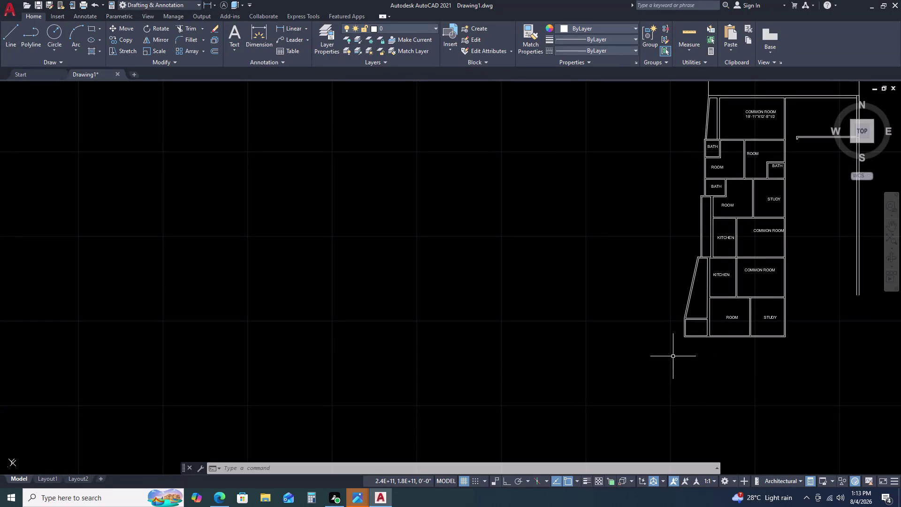
Cancel the unfinished trim and bring the bottom-left rooms into view.
key(Escape)
scroll(up, 3)
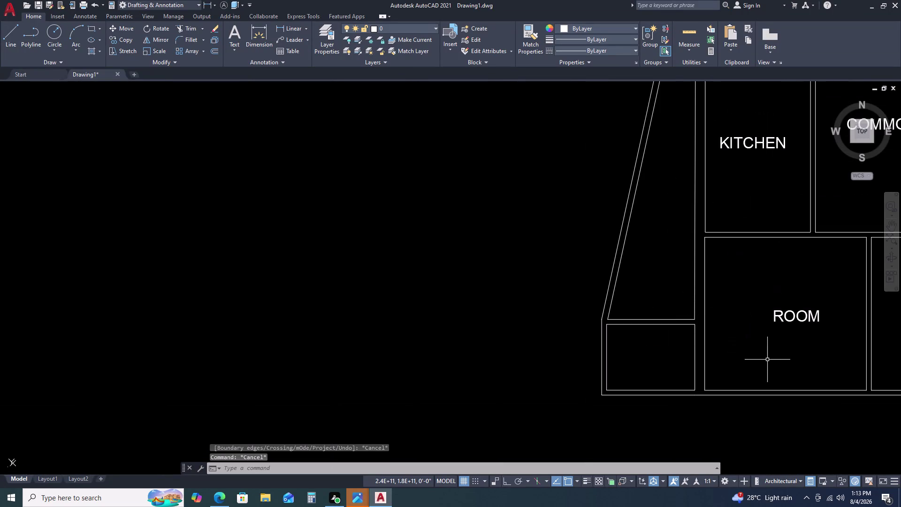
middle_drag(767, 359, 758, 354)
middle_drag(748, 348, 721, 335)
middle_click(713, 330)
middle_click(696, 323)
middle_drag(695, 322, 680, 313)
scroll(down, 3)
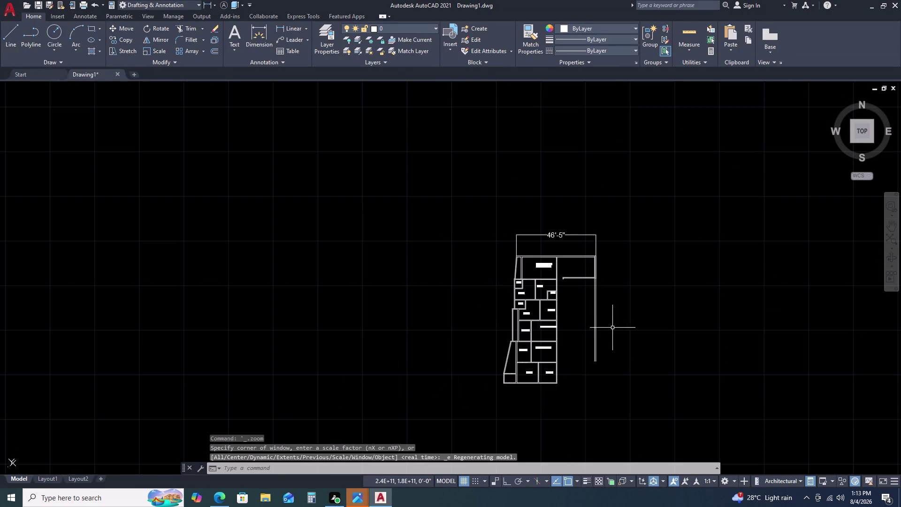
middle_drag(564, 372, 551, 327)
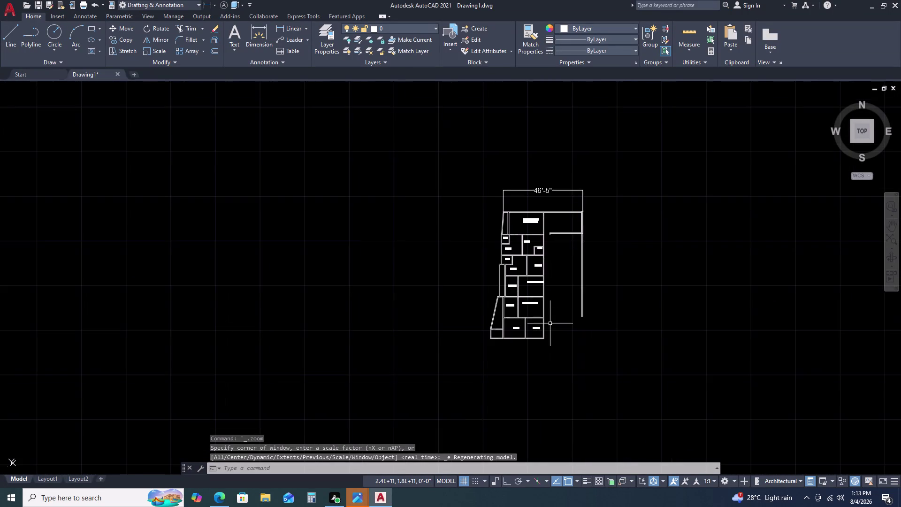
scroll(up, 3)
middle_click(507, 342)
middle_drag(509, 337, 522, 314)
scroll(down, 3)
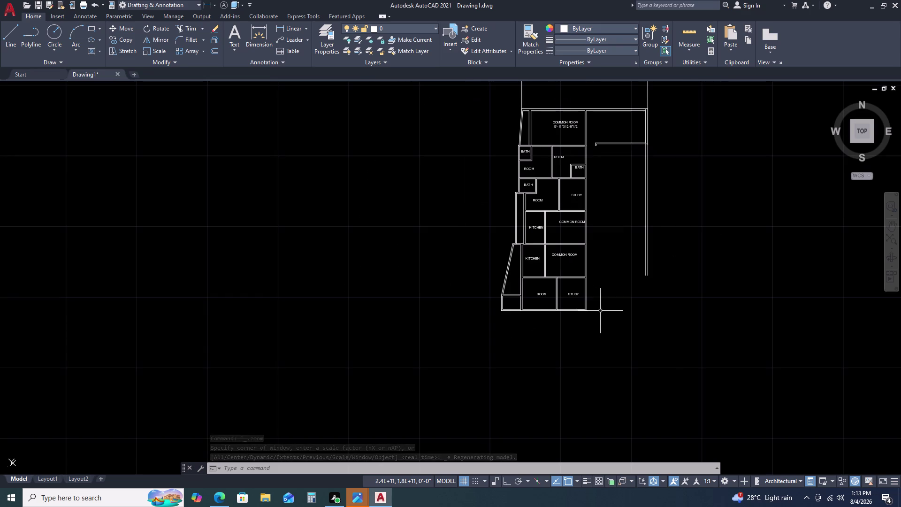
scroll(up, 3)
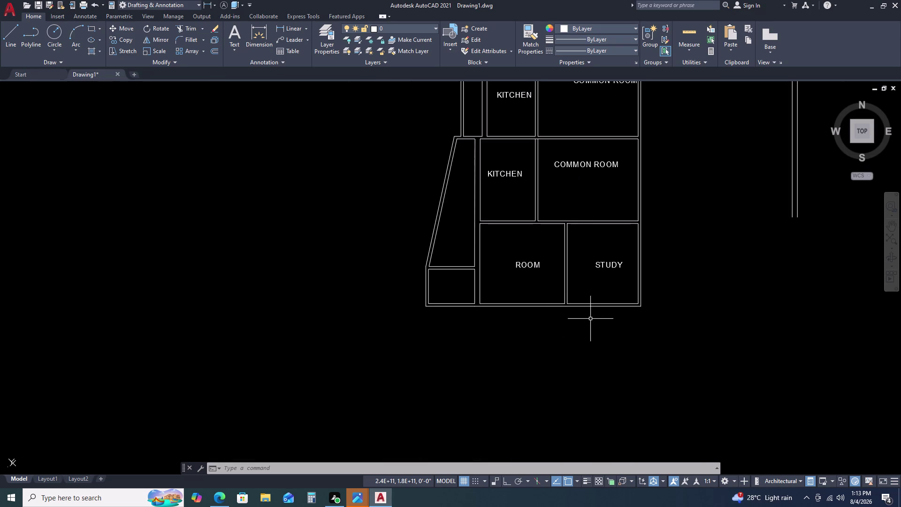
scroll(down, 3)
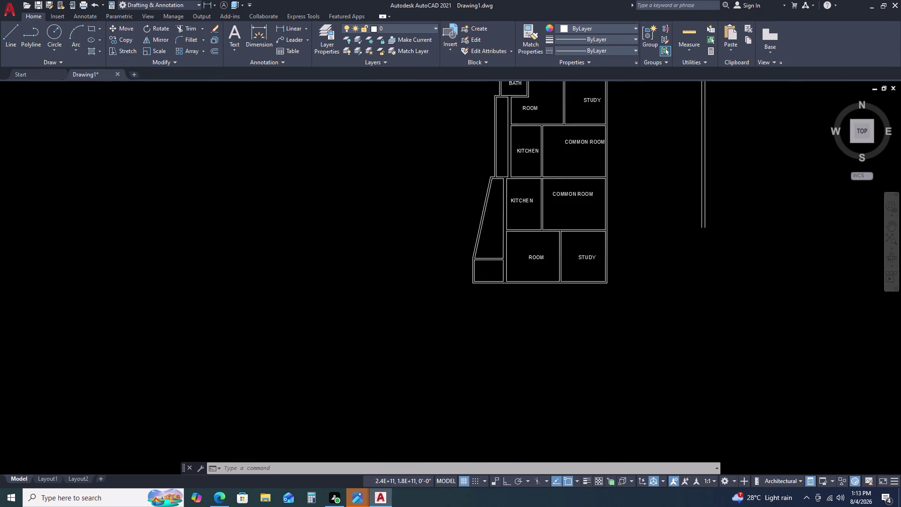
middle_drag(553, 257, 548, 208)
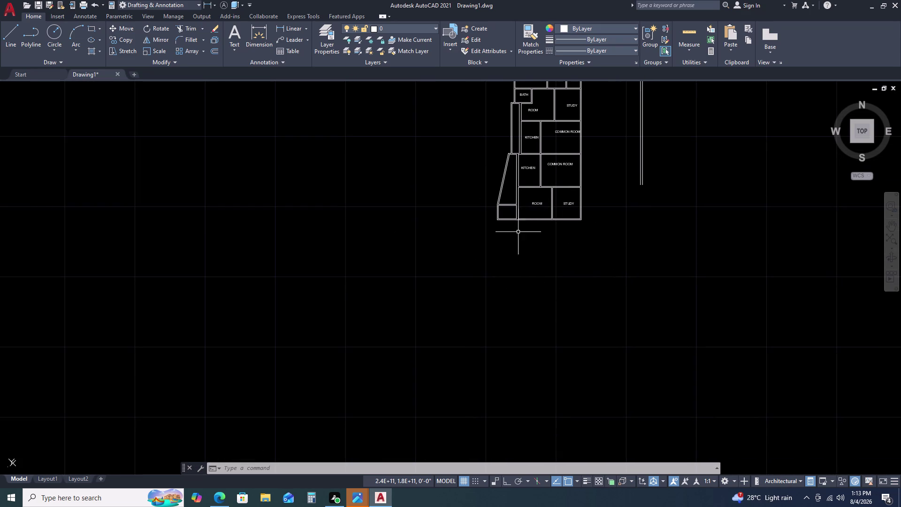
scroll(up, 3)
scroll(up, 3)
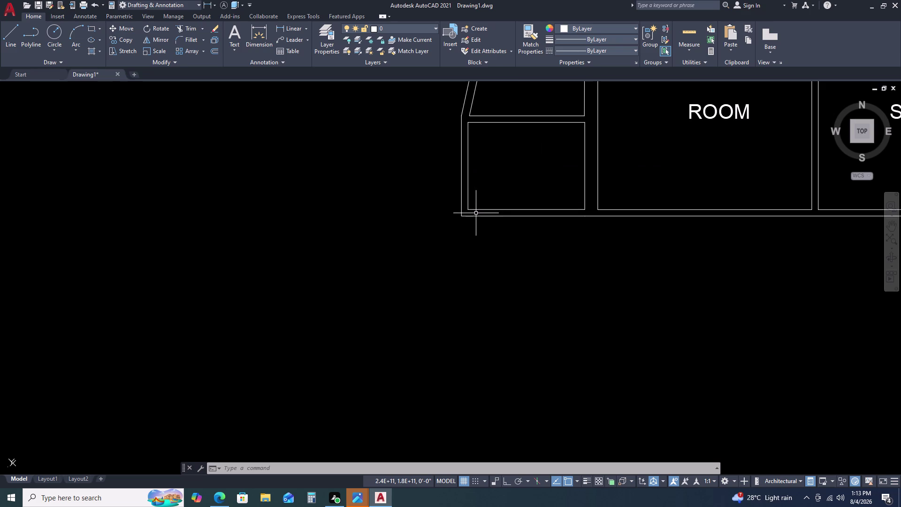
Start a rectangular room outline with exact dimensions (REC), then cancel it.
text(REC)
key(space)
click(476, 242)
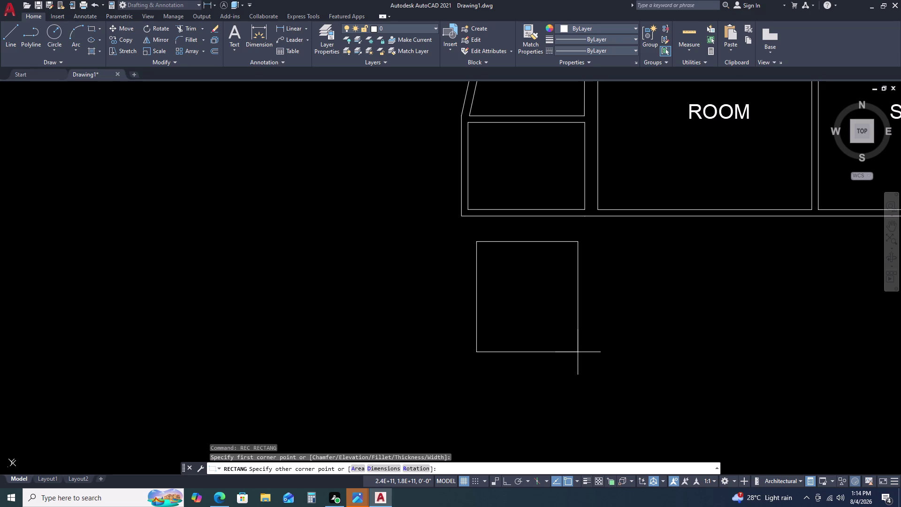
text(D)
key(space)
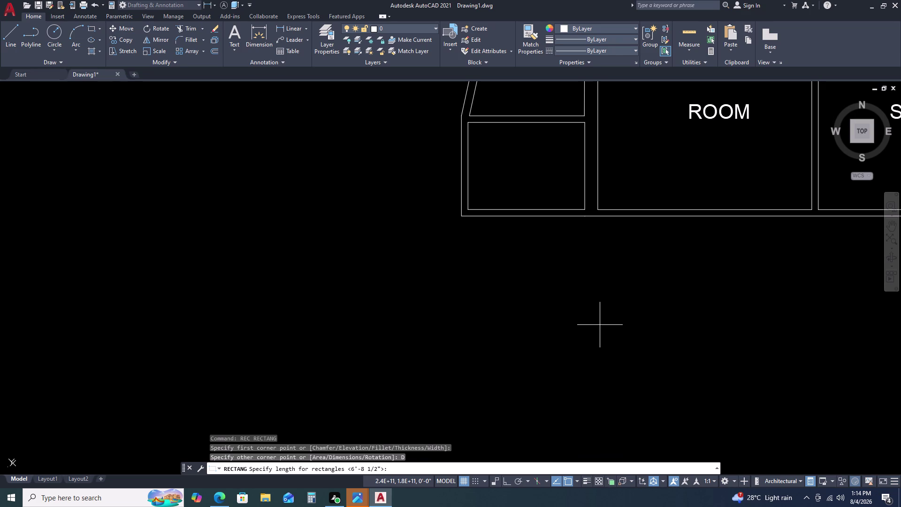
scroll(down, 3)
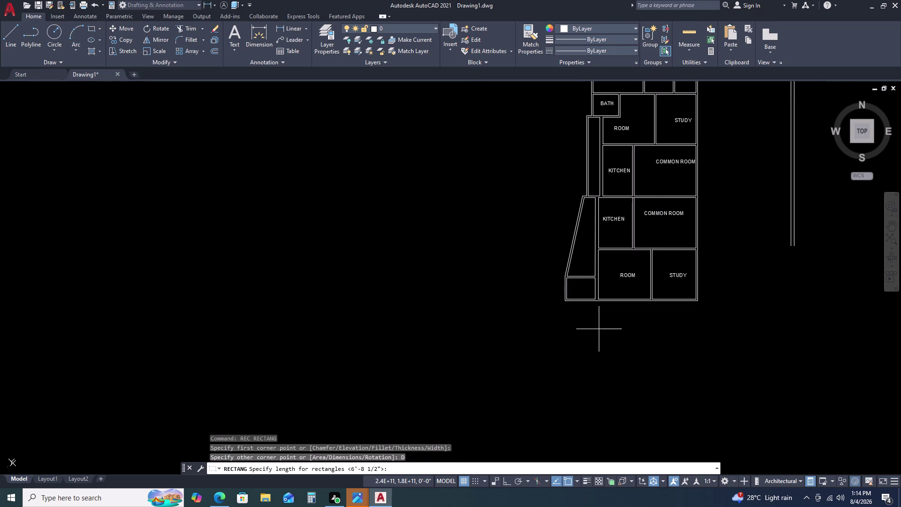
key(Escape)
Window-select the two junction wall lines and stretch their corner onto the slanted wall.
scroll(up, 3)
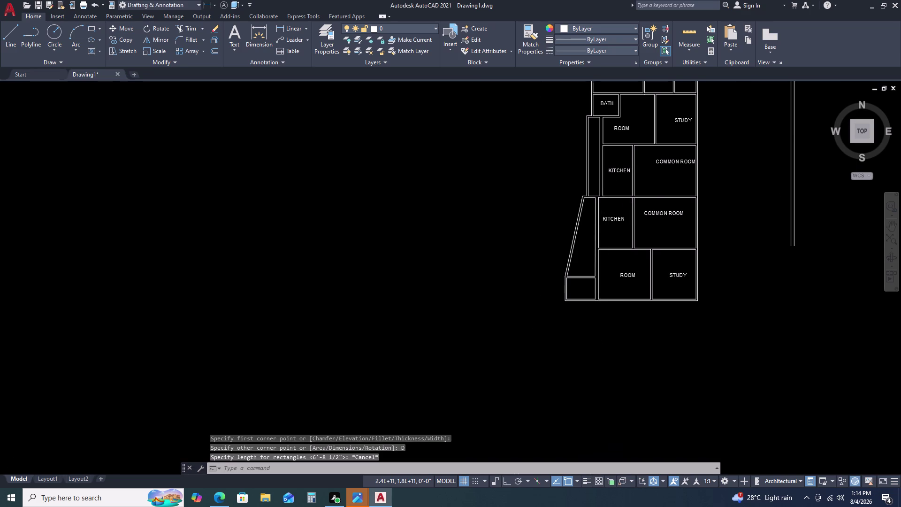
scroll(up, 3)
click(567, 210)
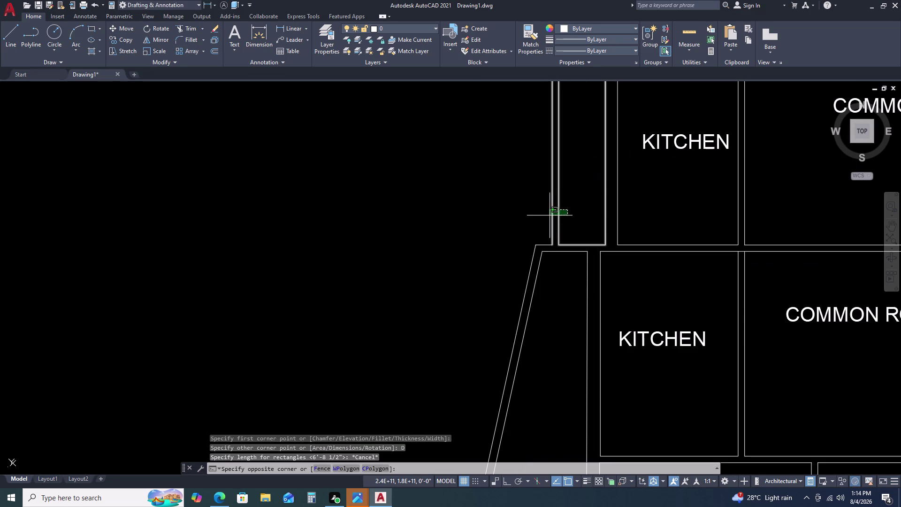
click(537, 225)
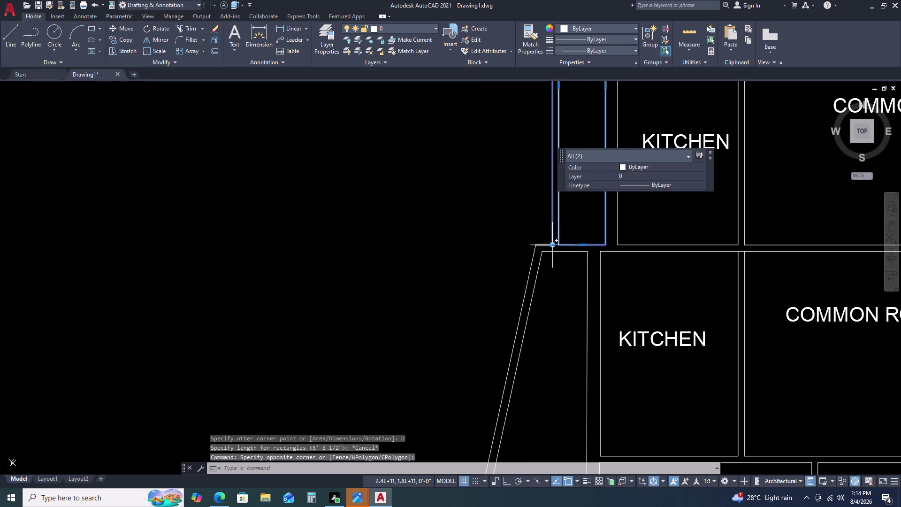
click(552, 244)
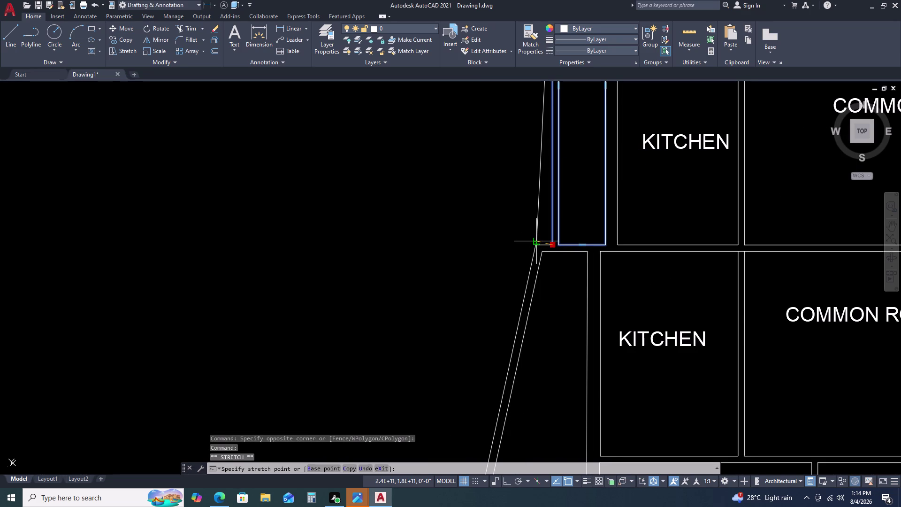
click(535, 247)
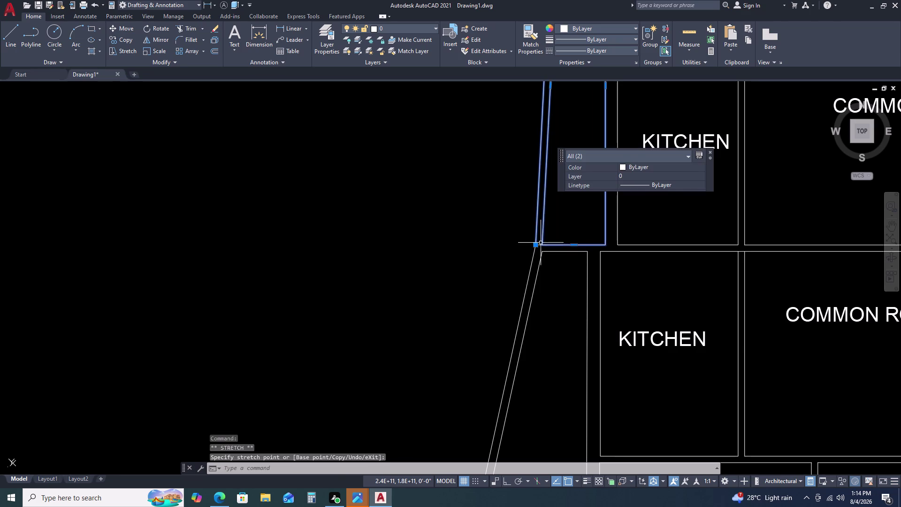
key(Escape)
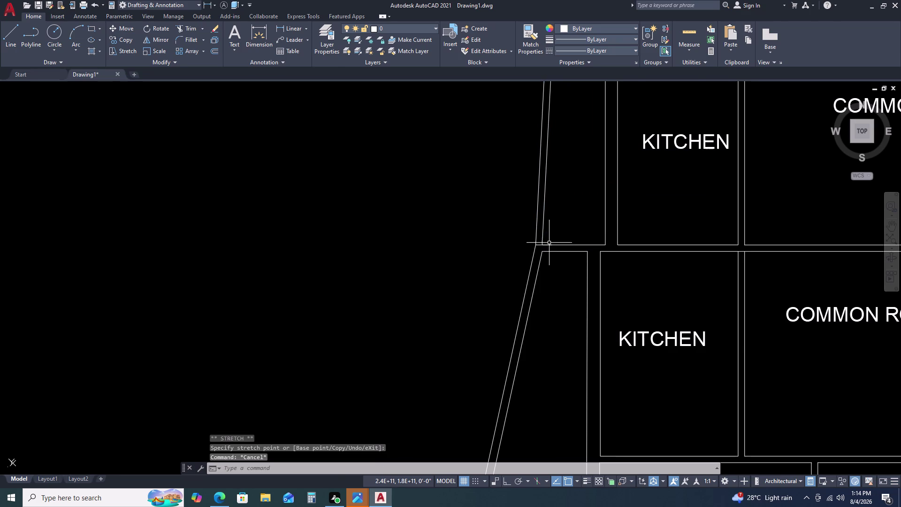
Attempt a TRIM on the wall lines, then cancel it.
scroll(up, 3)
text(TR)
key(space)
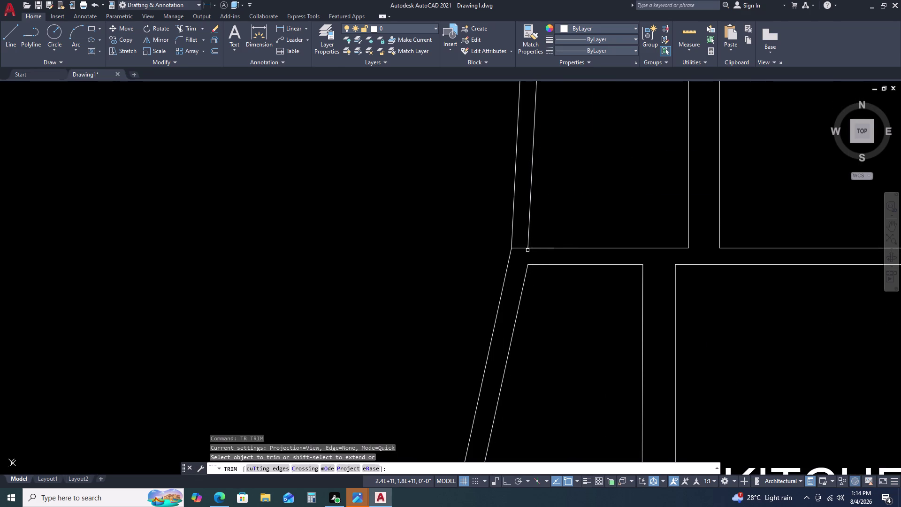
click(522, 247)
key(Escape)
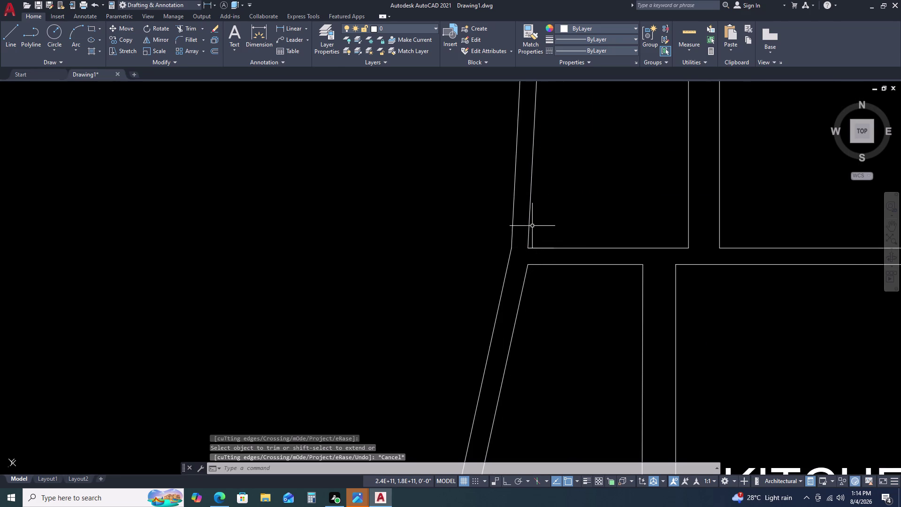
Stretch the narrow outline's lower-left corner down to the slanted wall, then undo it.
click(530, 226)
click(528, 249)
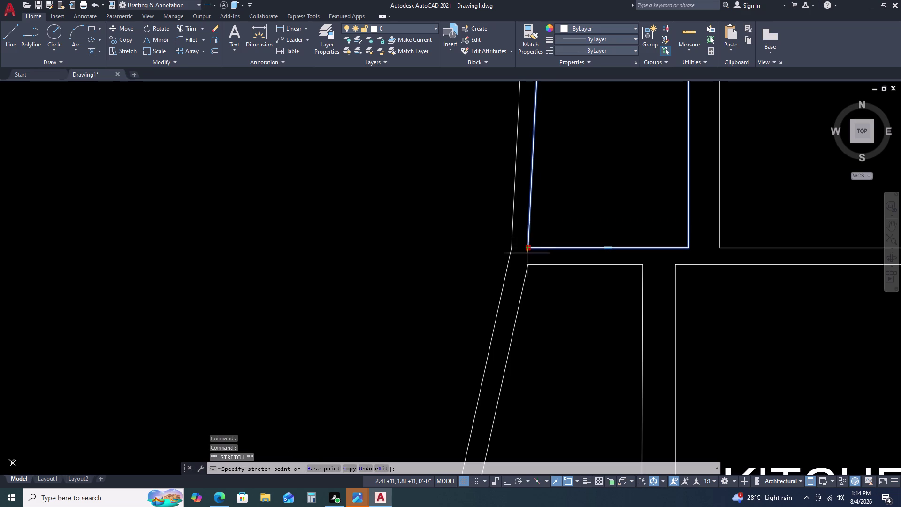
click(527, 264)
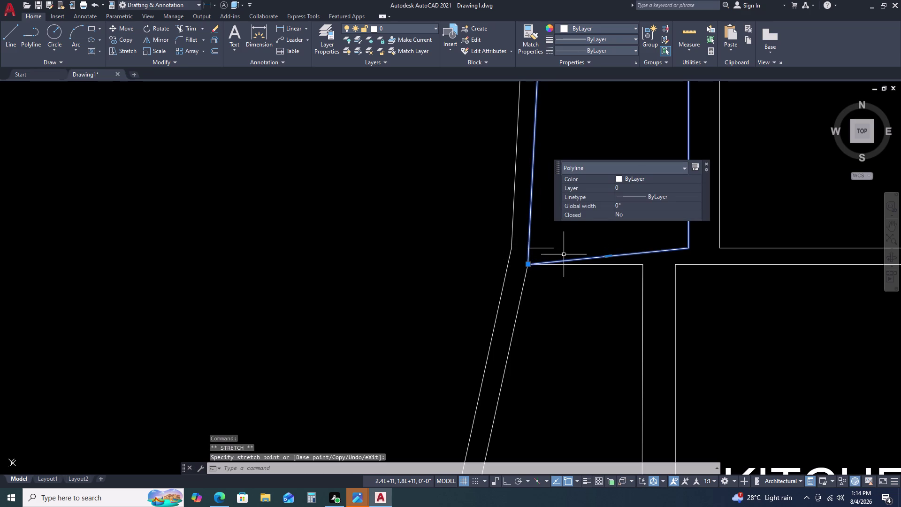
key(Escape)
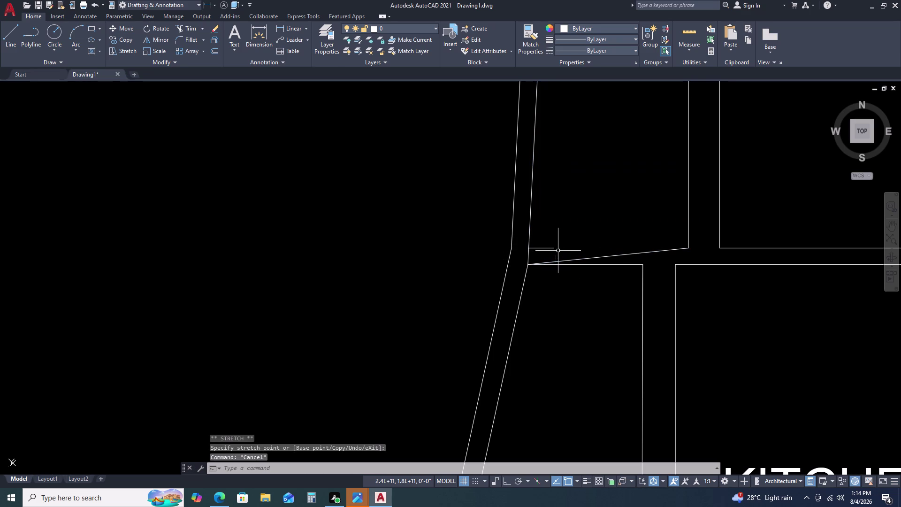
key(ctrl+z)
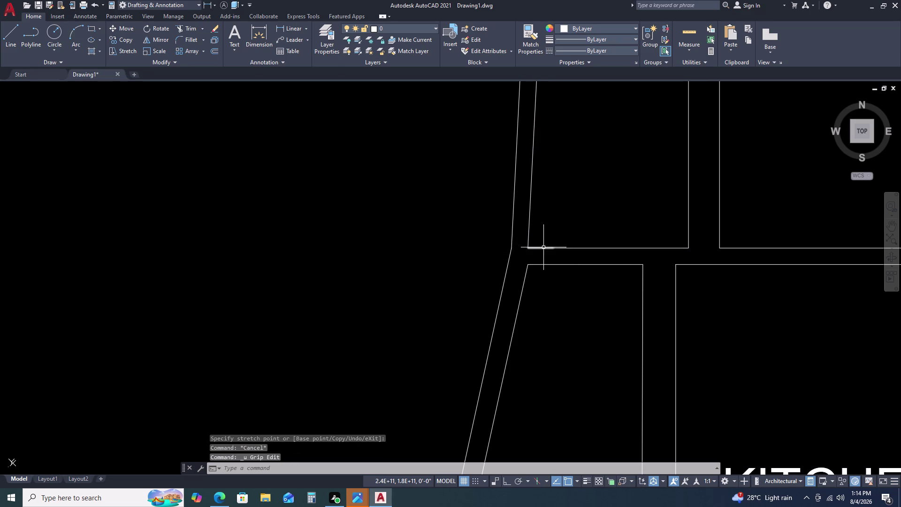
Erase the leftover stray line.
click(543, 247)
key(Delete)
scroll(down, 3)
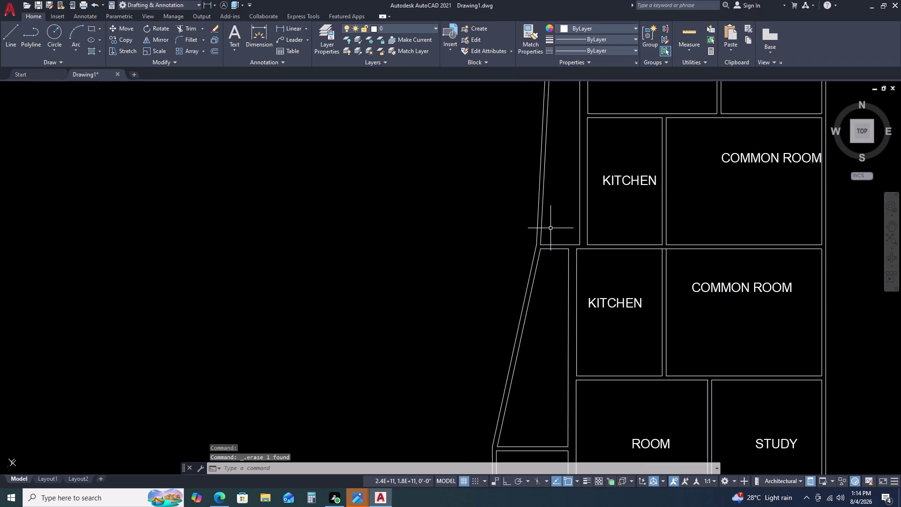
middle_click(552, 226)
scroll(down, 3)
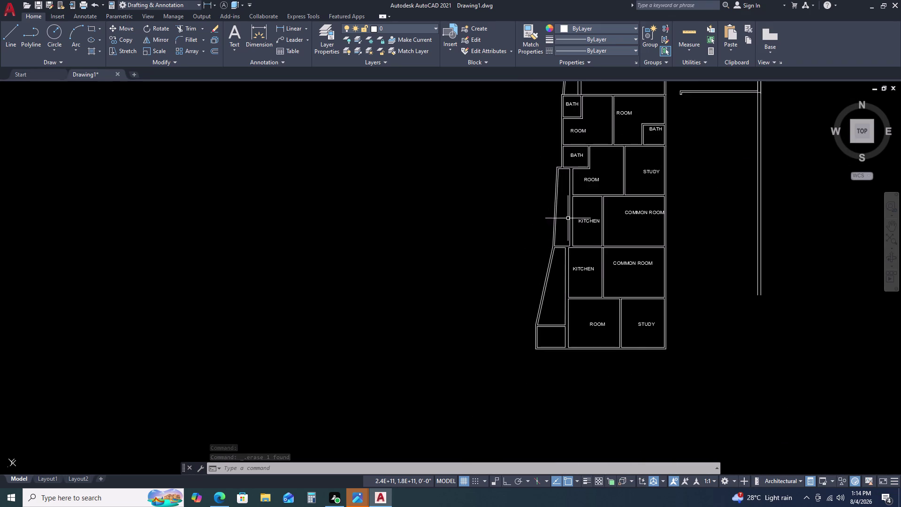
middle_drag(570, 221, 569, 240)
middle_drag(569, 250, 570, 256)
middle_click(570, 263)
middle_click(572, 273)
scroll(up, 3)
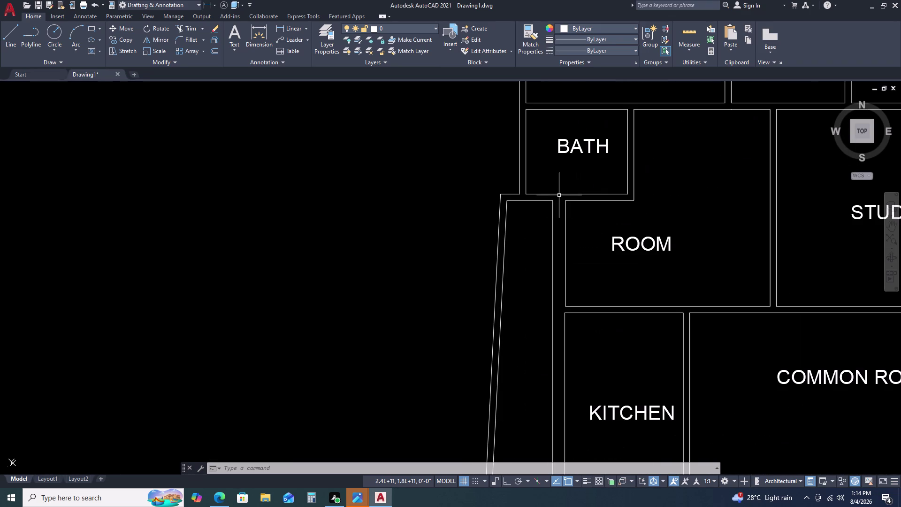
middle_click(579, 226)
middle_click(579, 226)
middle_drag(571, 202, 575, 214)
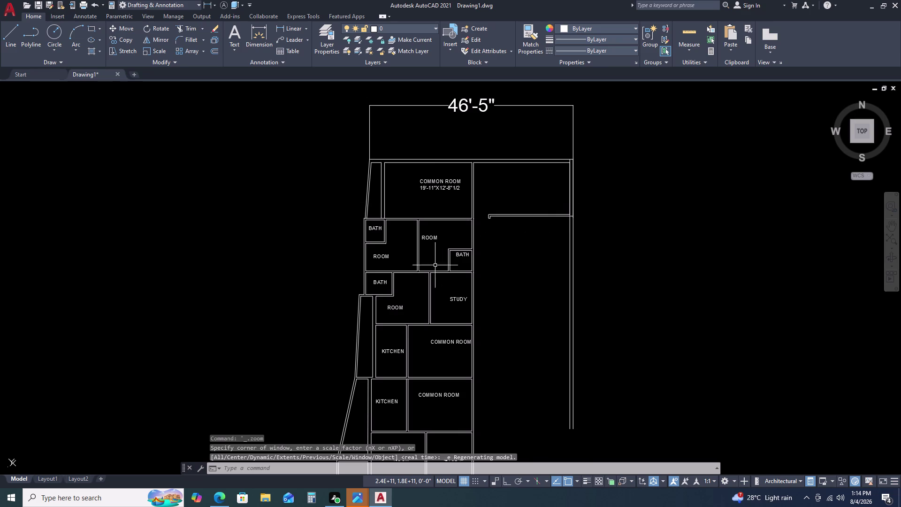
middle_drag(356, 296, 429, 273)
scroll(up, 3)
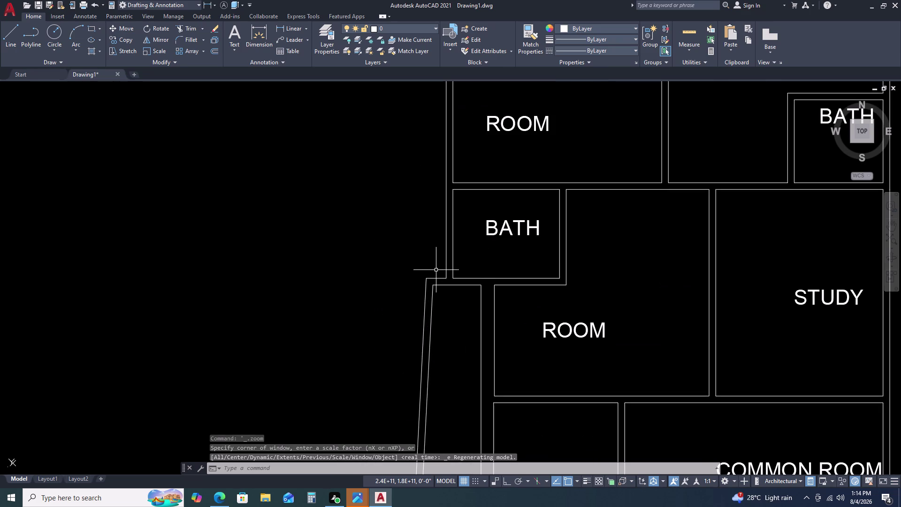
scroll(up, 3)
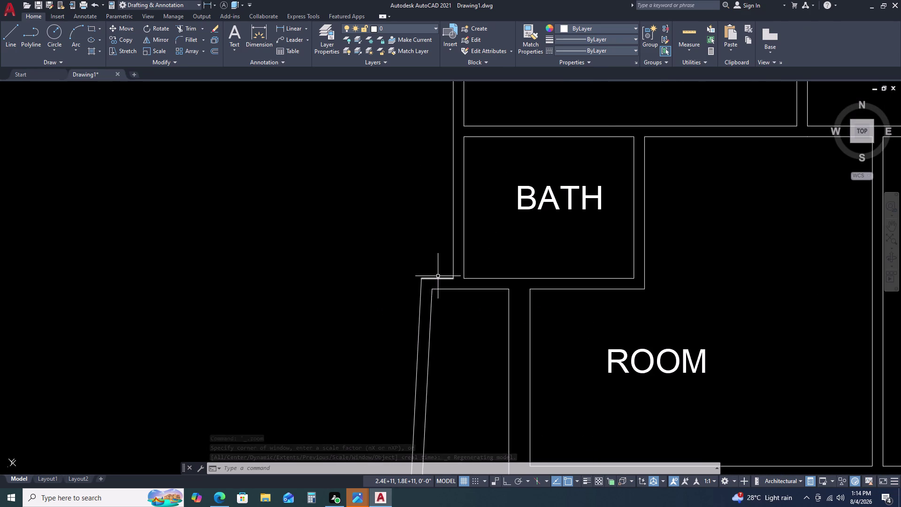
scroll(up, 3)
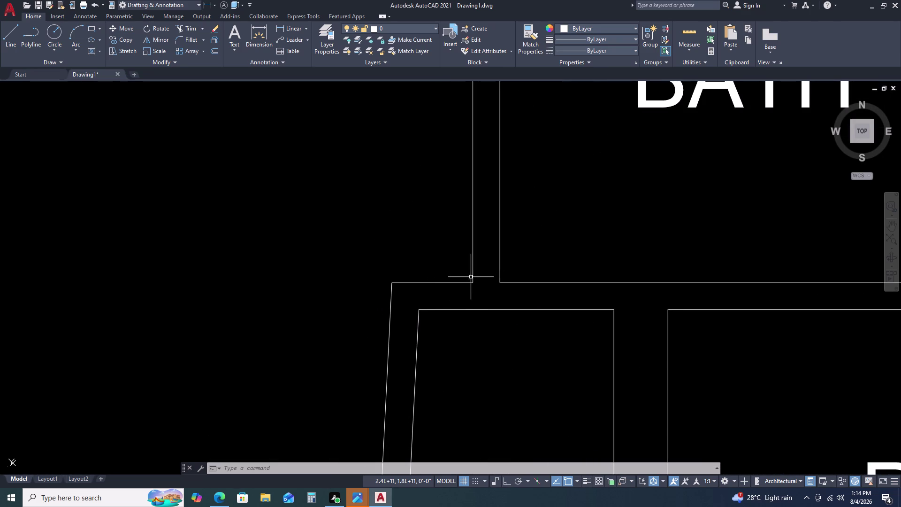
Stretch the wall line's end to the corner junction.
click(472, 272)
click(471, 285)
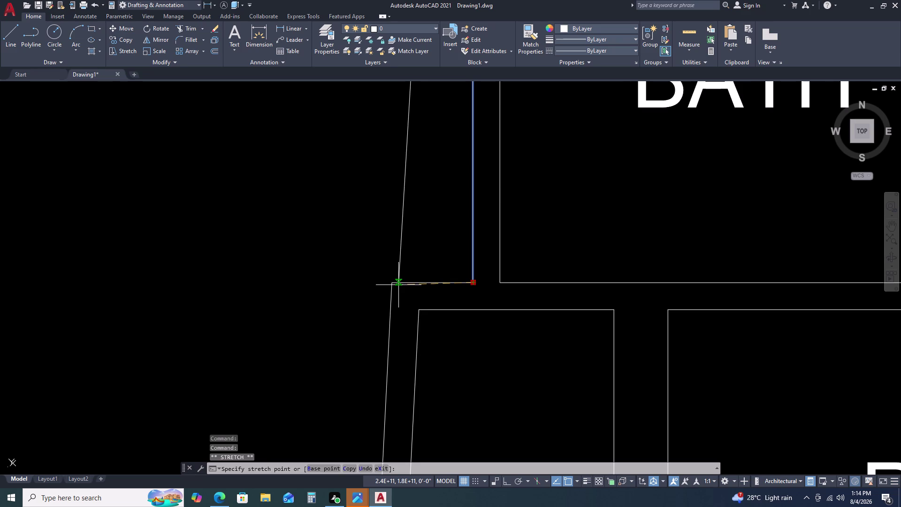
click(395, 285)
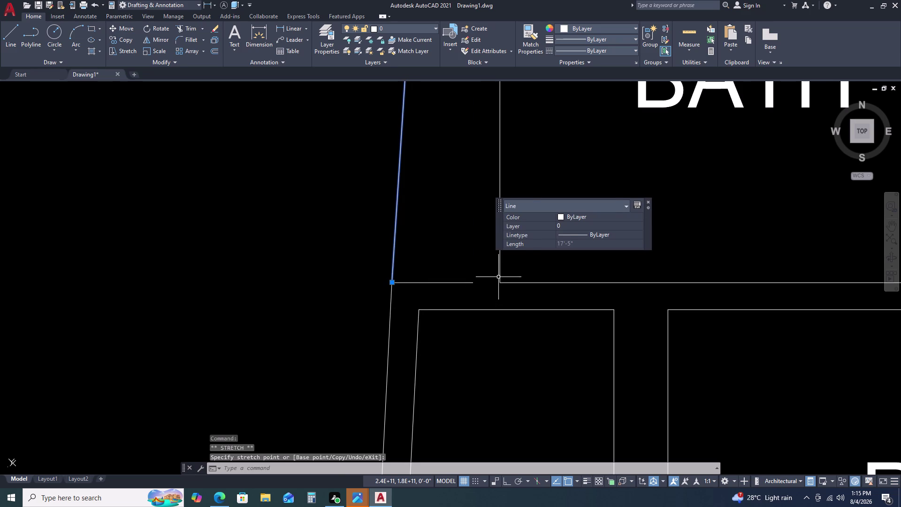
click(499, 276)
scroll(down, 3)
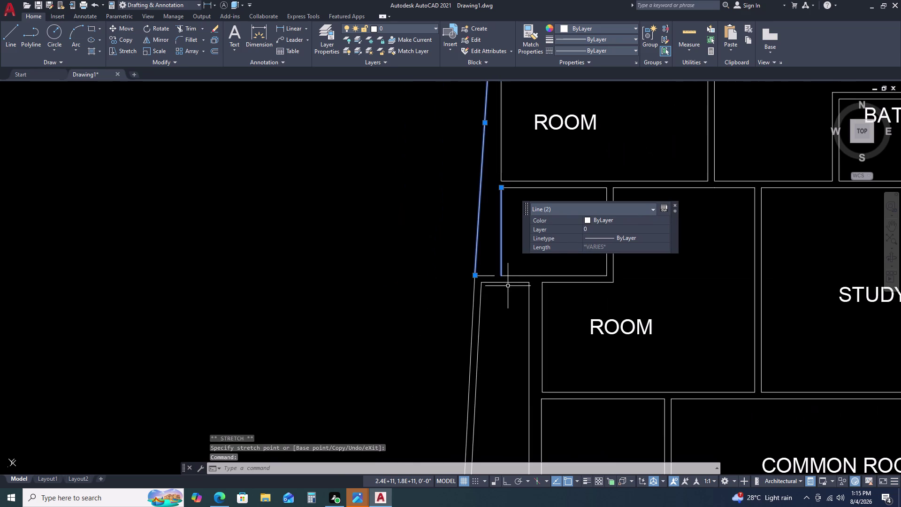
key(Escape)
Replace the bath's short left wall with a line from its top-left to bottom-left corner.
click(500, 249)
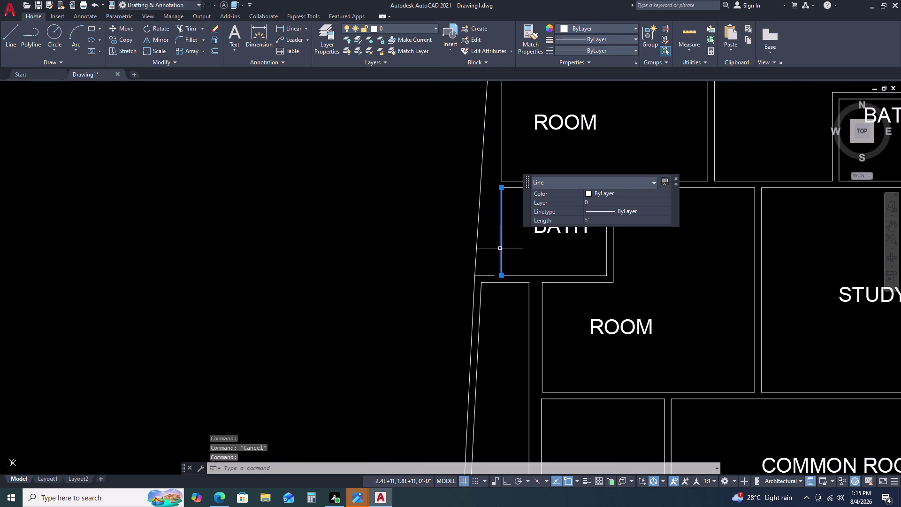
key(Delete)
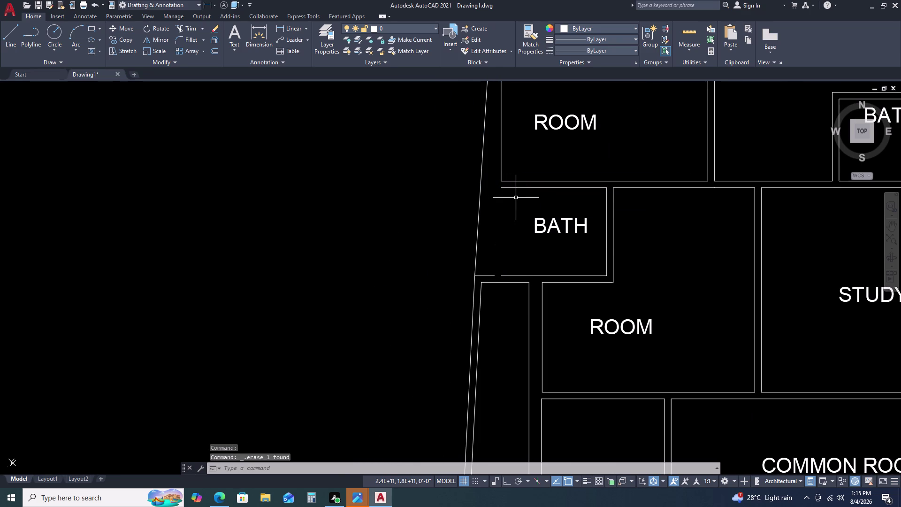
key(l)
key(space)
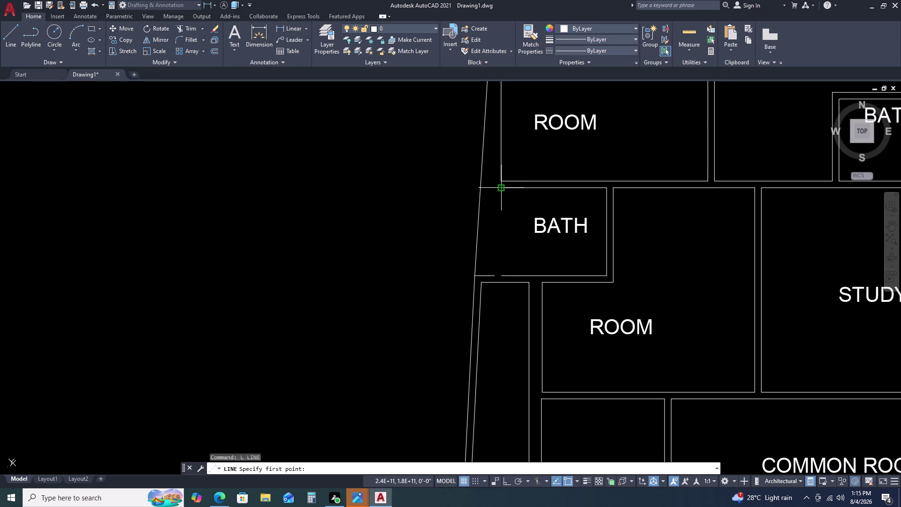
click(499, 189)
click(502, 275)
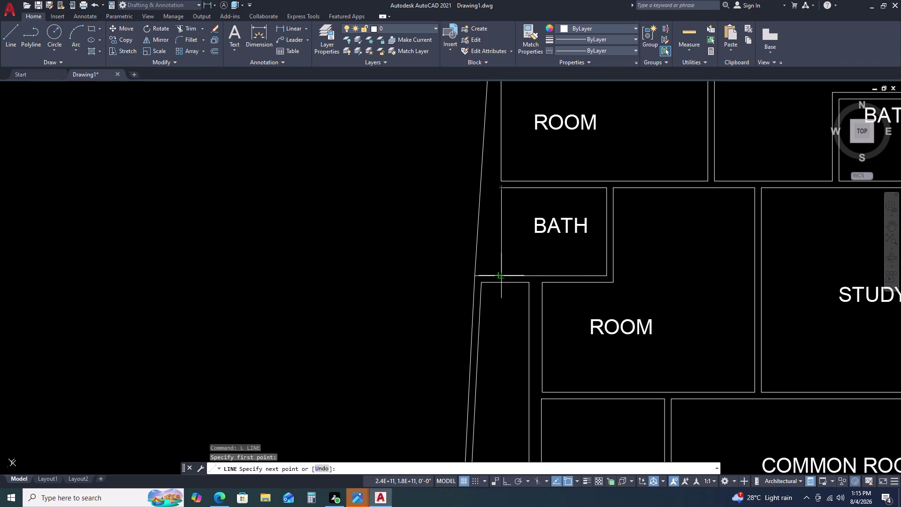
key(Escape)
Try grip-editing the new bath wall's end and window-selecting the junction, then cancel.
click(501, 256)
click(502, 274)
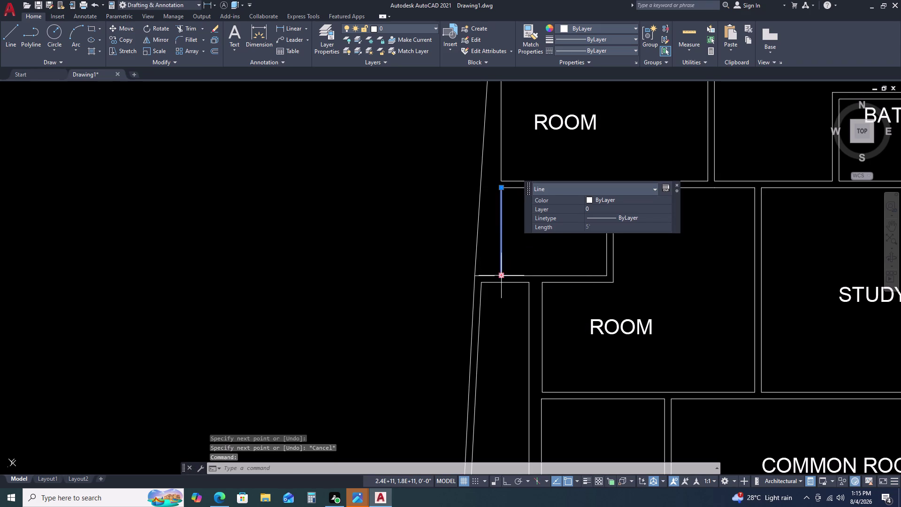
key(Escape)
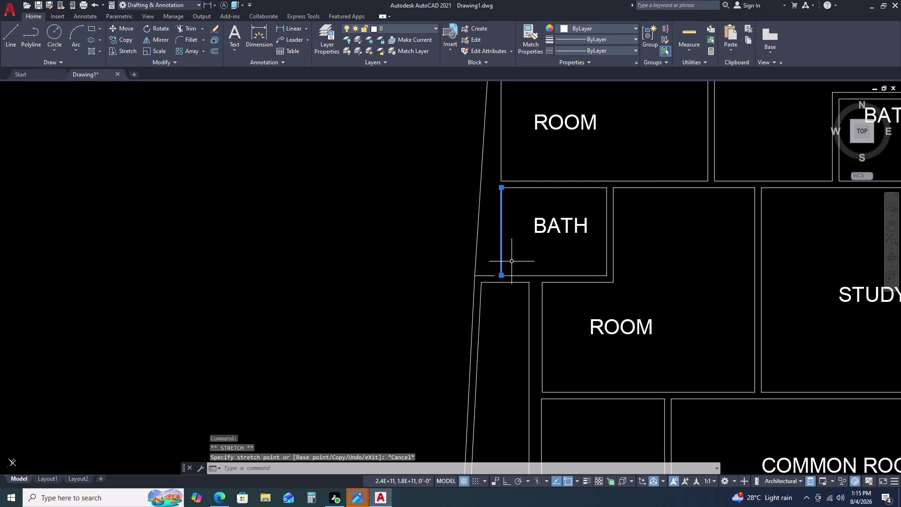
click(500, 279)
click(499, 277)
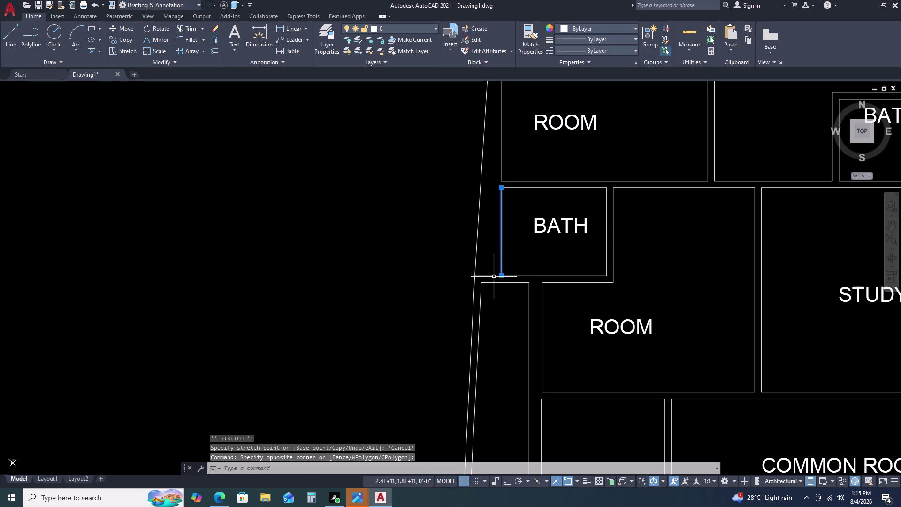
key(Escape)
Erase the short wall stub under the bath.
click(491, 276)
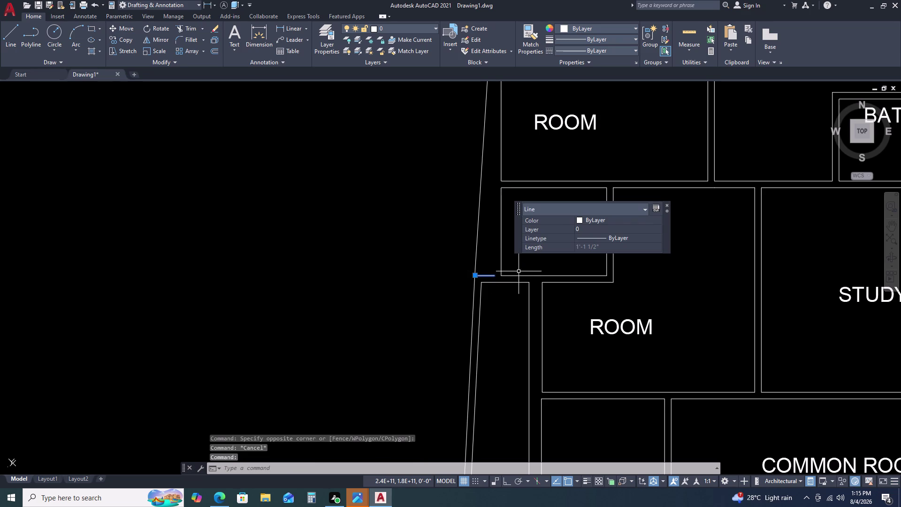
key(Escape)
click(492, 274)
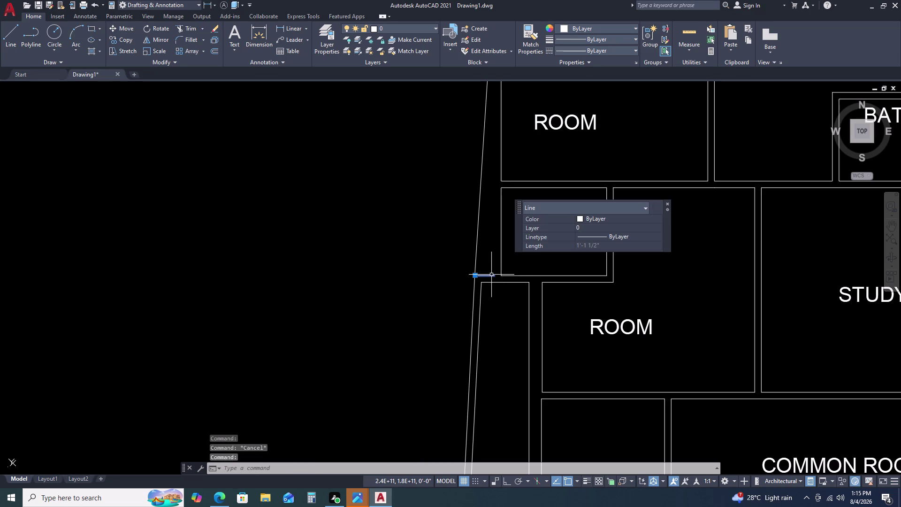
key(Delete)
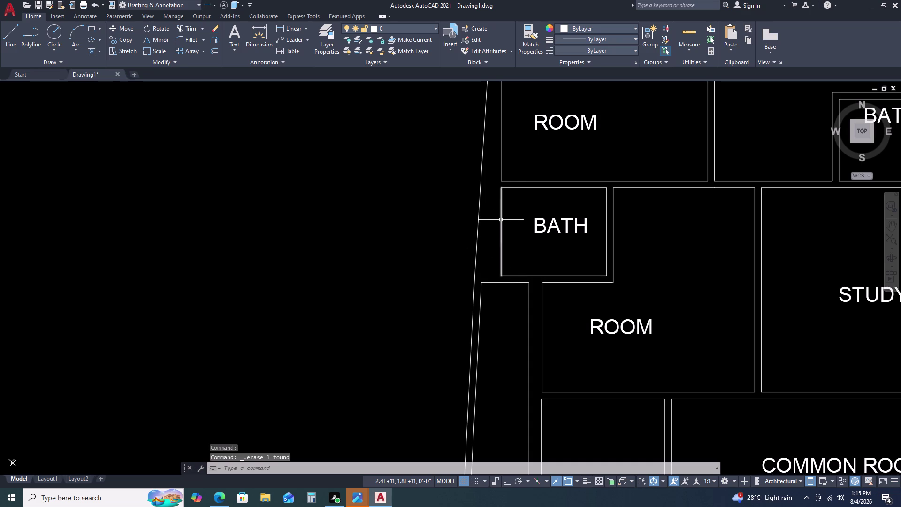
Erase the bath's left wall and start a replacement line, then abandon it.
click(500, 219)
click(499, 276)
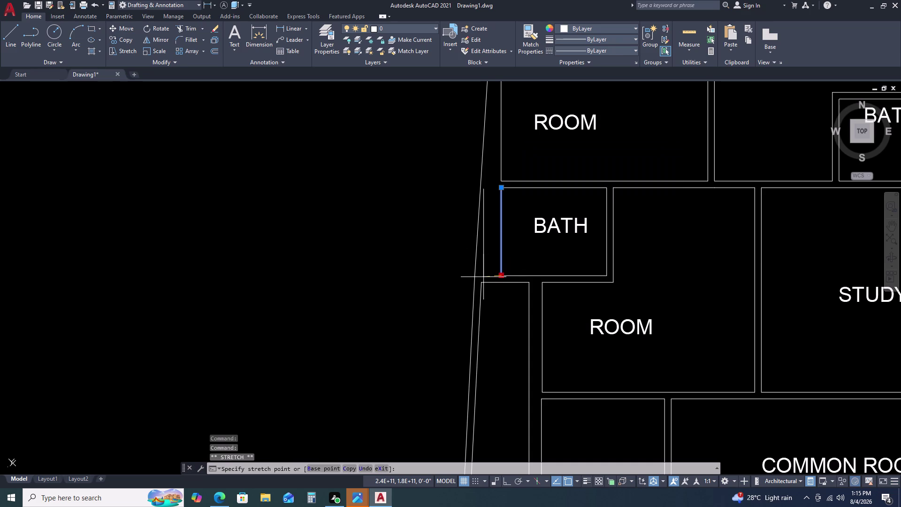
key(Escape)
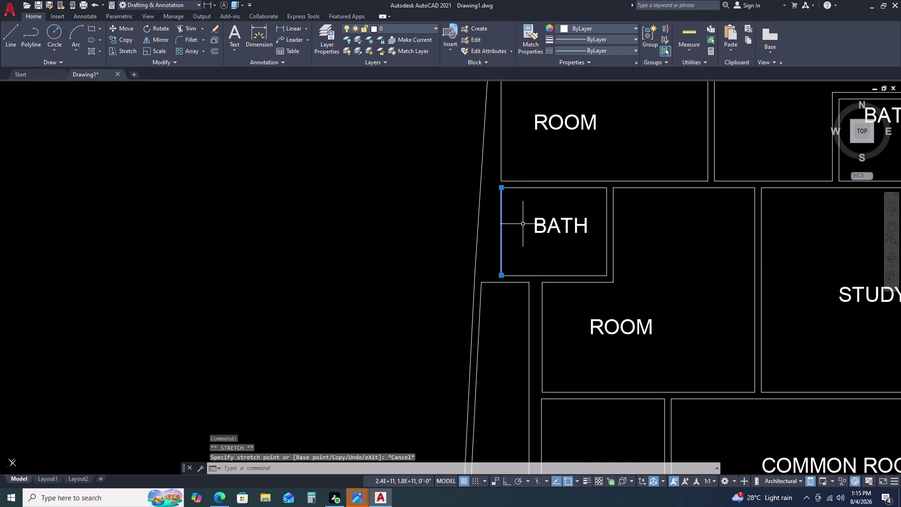
key(Delete)
text(L)
key(space)
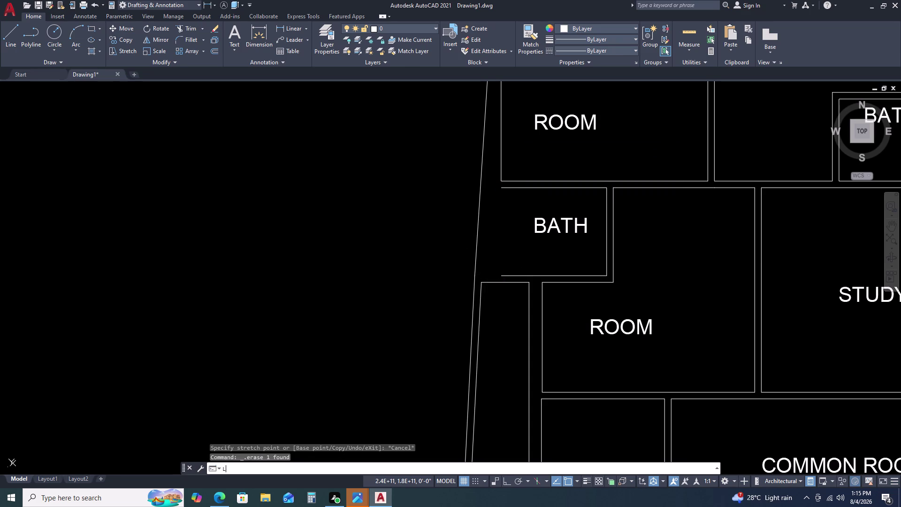
click(500, 190)
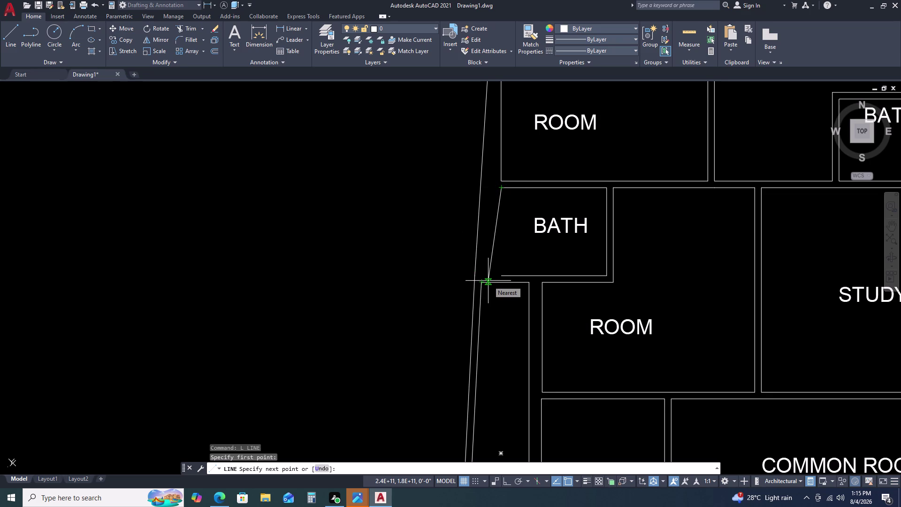
key(Escape)
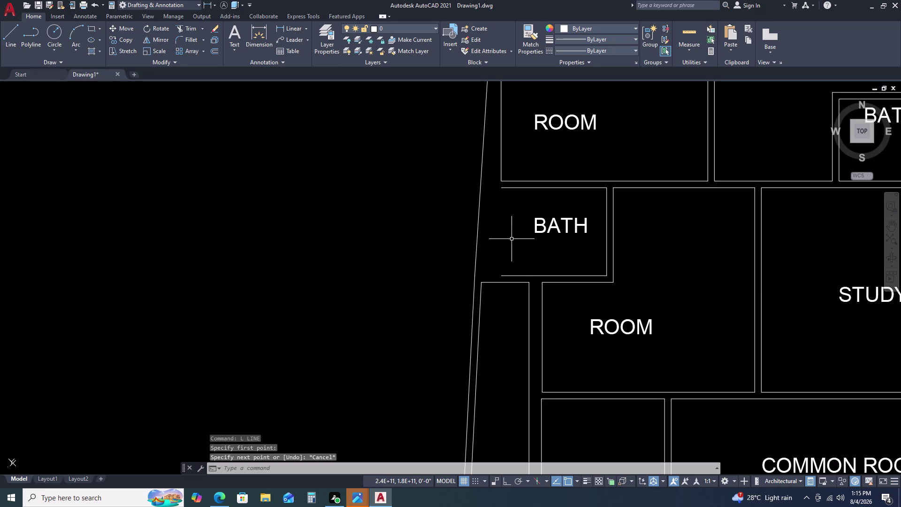
Undo the last nine edits, reverting the erases, new lines and wall stretch.
key(ctrl+z)
key(ctrl+z)
key(ctrl+z)
key(ctrl+z)
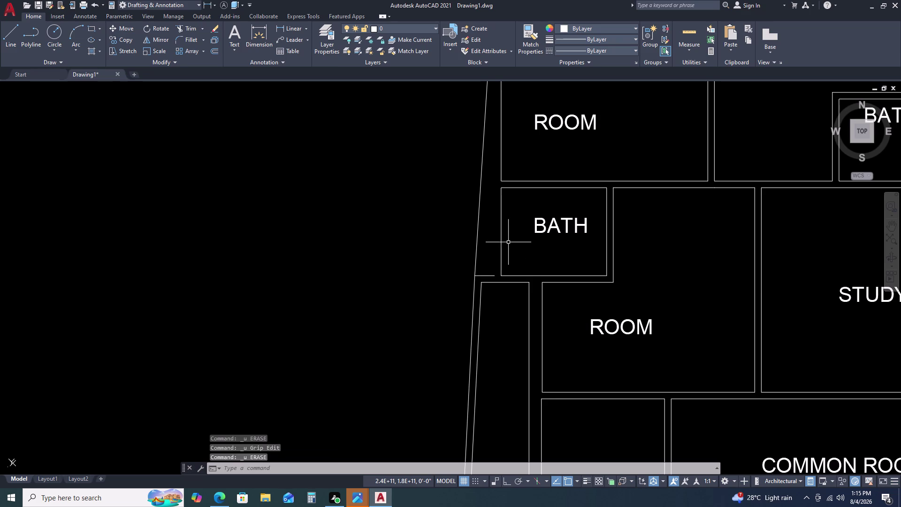
key(ctrl+z)
key(ctrl+z)
key(ctrl+z)
key(ctrl+z)
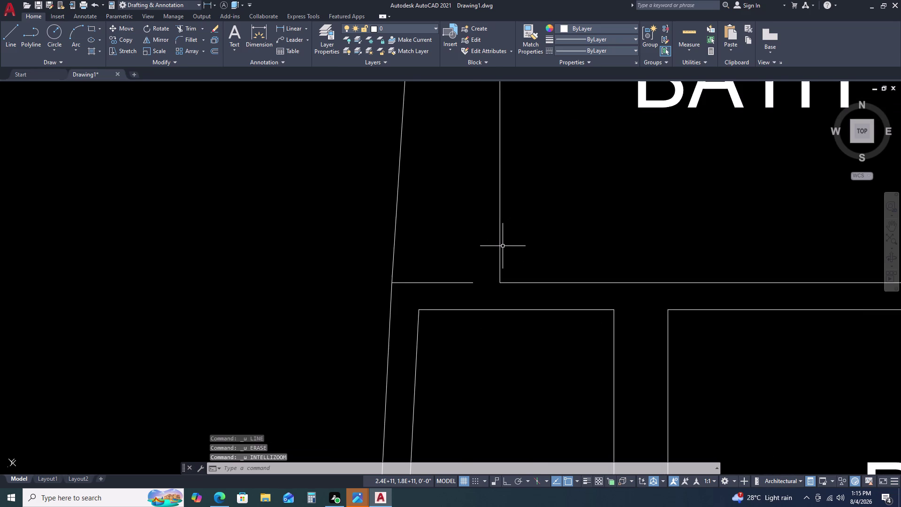
key(ctrl+z)
scroll(down, 3)
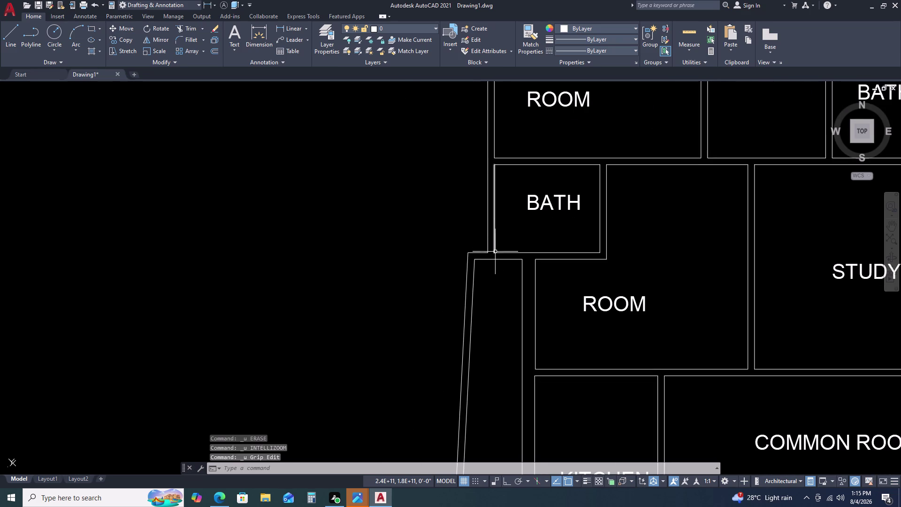
Slant the bath's left wall so its bottom end meets the outer wall.
click(494, 244)
click(493, 253)
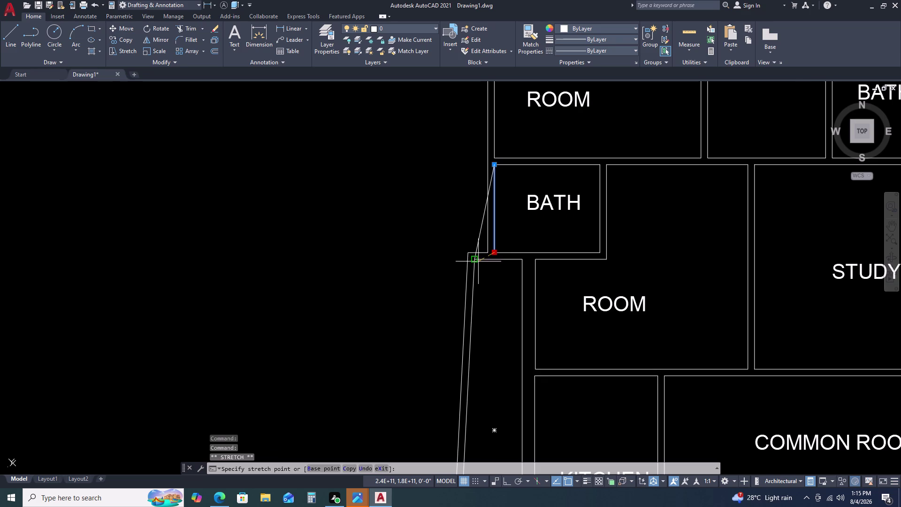
click(475, 260)
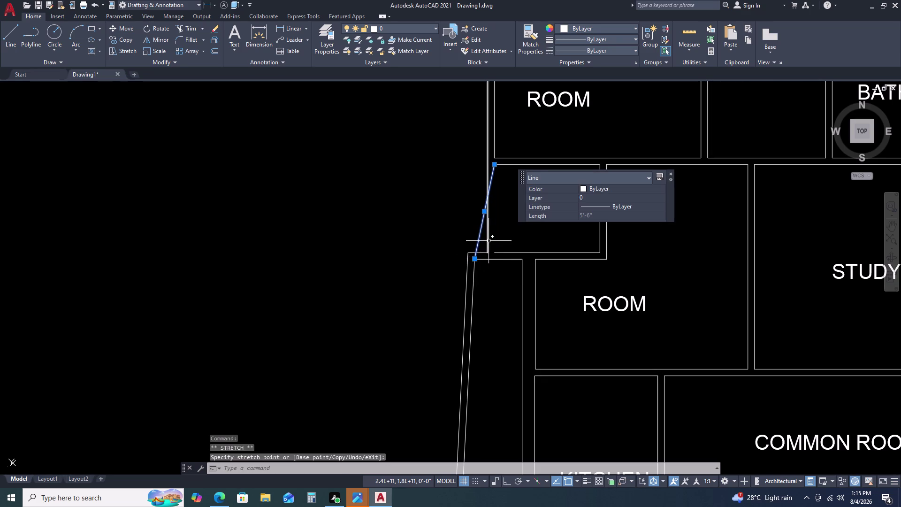
click(489, 240)
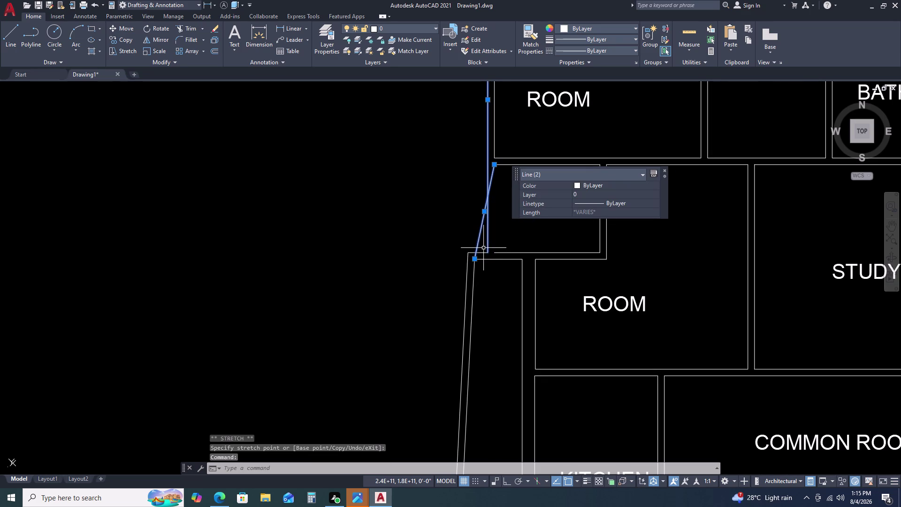
key(grave)
key(grave)
key(grave)
key(Escape)
key(Escape)
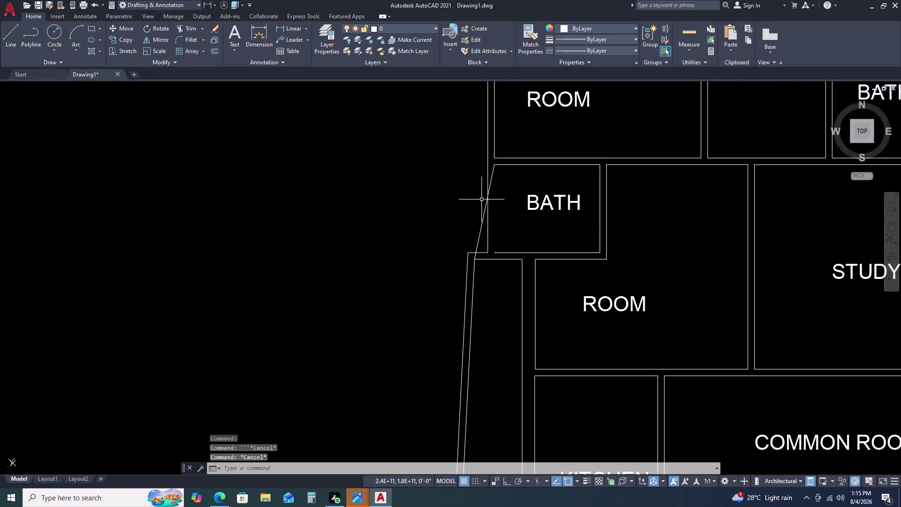
Extend the long outer wall's bottom end to the junction.
click(488, 174)
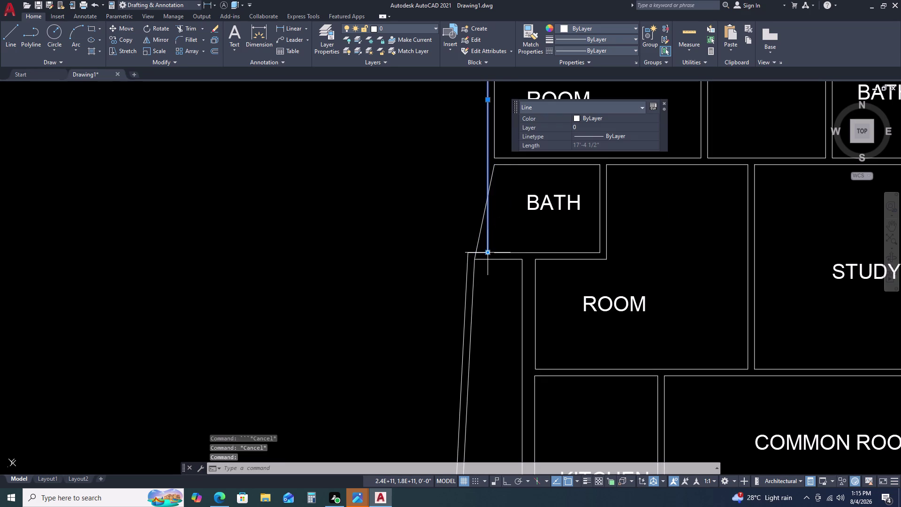
click(488, 253)
click(471, 255)
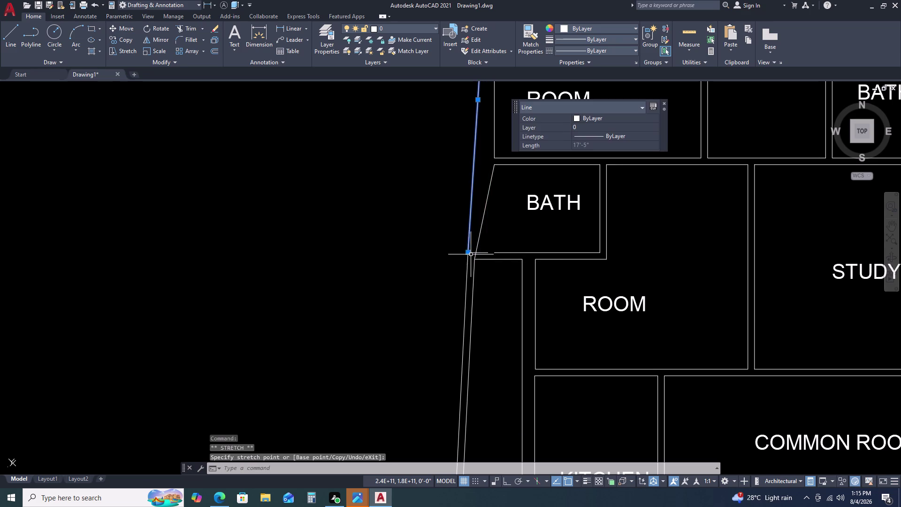
key(Escape)
scroll(down, 3)
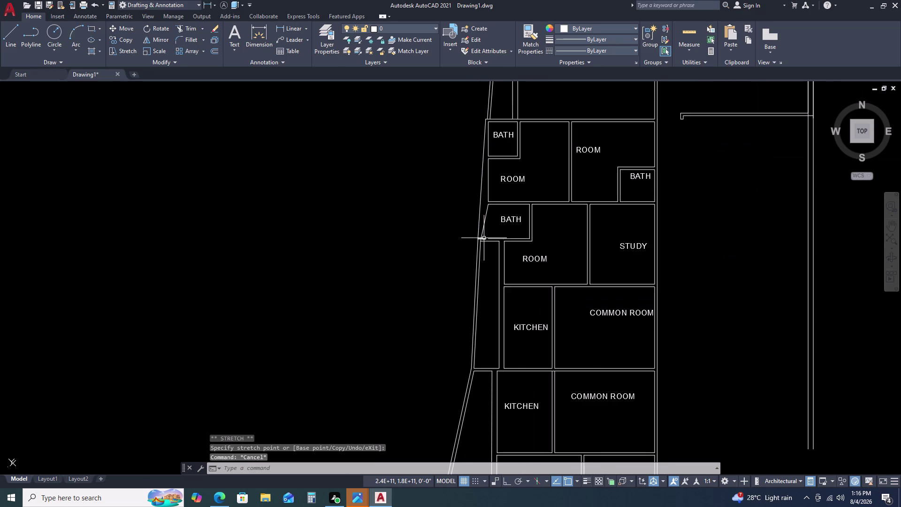
scroll(up, 3)
click(482, 225)
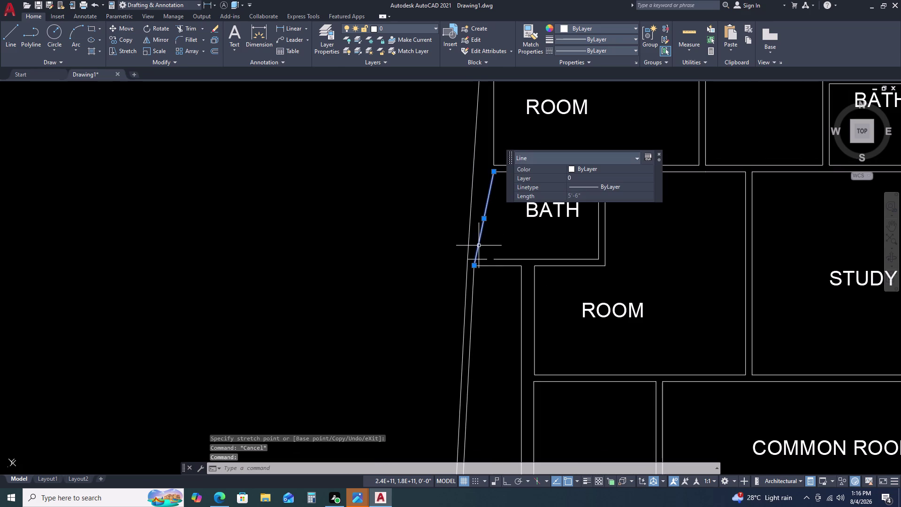
key(Escape)
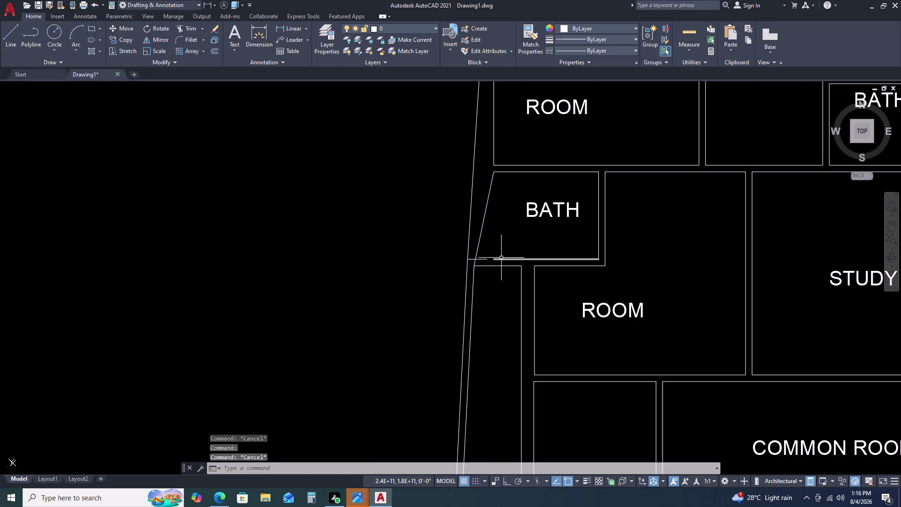
Delete the stray line at the bath's lower-left corner.
click(501, 257)
key(Escape)
click(487, 259)
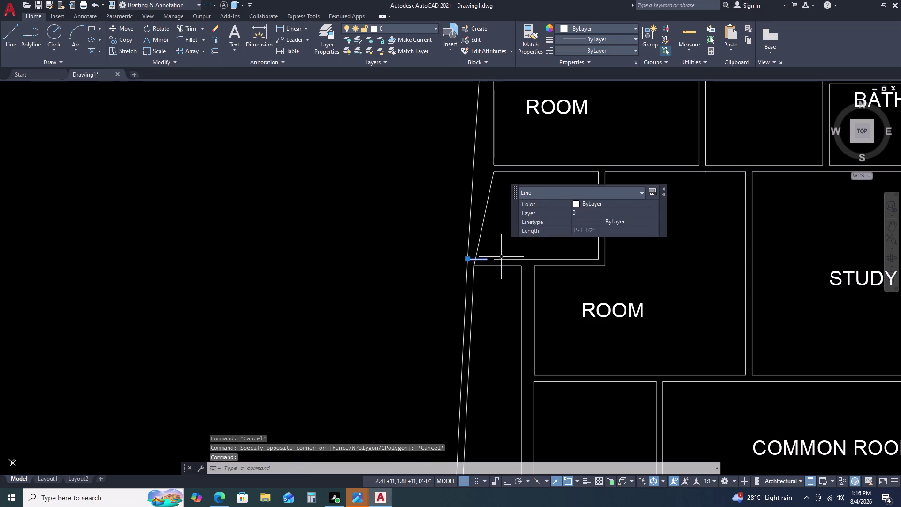
key(Delete)
Select the 7' line under the left BATH and grab its end point.
click(494, 258)
click(492, 259)
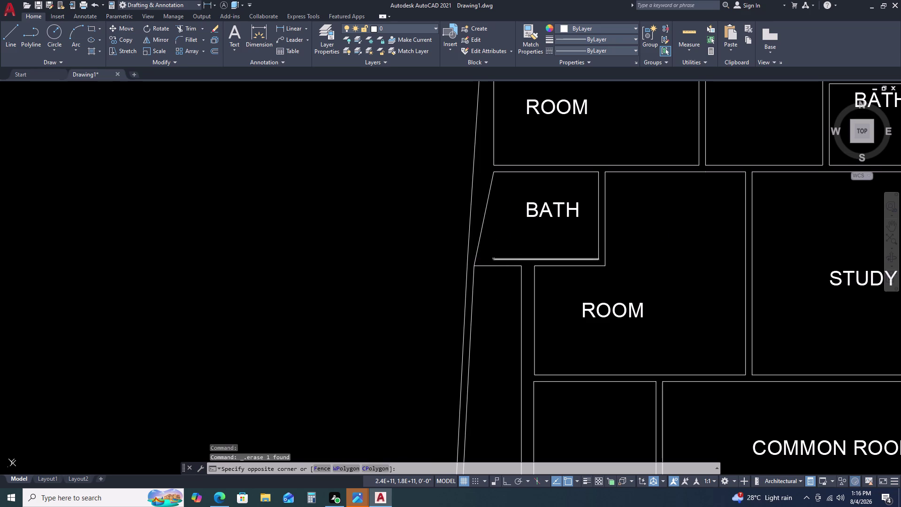
click(495, 261)
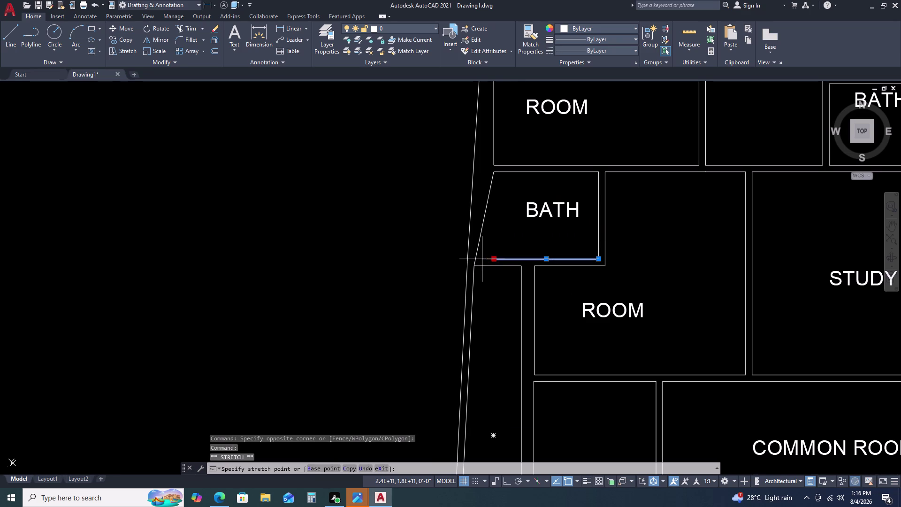
click(478, 255)
scroll(down, 3)
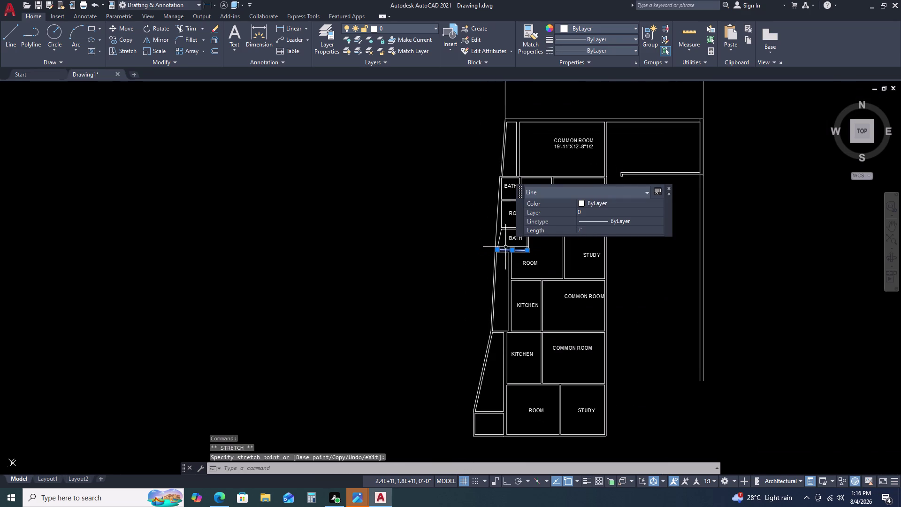
Cancel the pending wall stretch and recentre the view over the left BATH.
middle_click(511, 239)
middle_click(499, 263)
key(Escape)
scroll(up, 3)
middle_drag(499, 236, 496, 242)
middle_click(496, 245)
middle_click(494, 248)
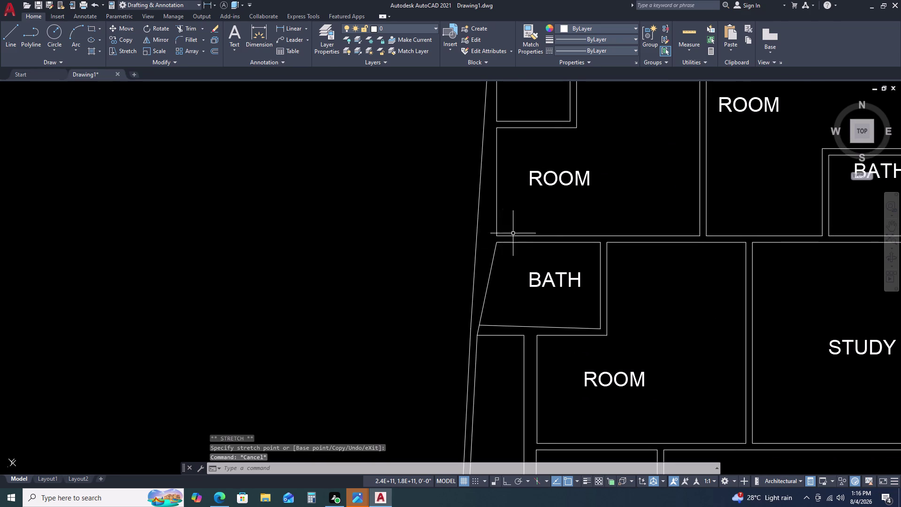
scroll(down, 3)
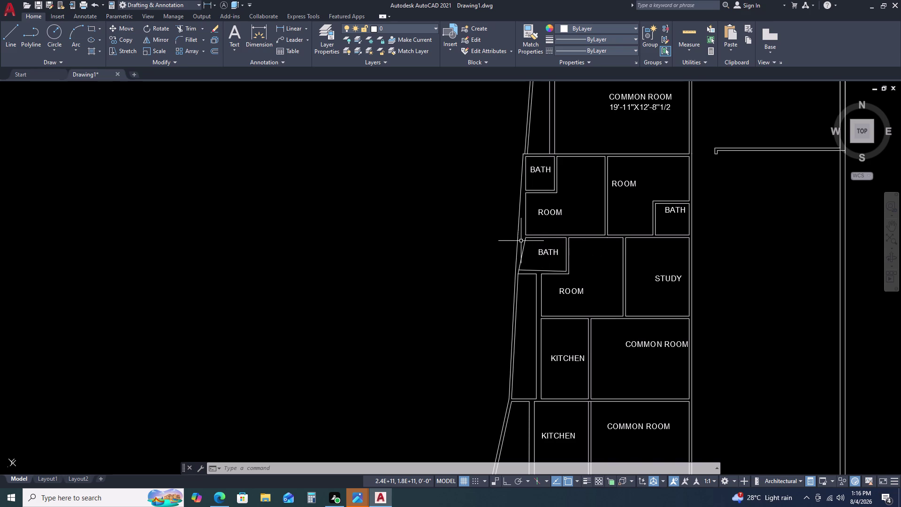
scroll(up, 3)
Select, then deselect, the room outline above the lower BATH.
click(526, 223)
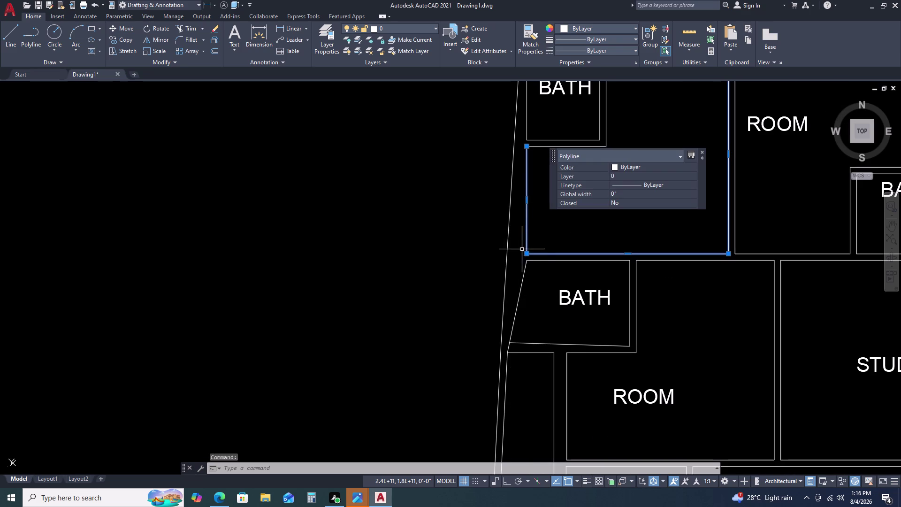
scroll(down, 3)
key(Escape)
scroll(down, 3)
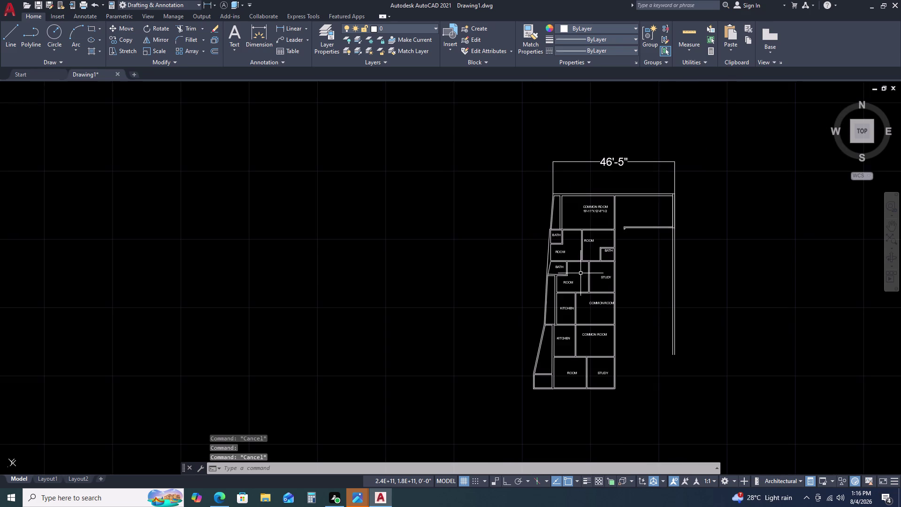
scroll(up, 3)
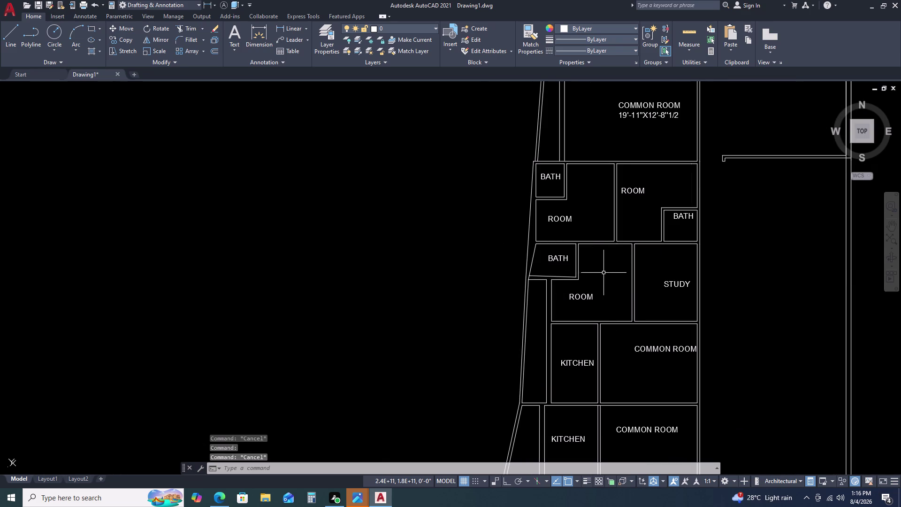
Undo the last six edits to restore the earlier bath wall shape.
key(ctrl+z)
key(ctrl+z)
key(ctrl+z)
key(ctrl+z)
key(ctrl+z)
key(ctrl+z)
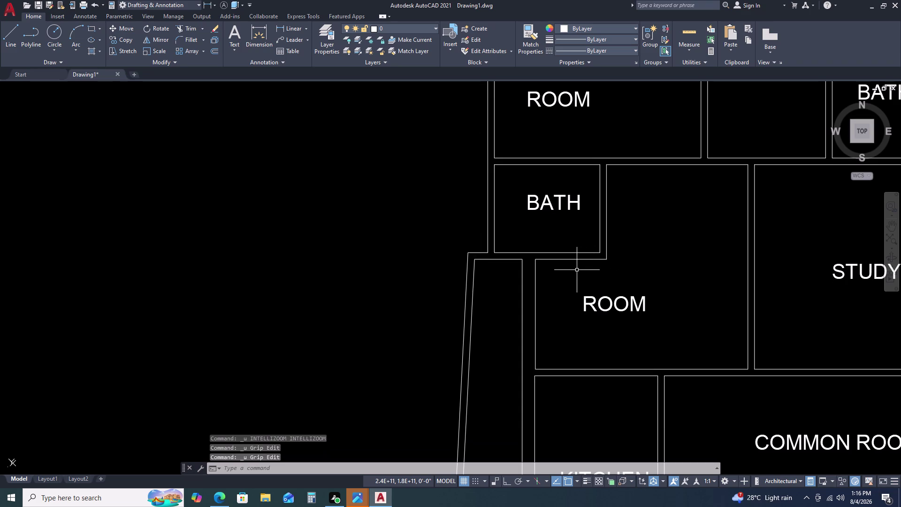
Pan down to bring the bottom rooms into view.
scroll(down, 3)
middle_drag(528, 318, 528, 247)
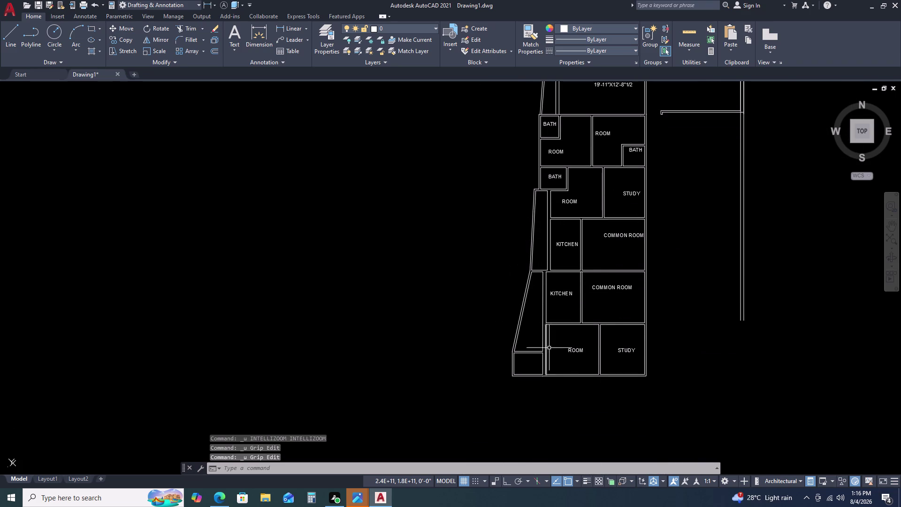
middle_drag(552, 352, 553, 274)
scroll(up, 3)
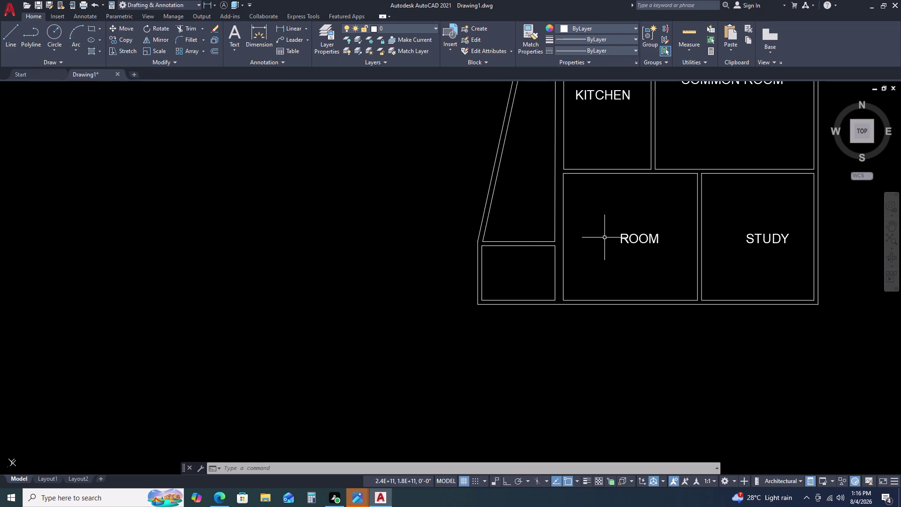
scroll(down, 3)
middle_drag(628, 260, 593, 235)
middle_click(582, 230)
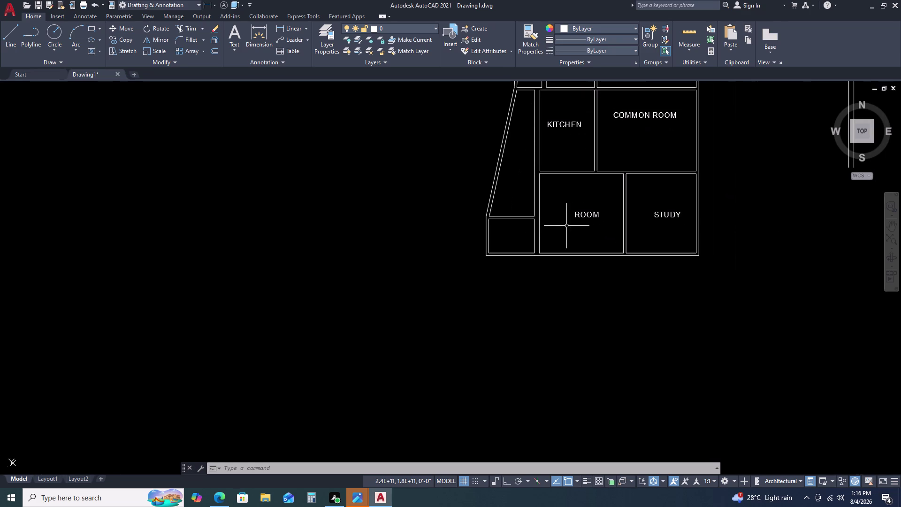
Pan across to inspect the kitchen's bottom wall.
scroll(down, 3)
middle_drag(664, 273, 636, 257)
middle_drag(631, 255, 623, 250)
middle_click(617, 247)
middle_click(608, 242)
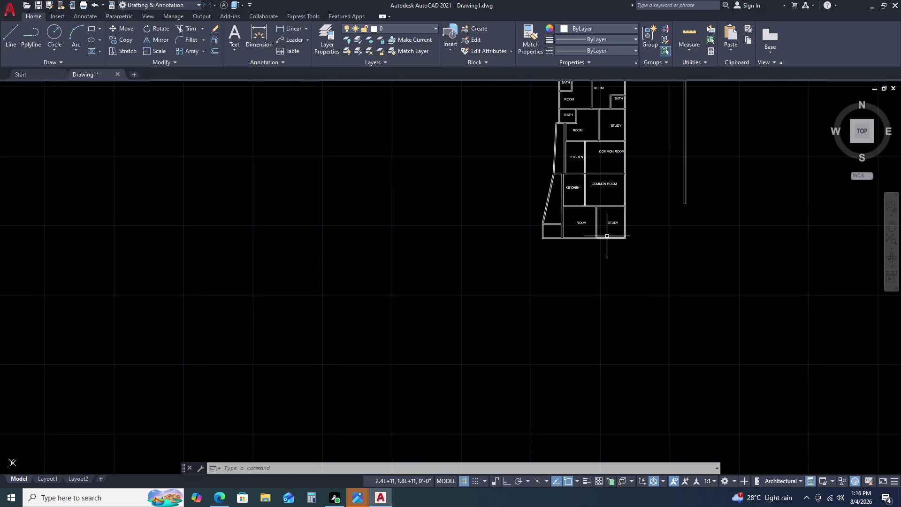
scroll(up, 3)
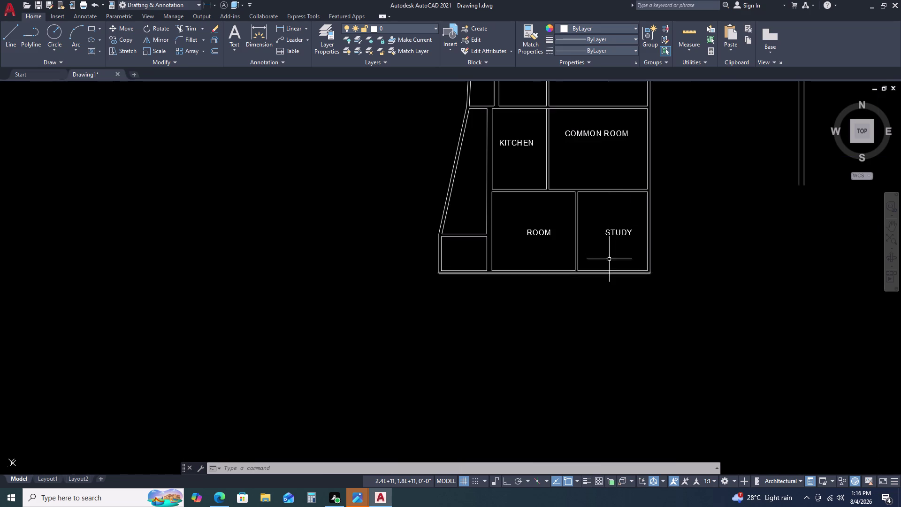
scroll(up, 3)
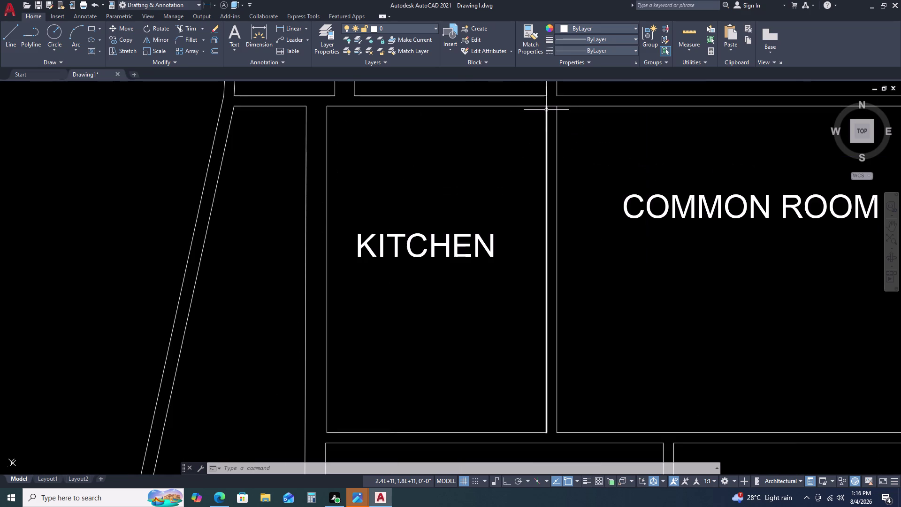
key(t)
key(r)
key(space)
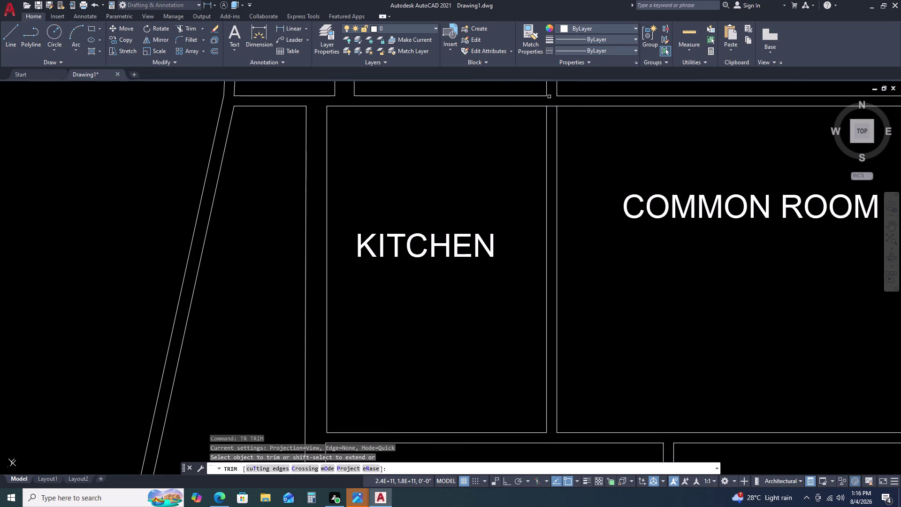
click(552, 107)
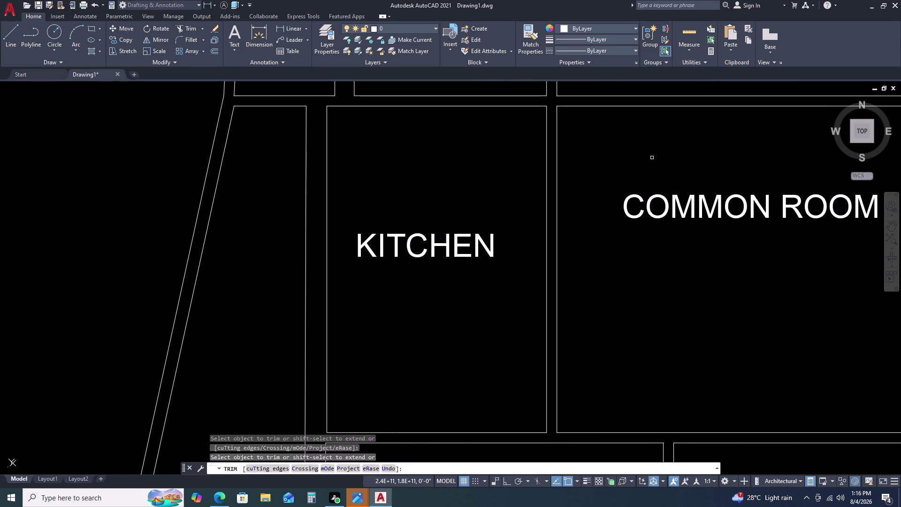
scroll(down, 3)
key(Escape)
scroll(up, 3)
scroll(up, 3)
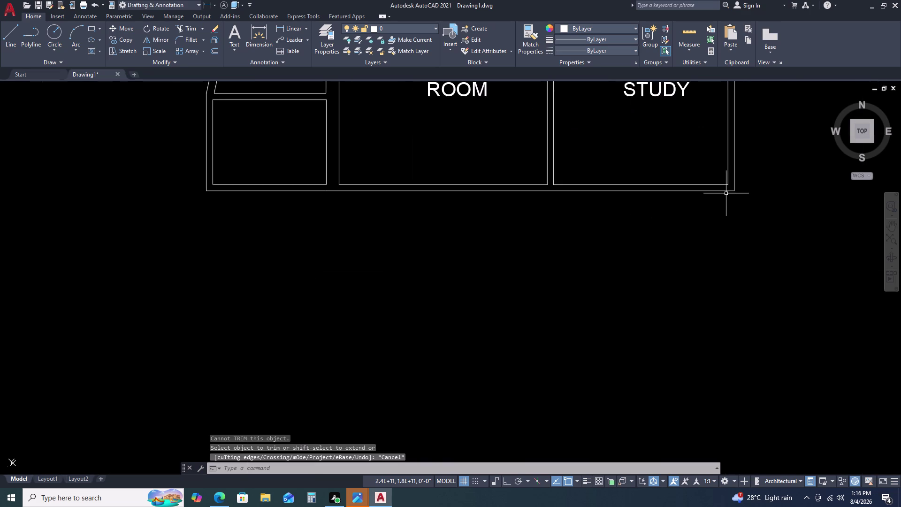
middle_drag(725, 191, 667, 165)
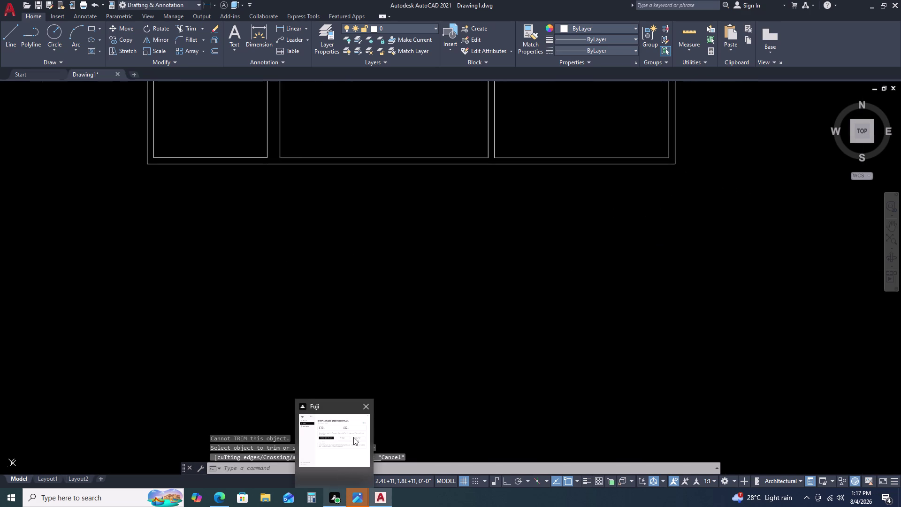
scroll(up, 3)
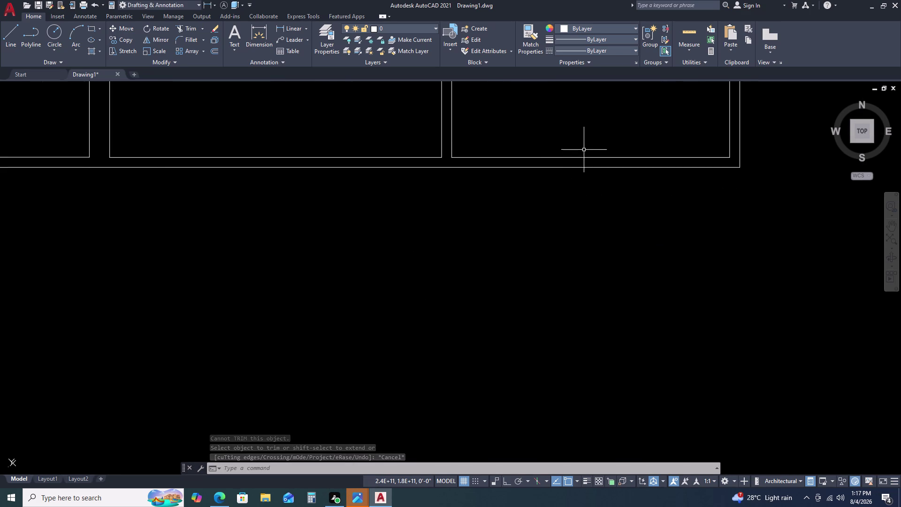
scroll(down, 3)
middle_click(610, 173)
middle_click(575, 175)
middle_click(575, 175)
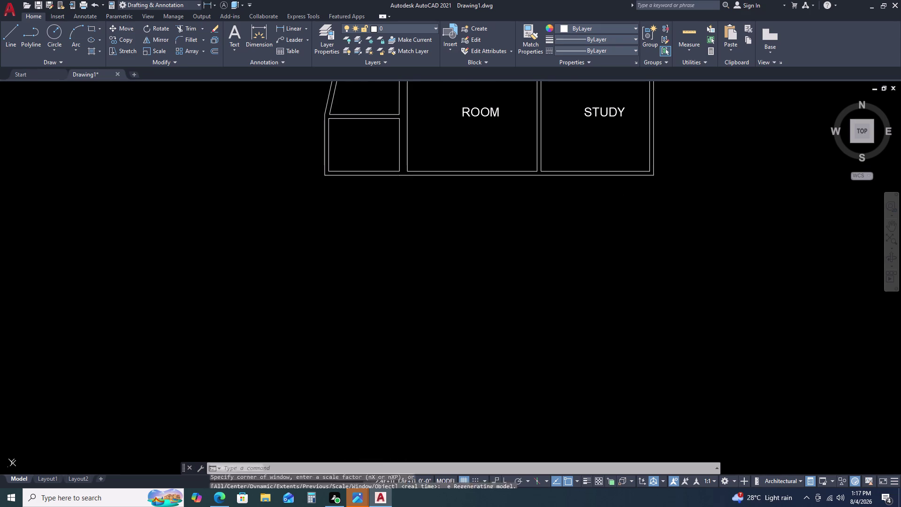
middle_drag(575, 175, 544, 193)
middle_drag(542, 195, 534, 199)
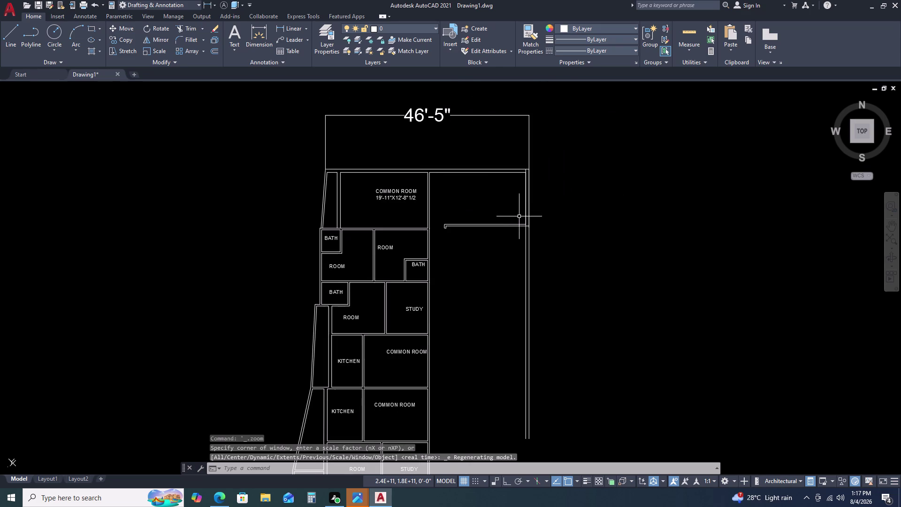
middle_drag(509, 257, 520, 193)
middle_click(522, 185)
scroll(down, 3)
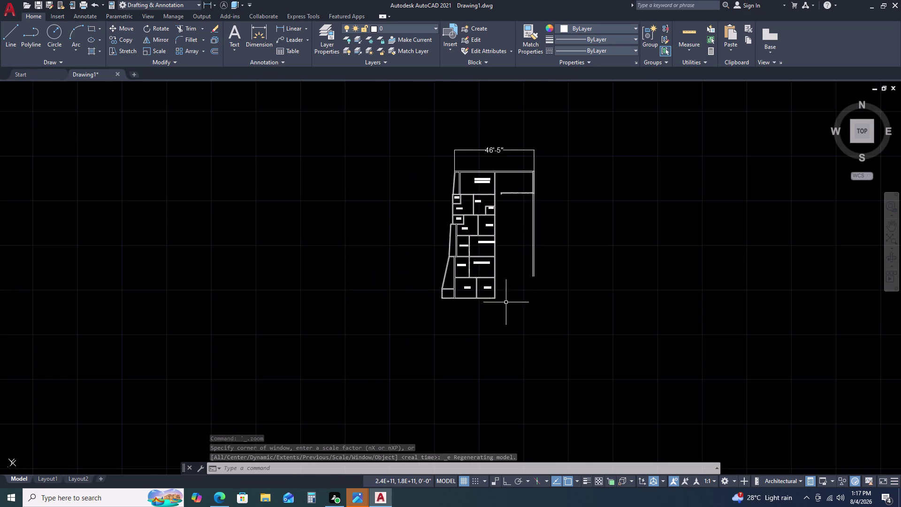
scroll(up, 3)
key(t)
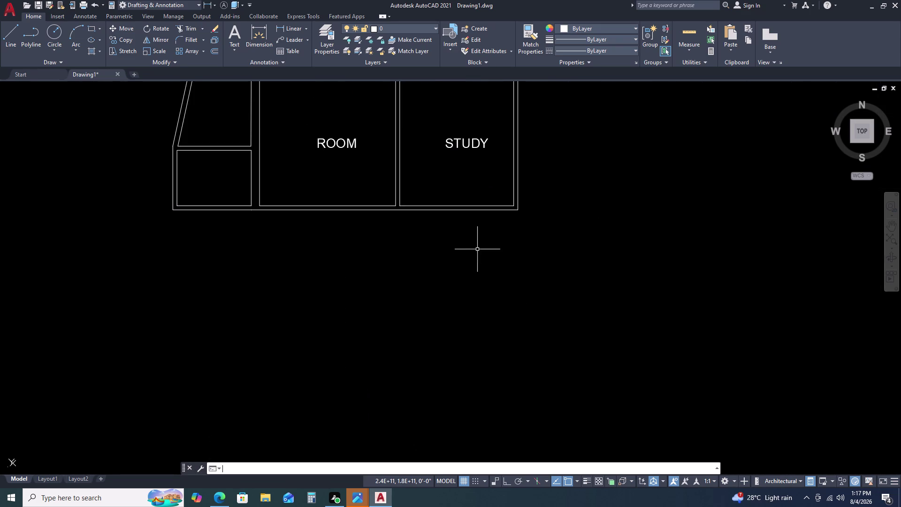
key(BackSpace)
key(r)
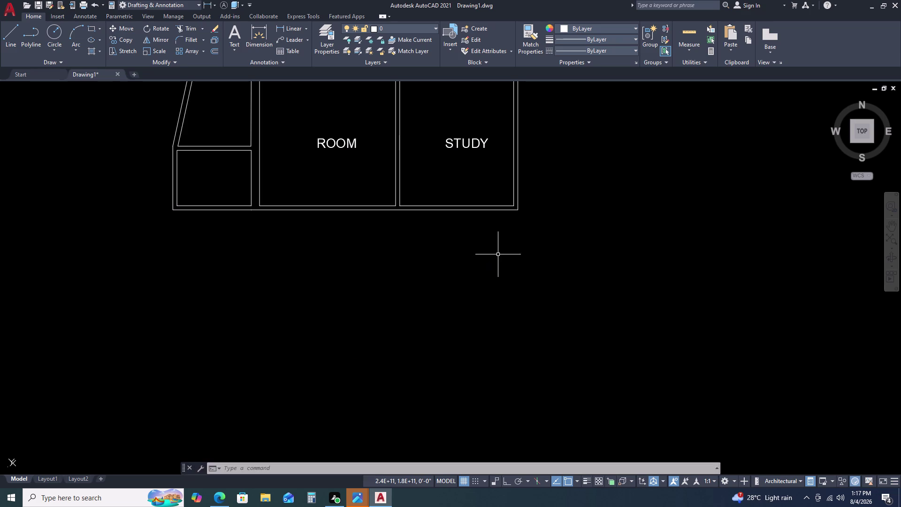
Start a dimensioned rectangle below the plan with a 12'-7" length.
key(e)
key(c)
key(space)
click(483, 260)
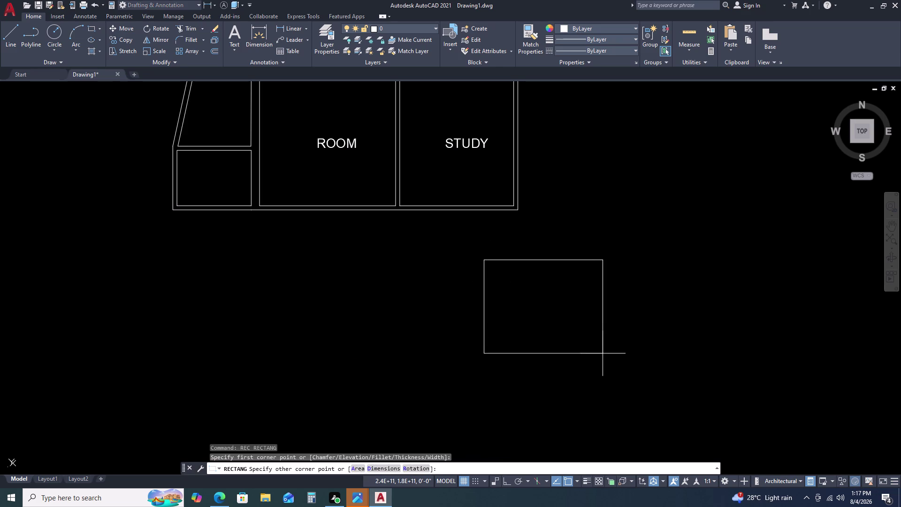
key(d)
key(space)
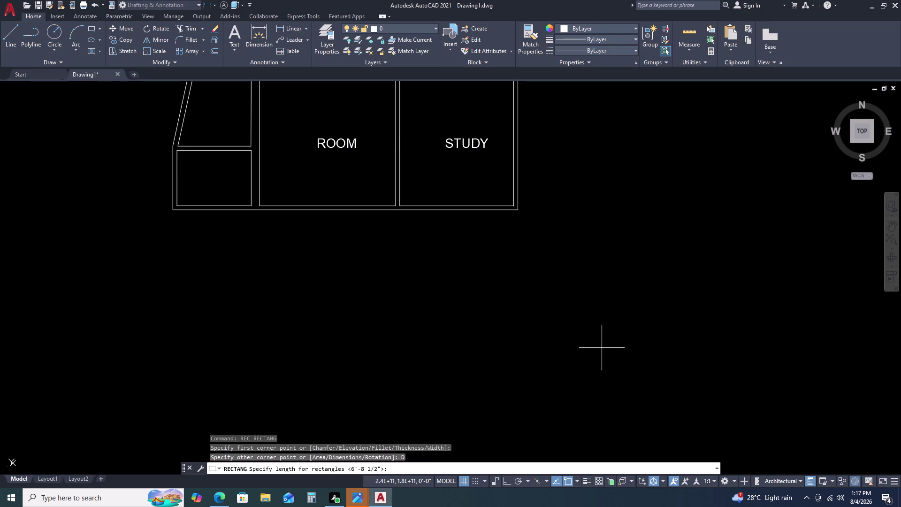
text(12')
key(7)
key(Return)
Give the rectangle a 12'-7.5" width and place the square room below the plan.
text(12)
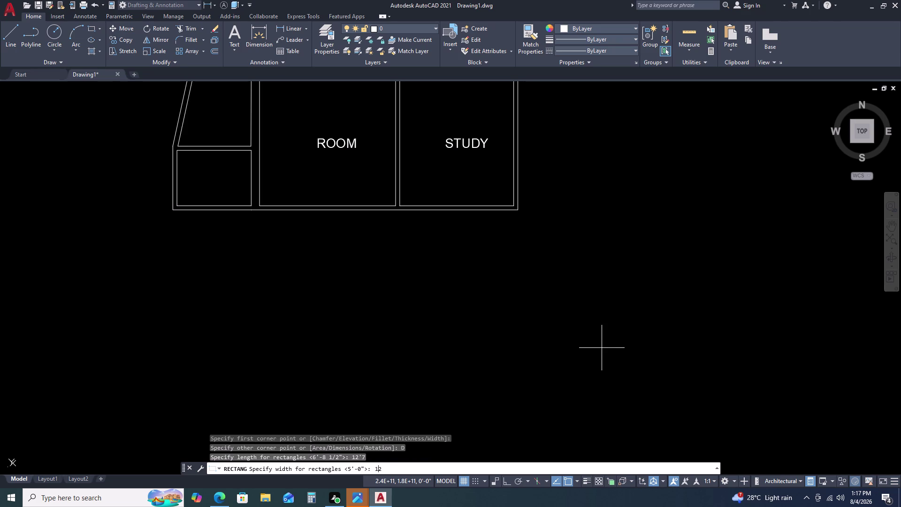
text(')
text(7.5)
key(Return)
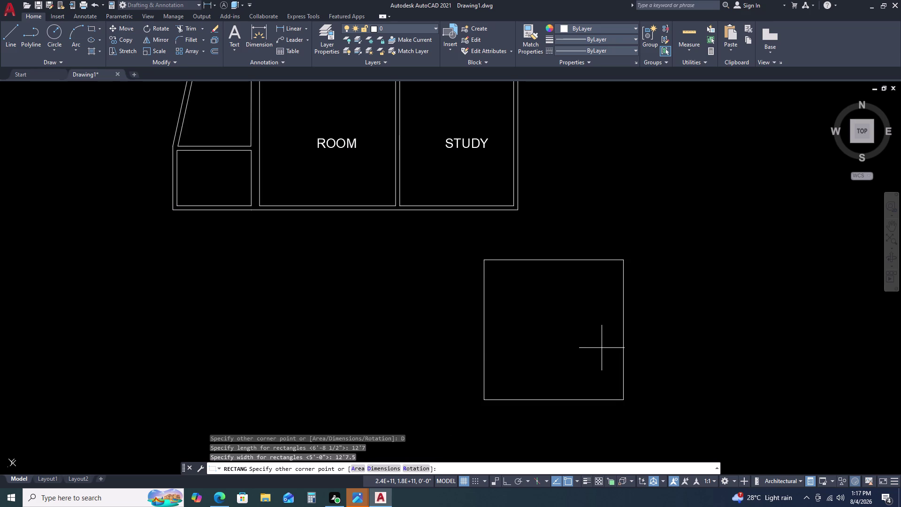
click(615, 366)
click(630, 357)
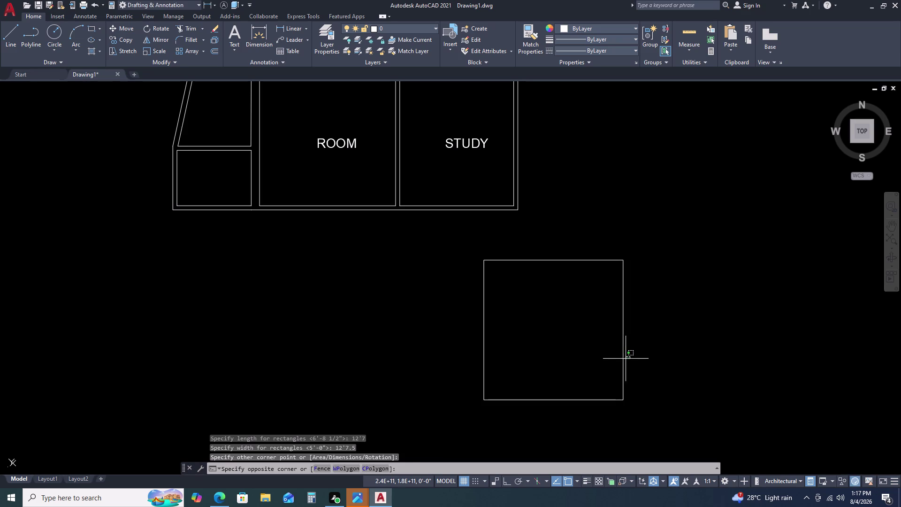
click(618, 362)
Offset the square's outline 4.5 inward, then select both outlines.
text(O)
key(space)
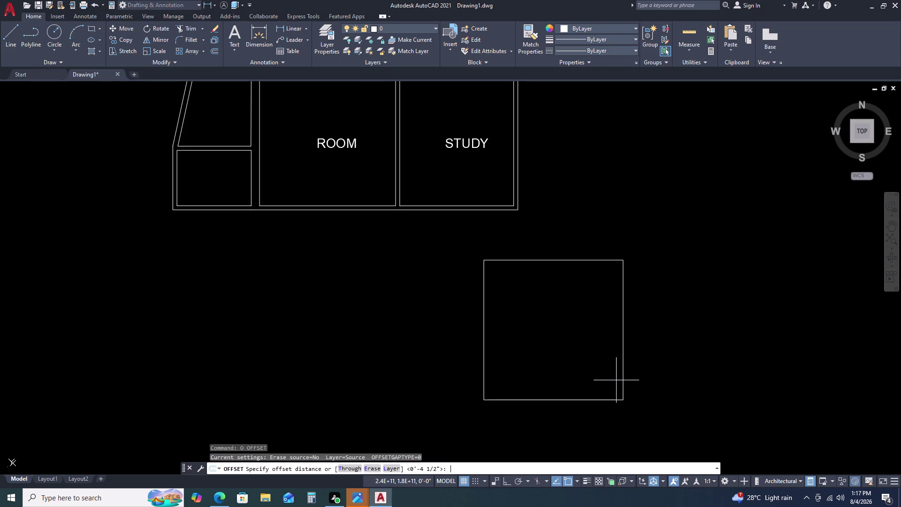
text(4.5)
key(Return)
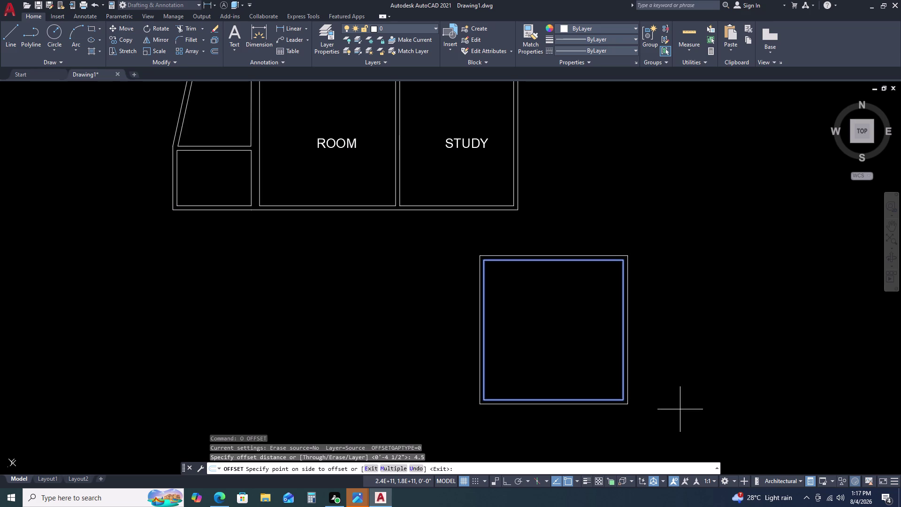
click(680, 409)
click(649, 257)
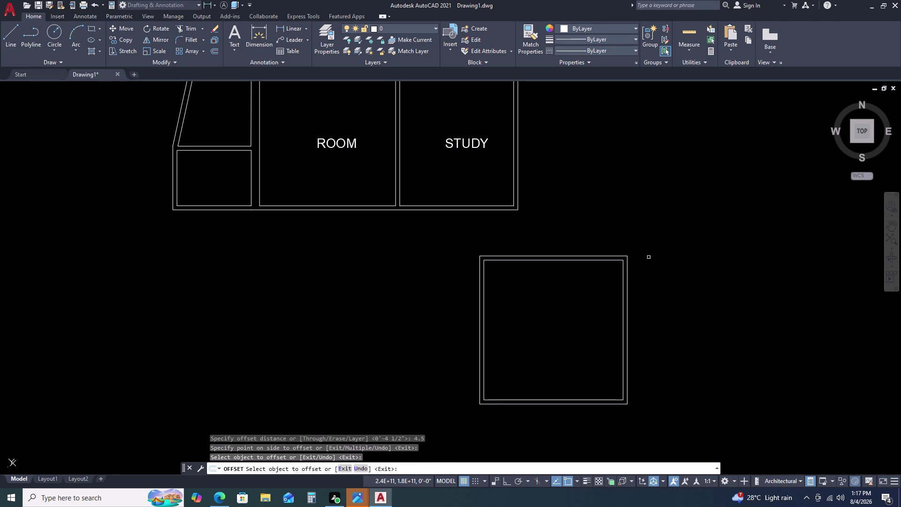
key(Escape)
click(648, 257)
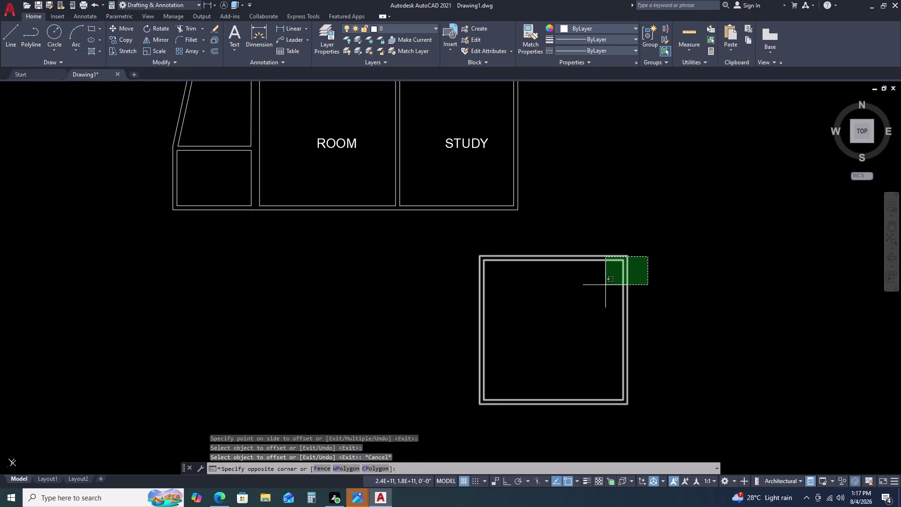
double_click(604, 287)
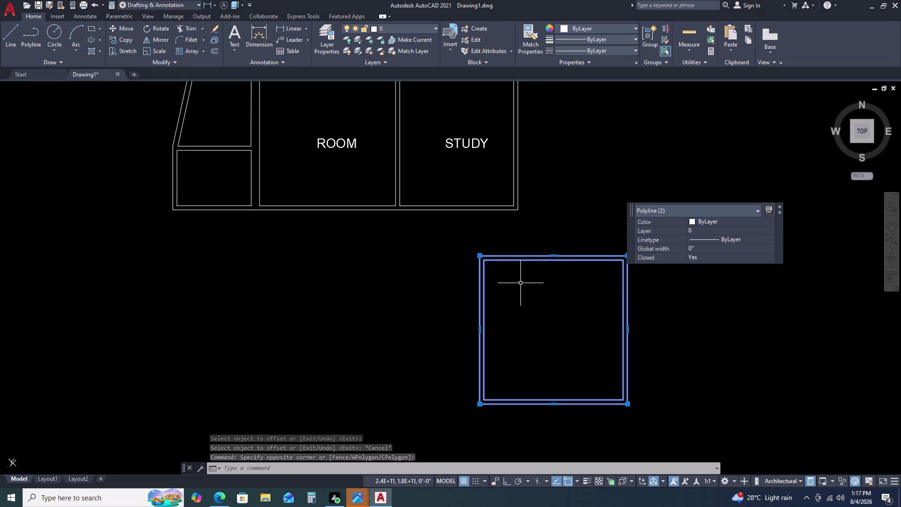
Start a line from the house's outer corner, then cancel it.
key(Escape)
key(l)
key(space)
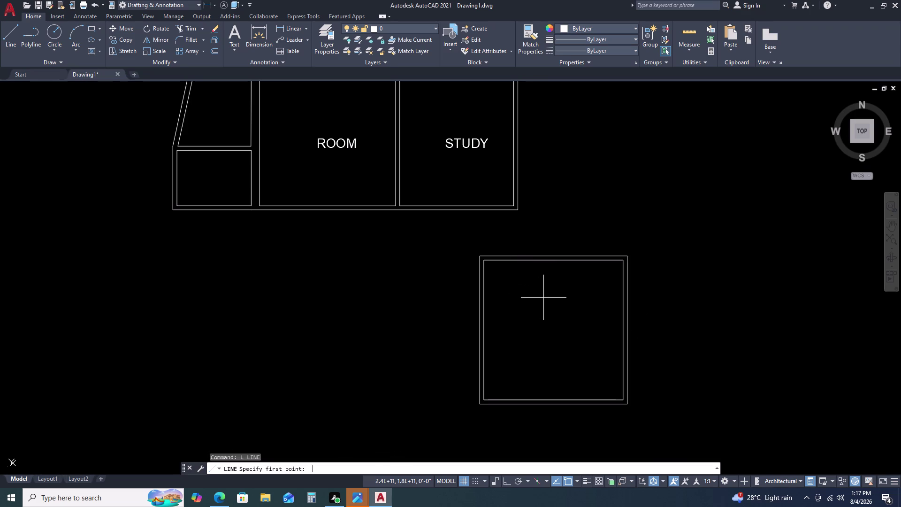
scroll(up, 3)
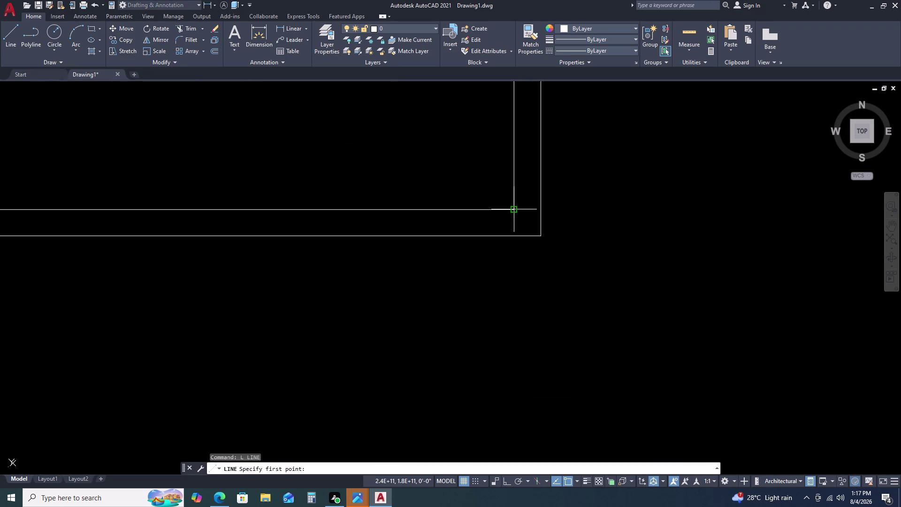
click(513, 209)
click(542, 208)
key(Escape)
key(Escape)
key(Escape)
scroll(down, 3)
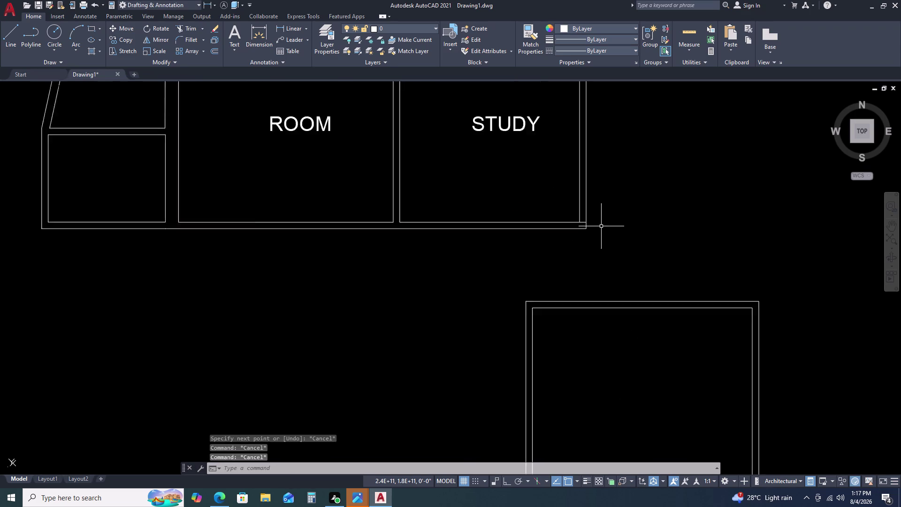
scroll(down, 3)
Move both square outlines so their top-right corner meets the house's corner, then reselect them.
drag(706, 273, 697, 279)
click(668, 308)
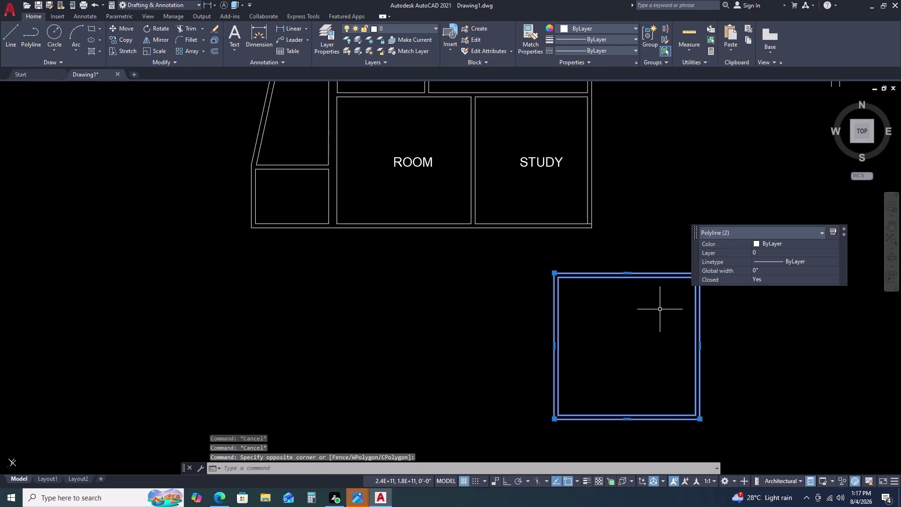
key(m)
key(space)
click(700, 273)
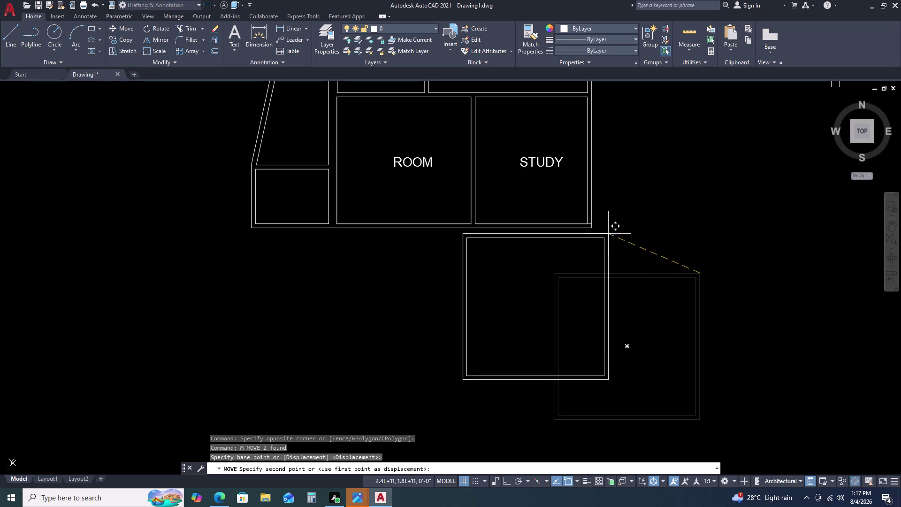
scroll(up, 3)
click(576, 229)
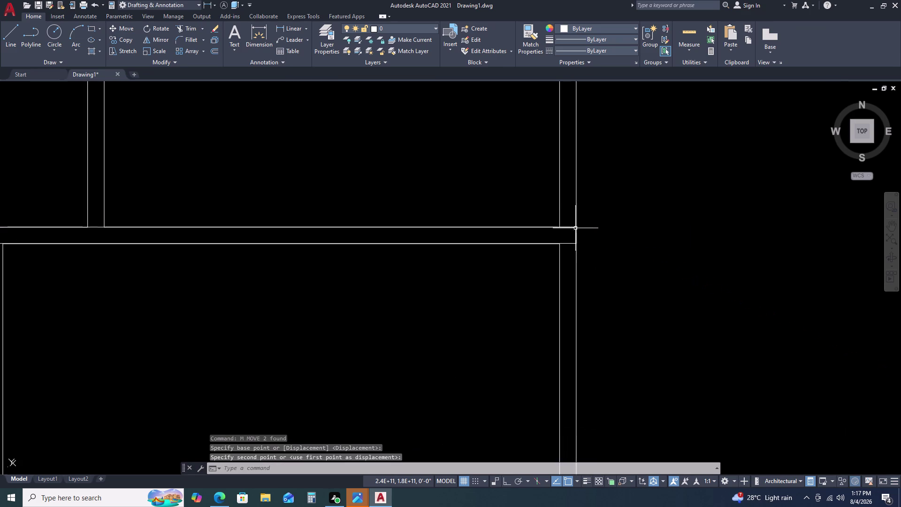
scroll(down, 3)
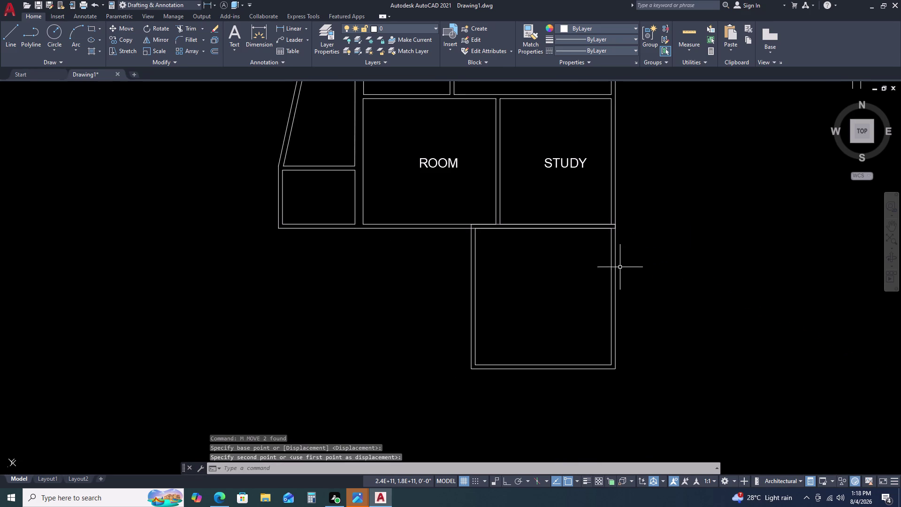
click(610, 380)
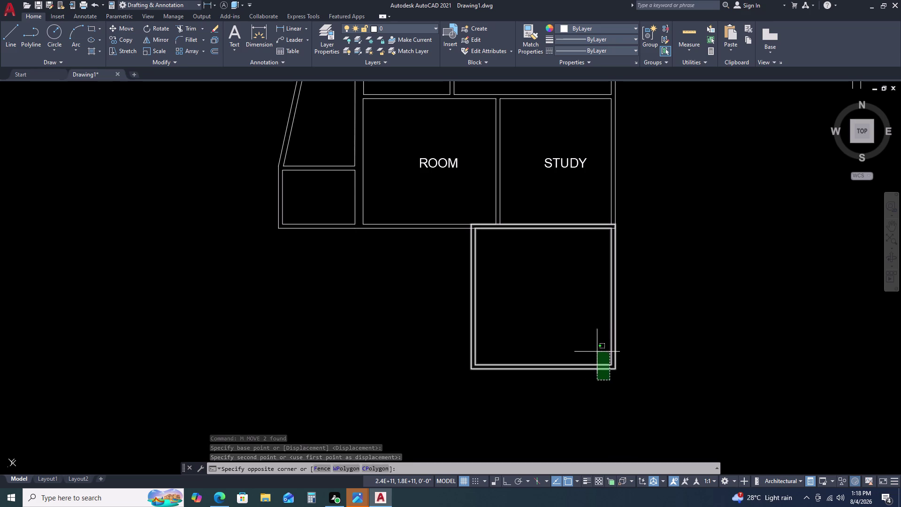
click(596, 351)
Explode the square and delete three duplicate wall lines at the junction.
key(x)
key(space)
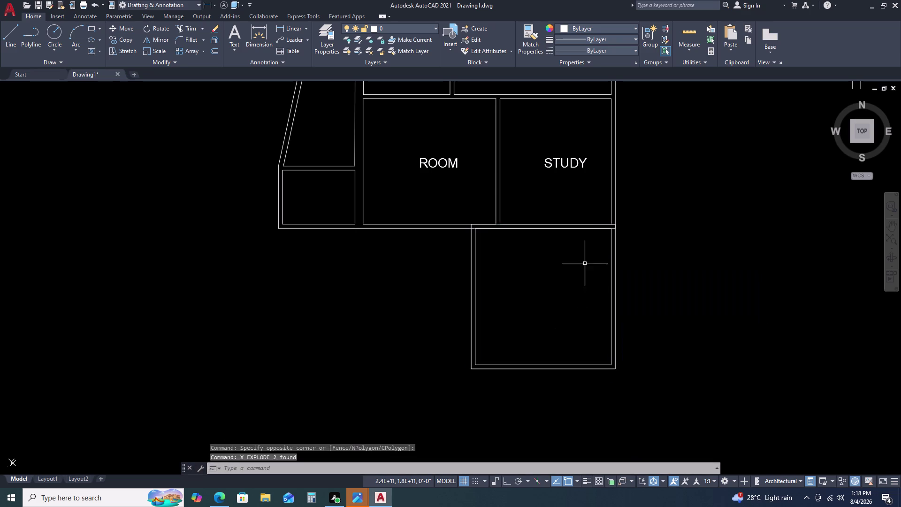
click(577, 222)
key(Delete)
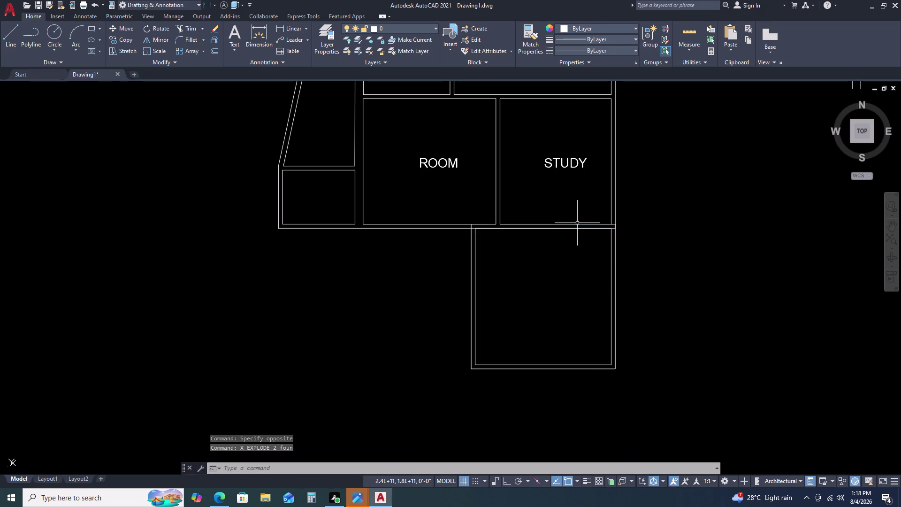
click(571, 227)
key(Delete)
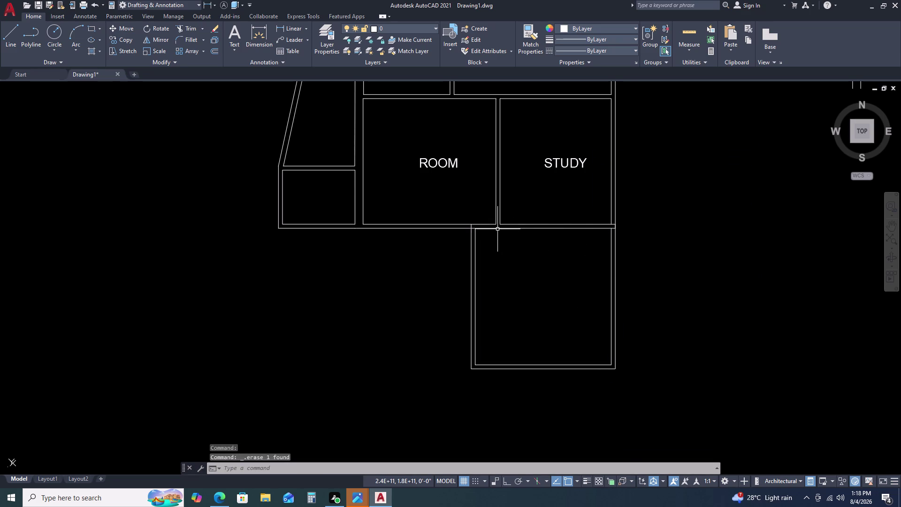
click(615, 251)
key(Delete)
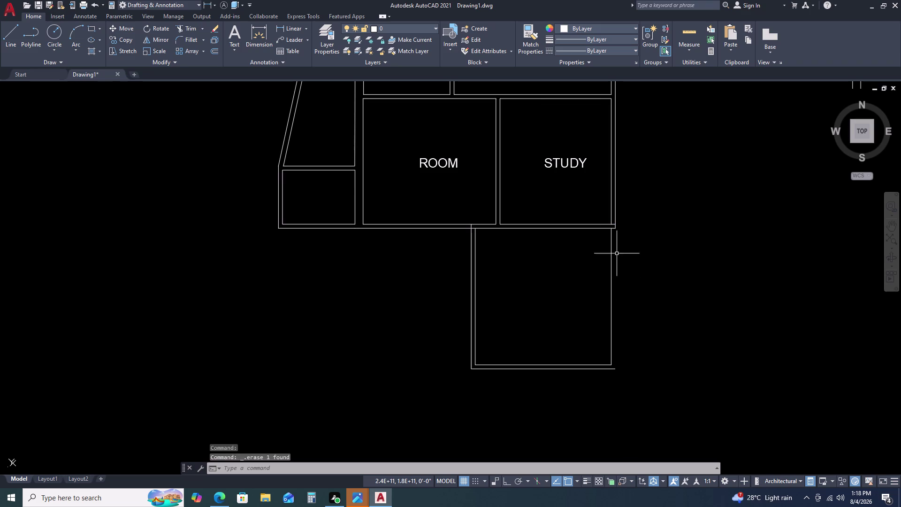
Delete two more junction wall lines, then undo the last two changes.
scroll(up, 3)
click(613, 224)
key(Delete)
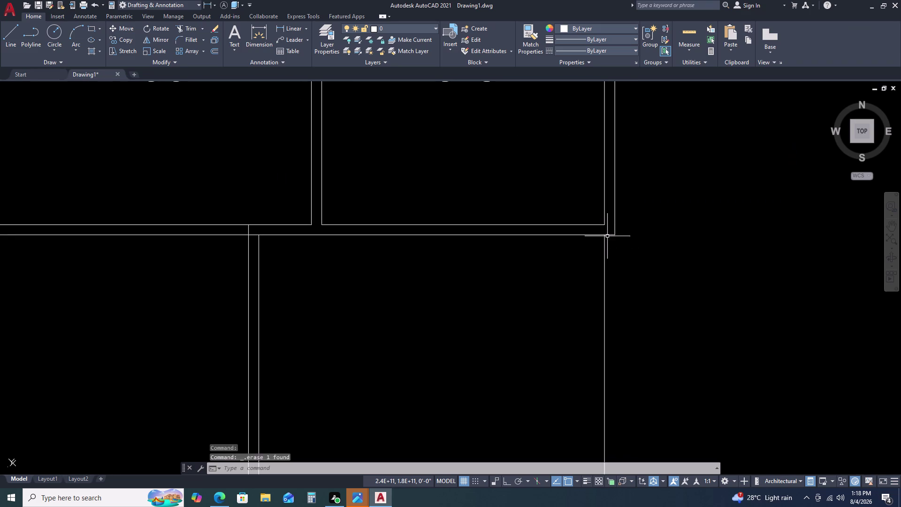
click(607, 233)
key(Delete)
scroll(down, 3)
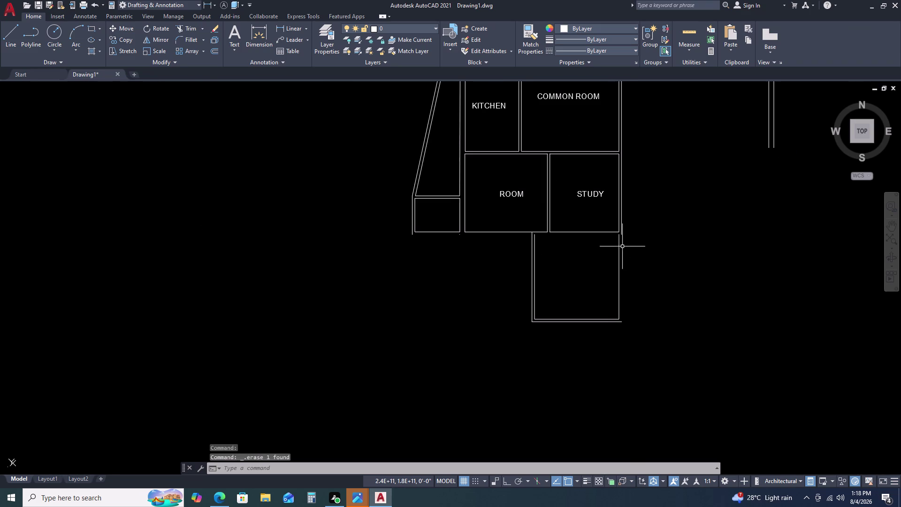
key(ctrl+z)
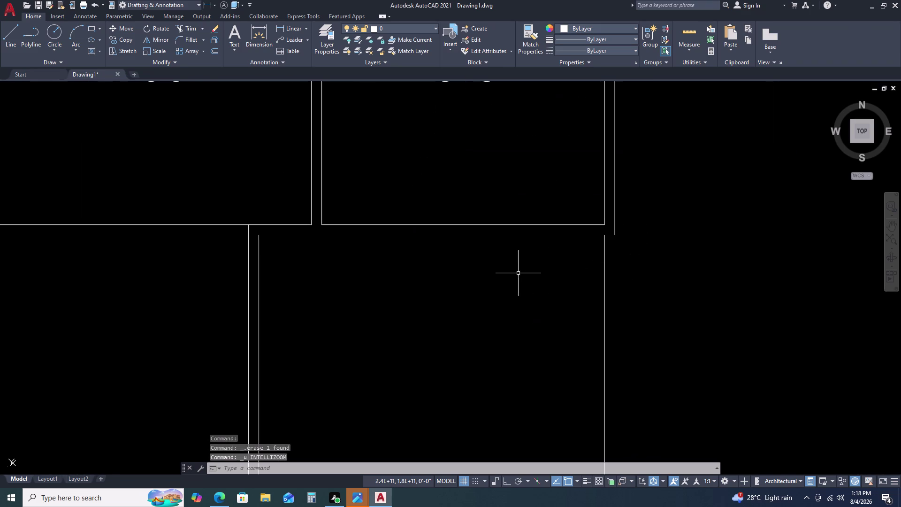
key(ctrl+z)
scroll(down, 3)
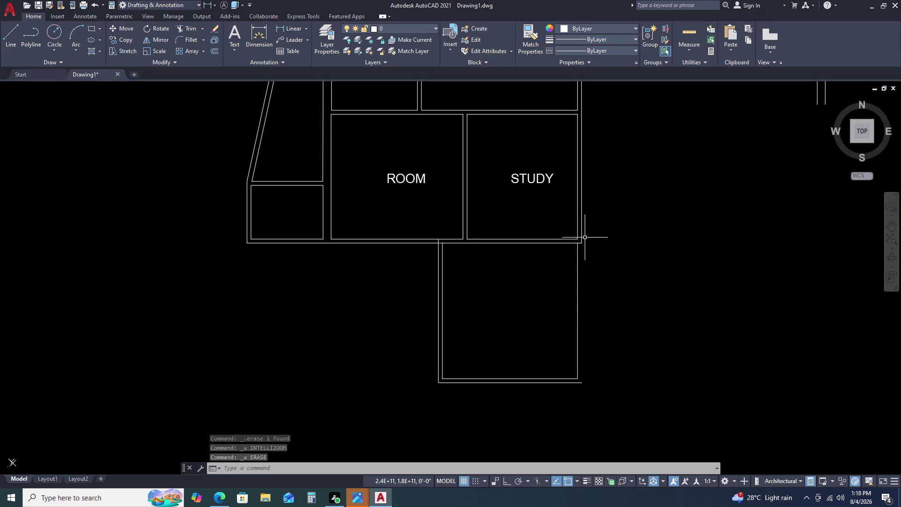
Extend a wall line toward the junction with EX, then cancel.
key(e)
key(x)
key(space)
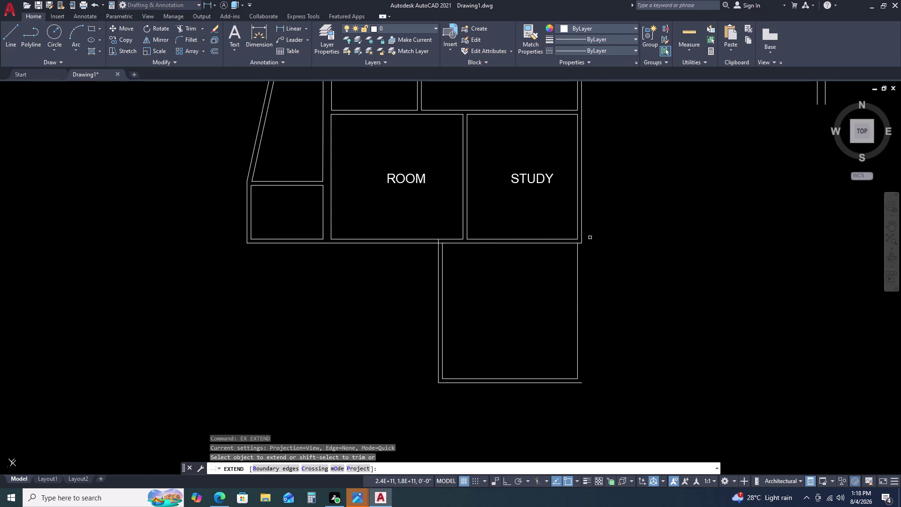
click(580, 235)
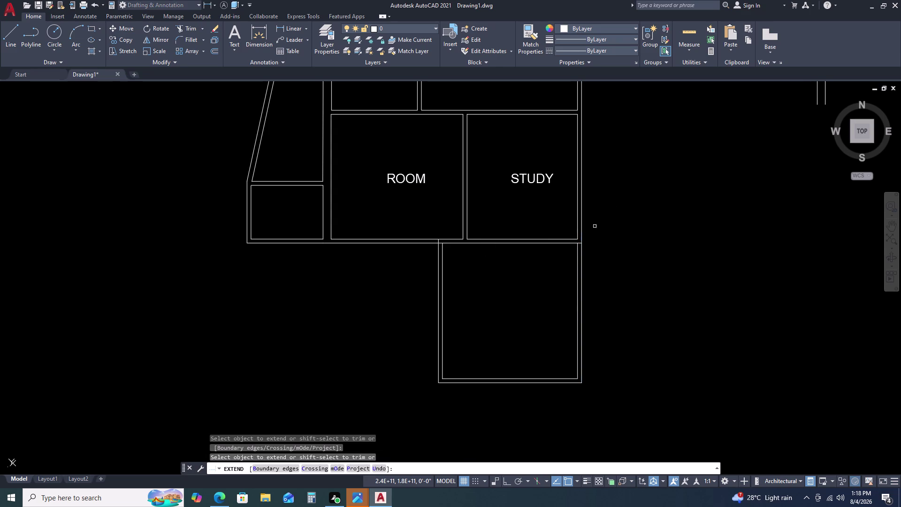
key(Escape)
Trim an overlapping wall segment at the junction, then undo that trim.
key(t)
key(r)
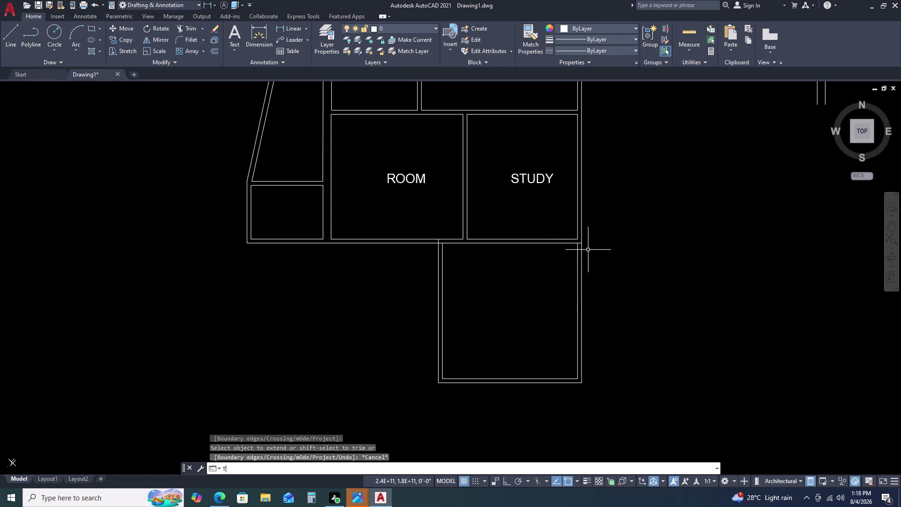
key(space)
scroll(up, 3)
click(566, 235)
scroll(down, 3)
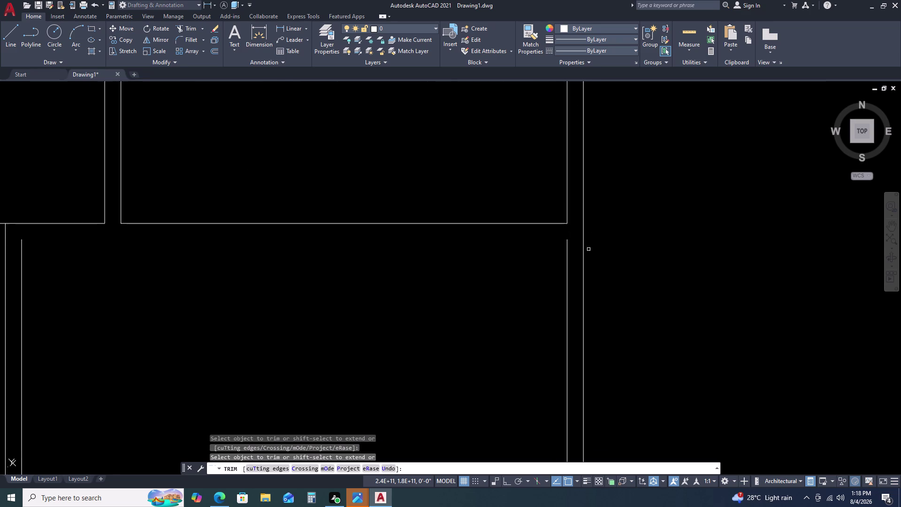
scroll(down, 3)
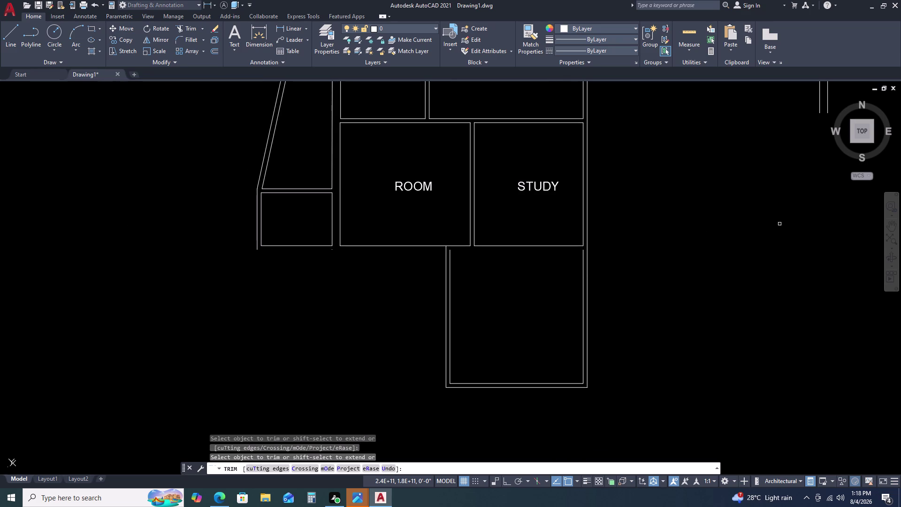
key(ctrl+z)
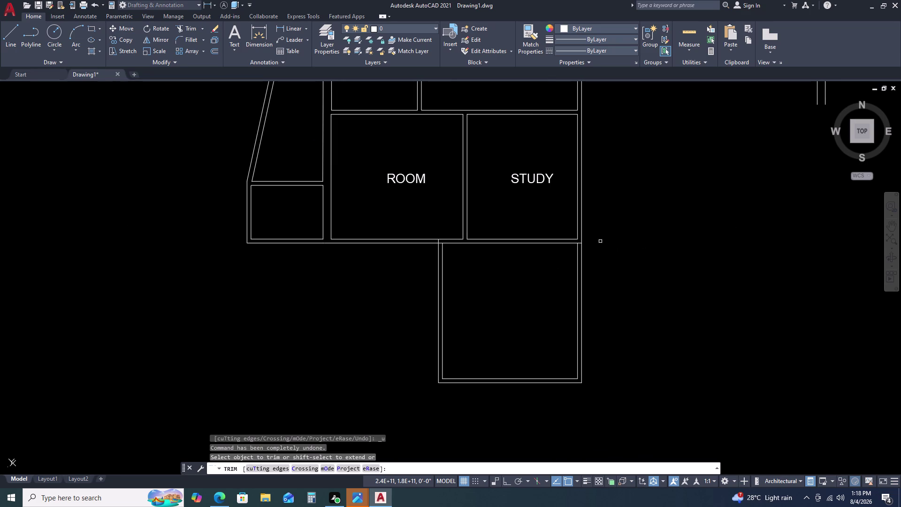
scroll(up, 3)
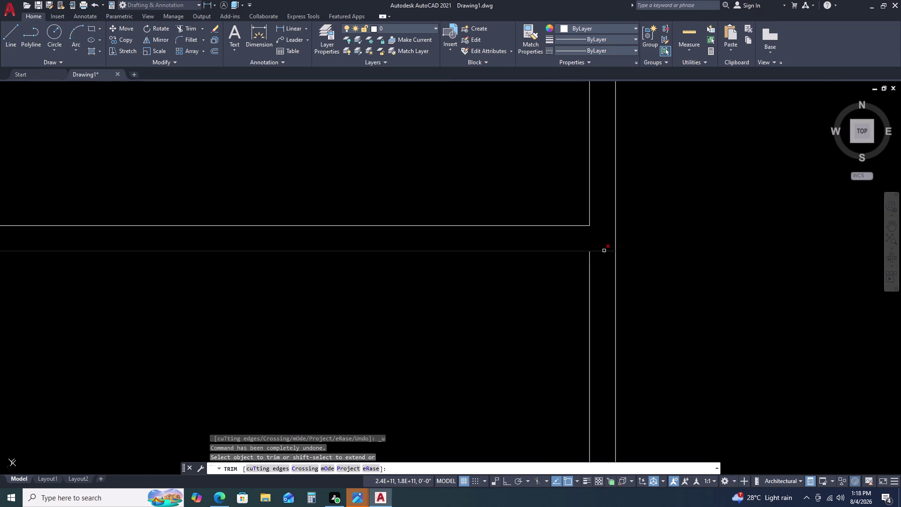
scroll(down, 3)
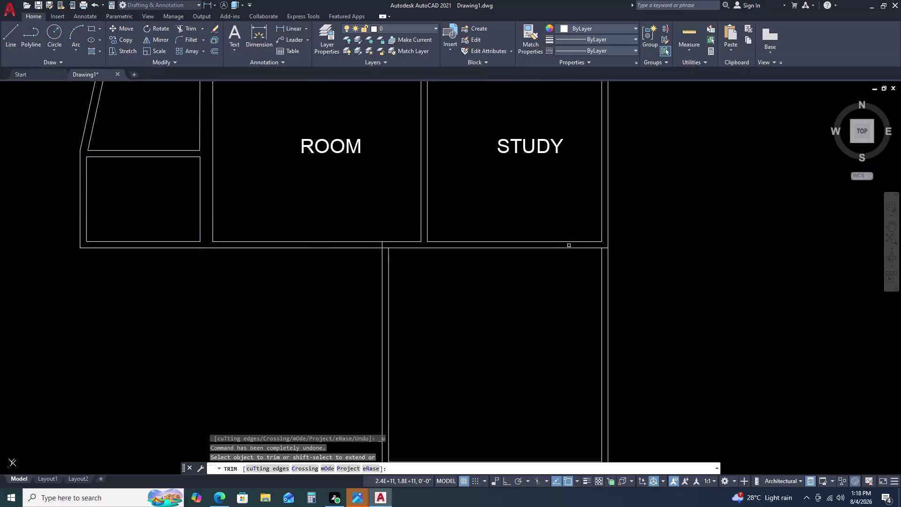
Trim the crossing wall line and the remaining stray segments at the junction.
click(568, 247)
scroll(up, 3)
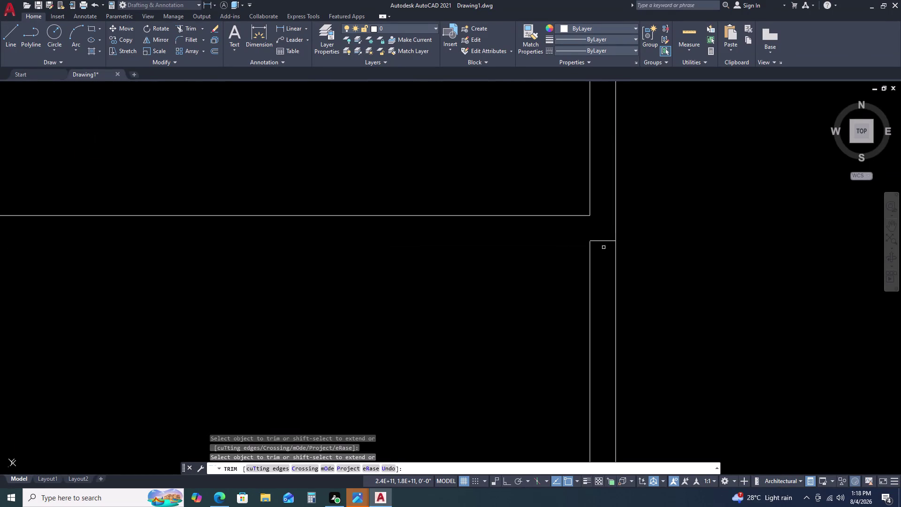
click(605, 243)
click(605, 235)
scroll(down, 3)
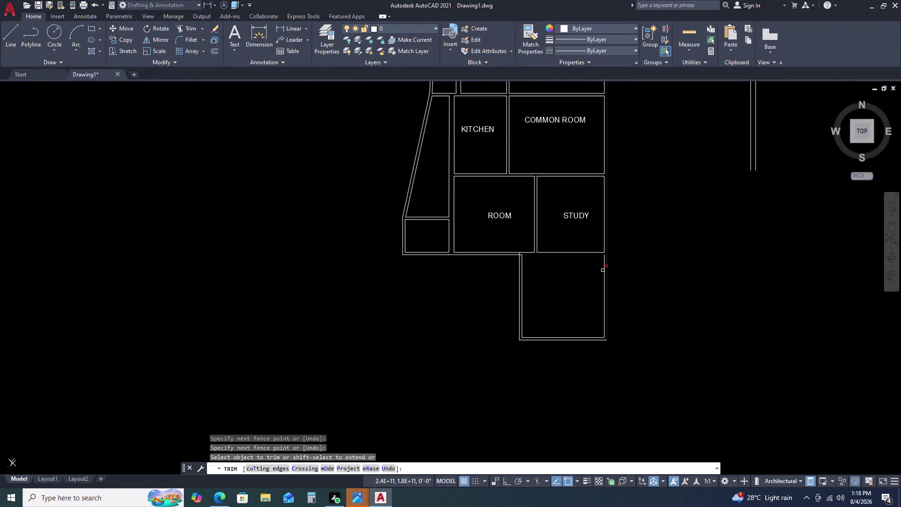
scroll(up, 3)
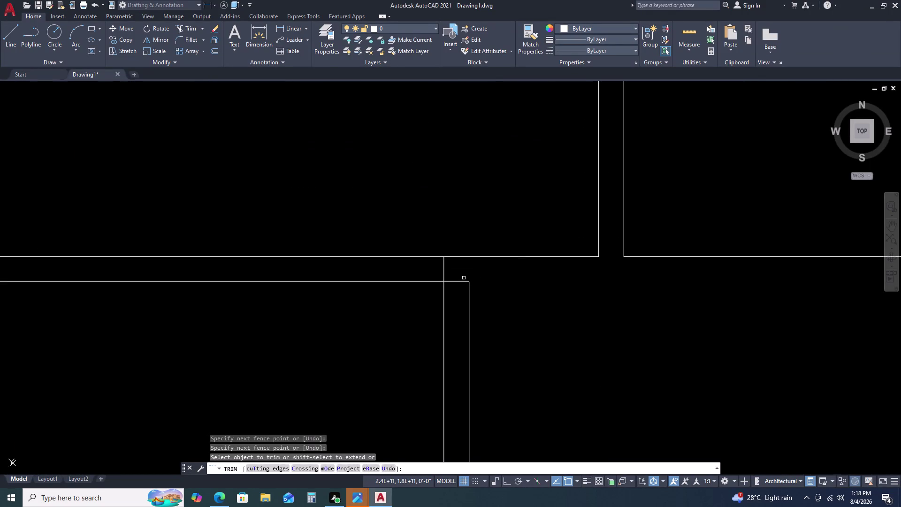
click(461, 282)
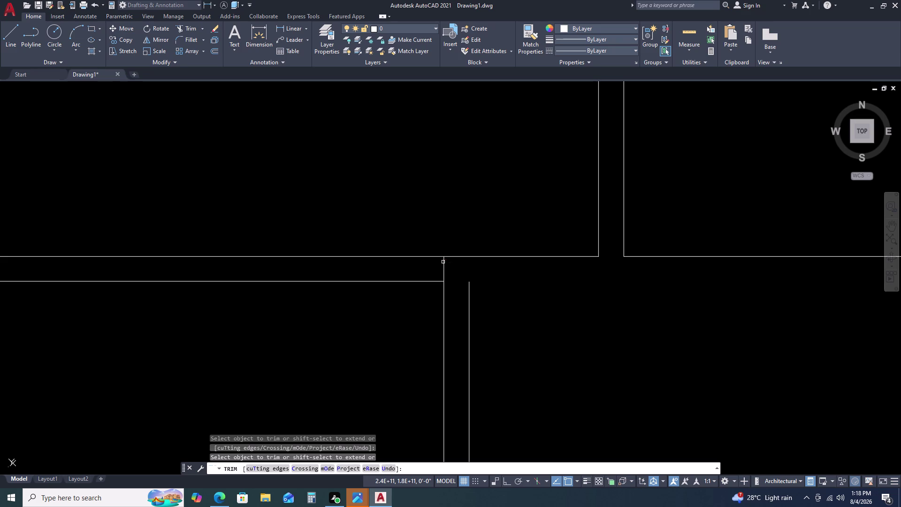
click(443, 262)
key(Escape)
scroll(down, 3)
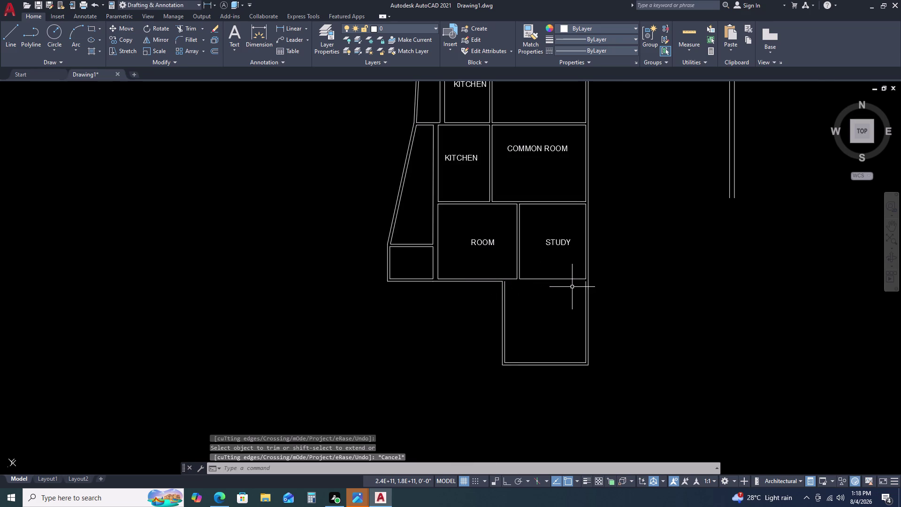
Extend the ROOM's bottom wall line to meet the square room's wall.
key(e)
key(x)
key(space)
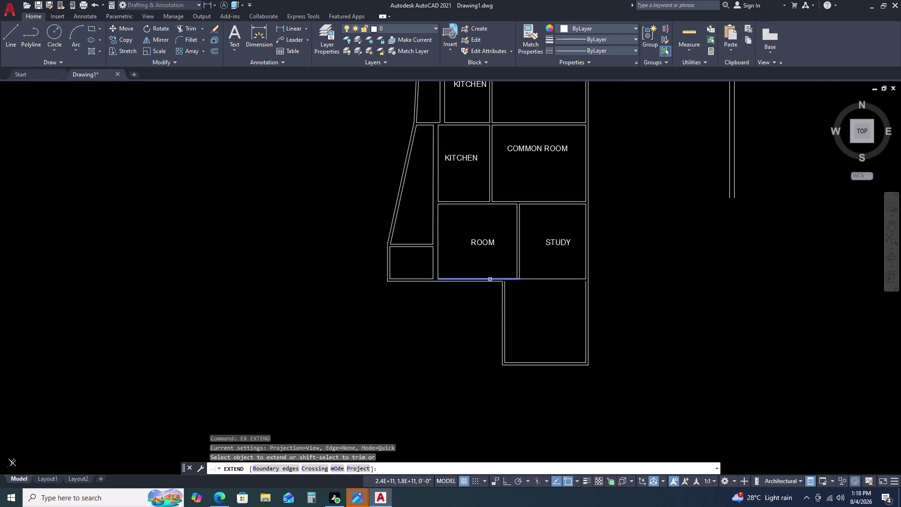
click(490, 282)
triple_click(490, 281)
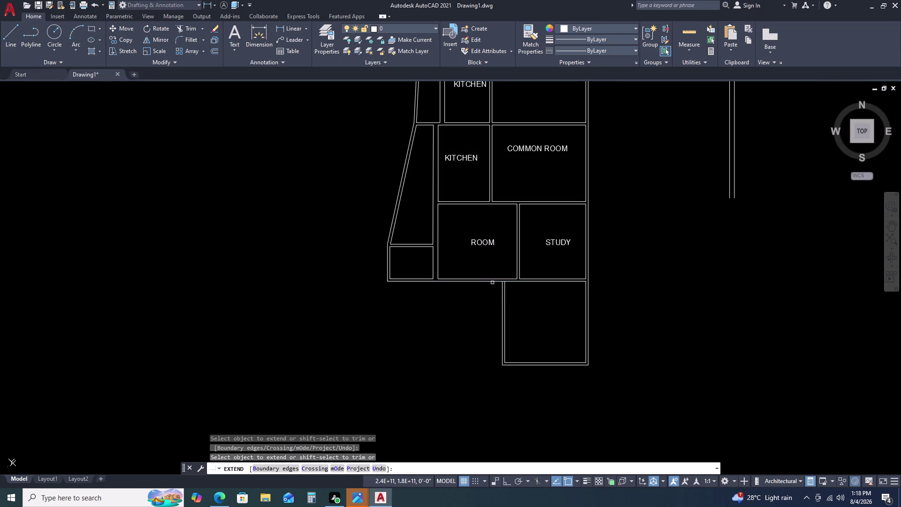
key(Escape)
scroll(up, 3)
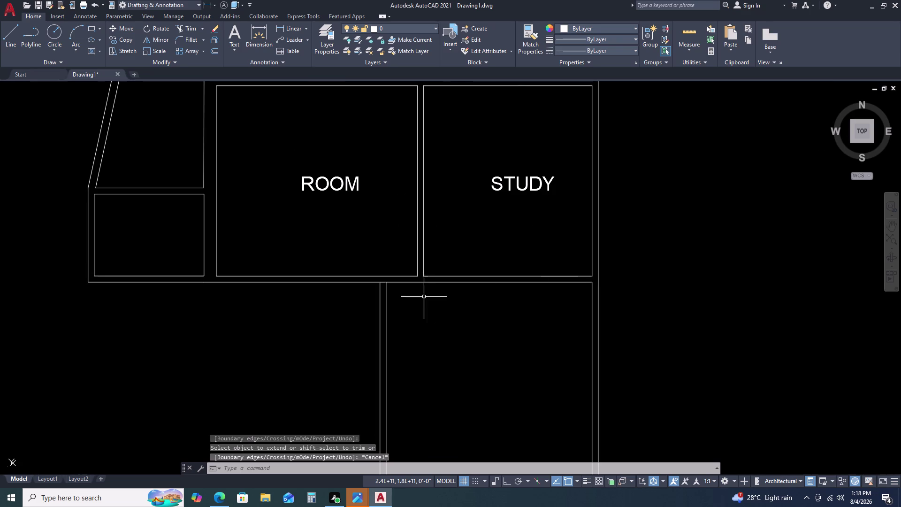
Trim the stray wall segment at the junction.
key(t)
key(r)
key(space)
scroll(up, 3)
click(360, 304)
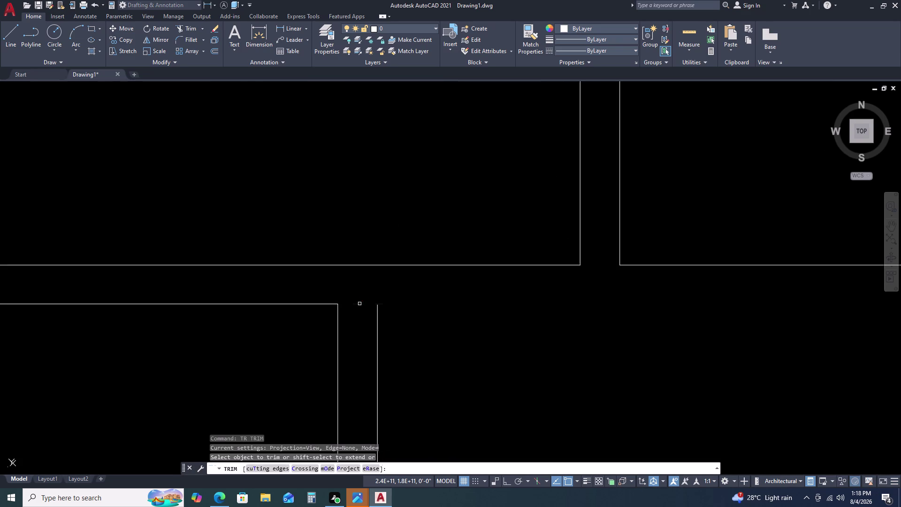
scroll(down, 3)
key(Escape)
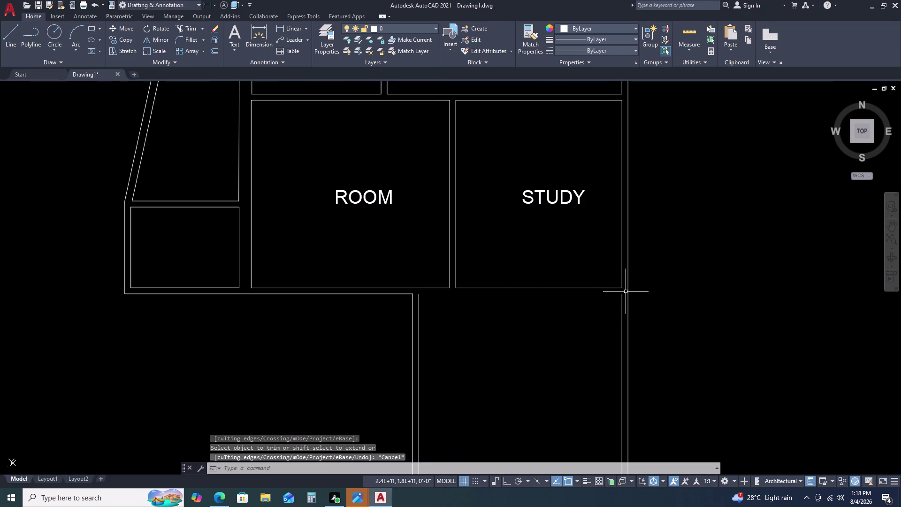
Start a line at the wall corner, cancel it, and pan to view the lower plan.
key(l)
key(space)
click(420, 297)
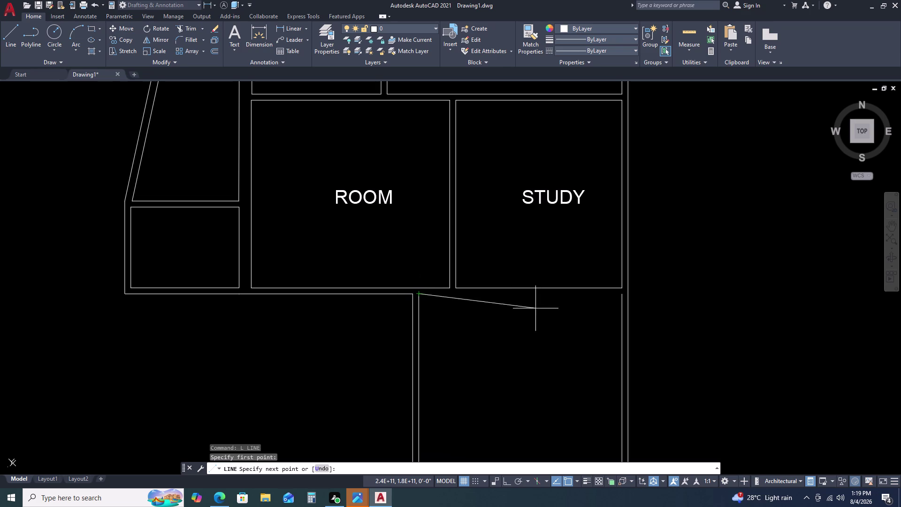
click(619, 294)
key(Escape)
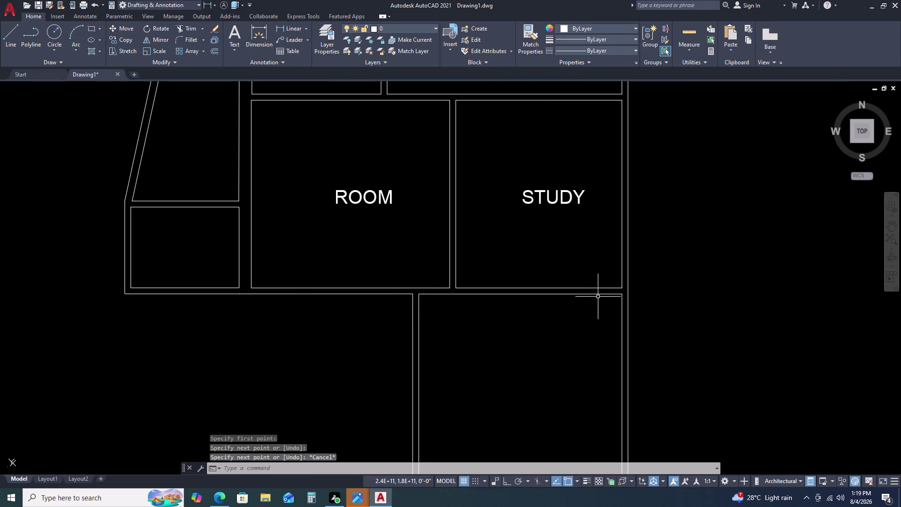
scroll(down, 3)
middle_drag(598, 306, 605, 249)
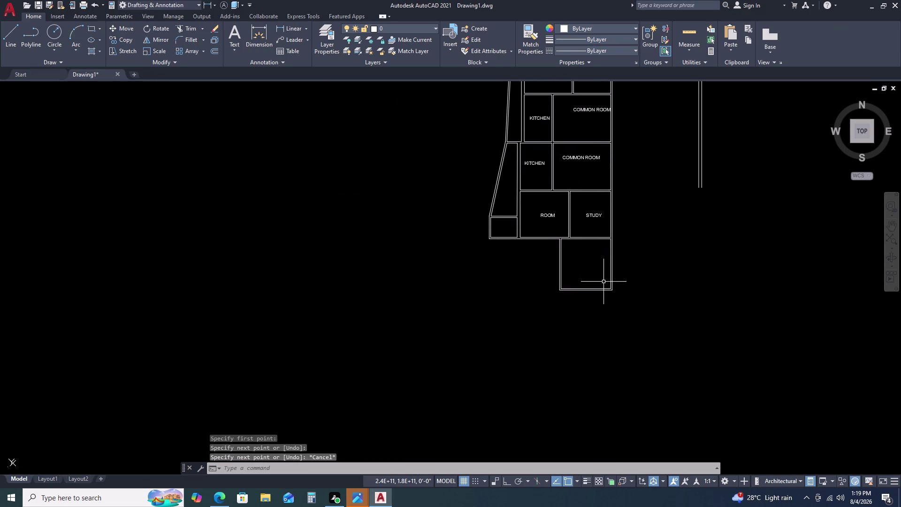
scroll(up, 3)
scroll(down, 3)
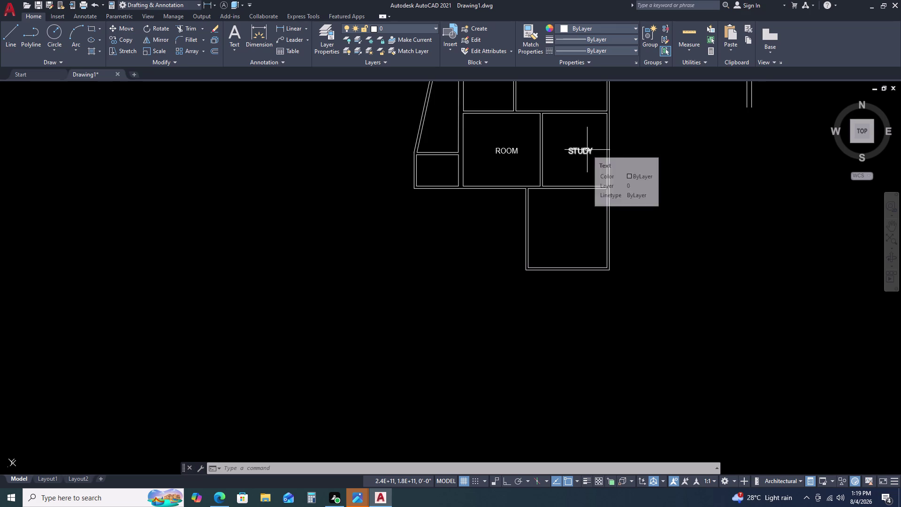
Copy the STUDY label into the lower square room.
click(587, 149)
key(c)
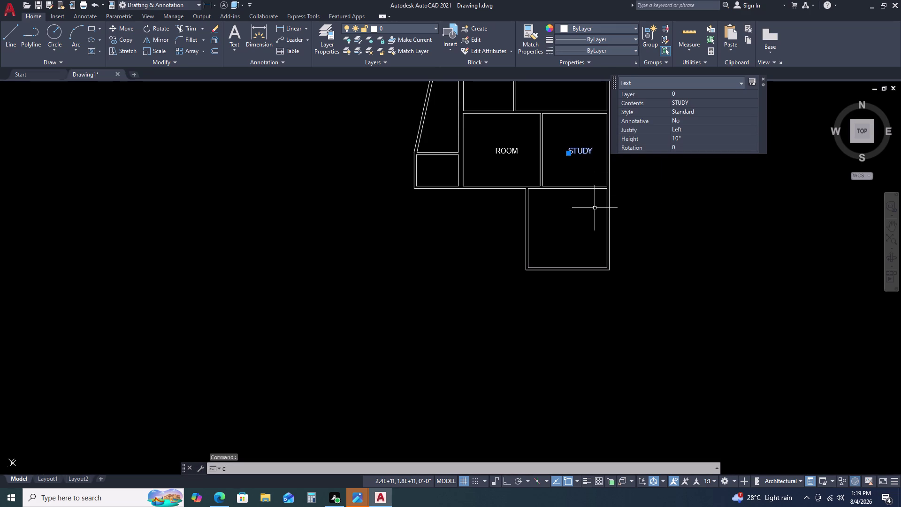
text(O)
key(space)
click(595, 168)
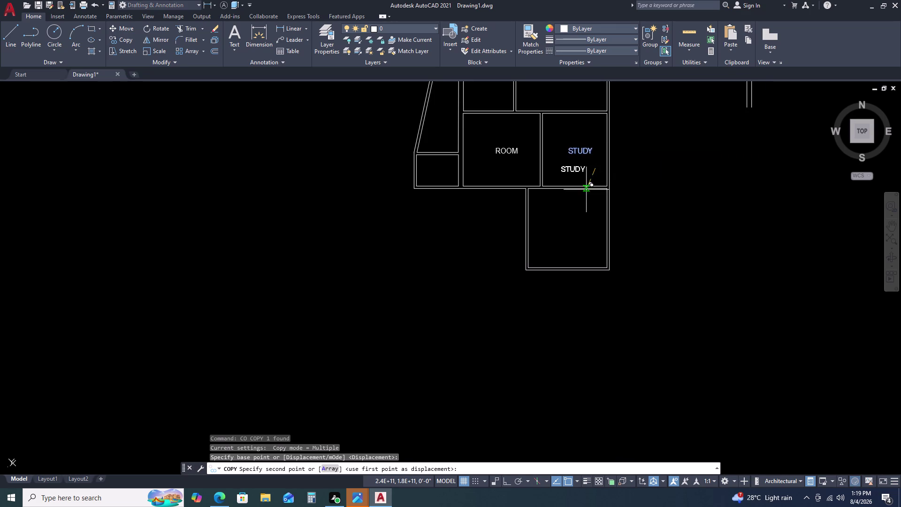
click(580, 242)
key(Escape)
Change the copied label's text to ROOM.
double_click(575, 226)
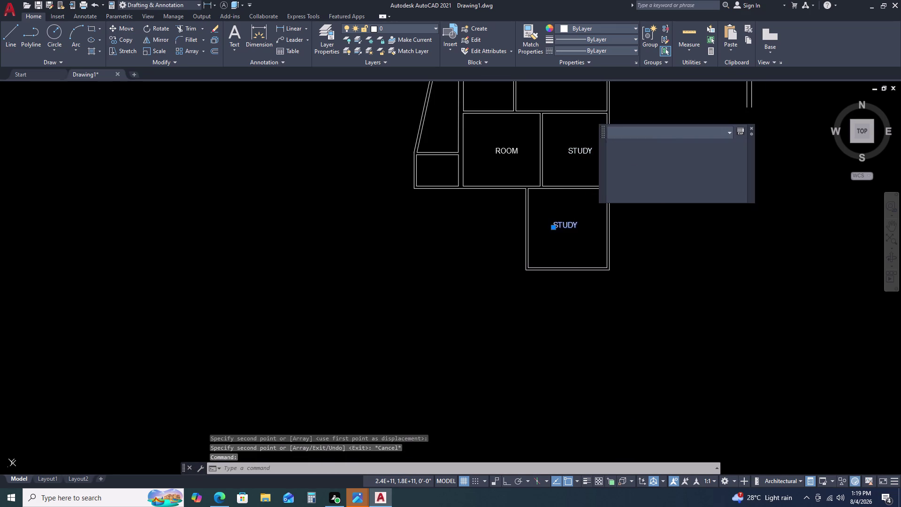
key(r)
key(o)
key(o)
key(m)
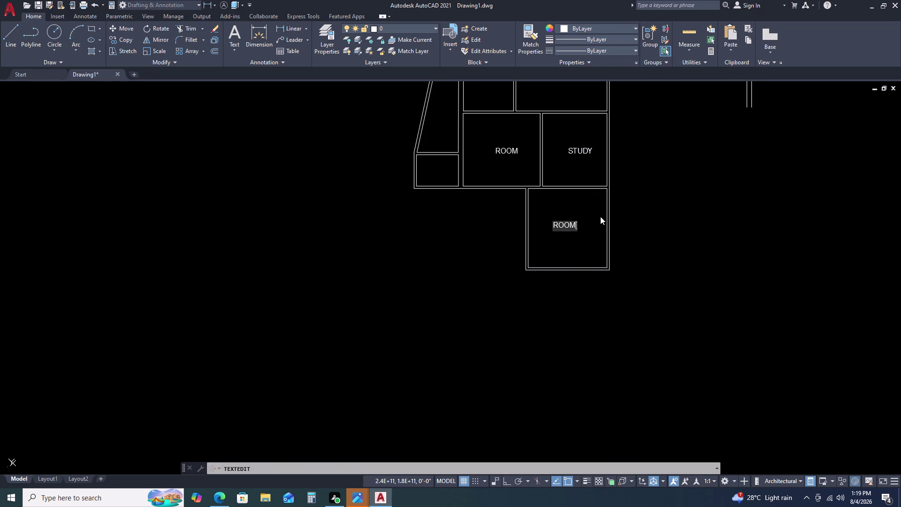
key(space)
click(643, 223)
key(Escape)
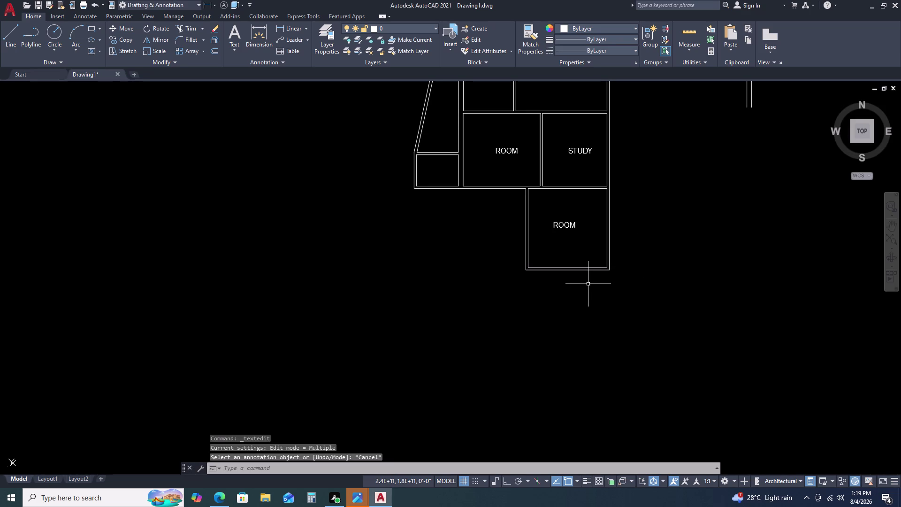
click(624, 257)
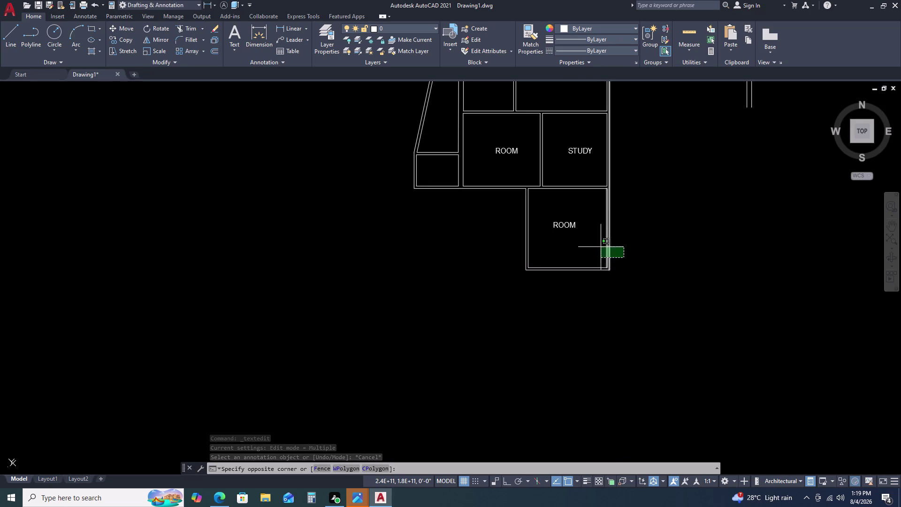
key(Escape)
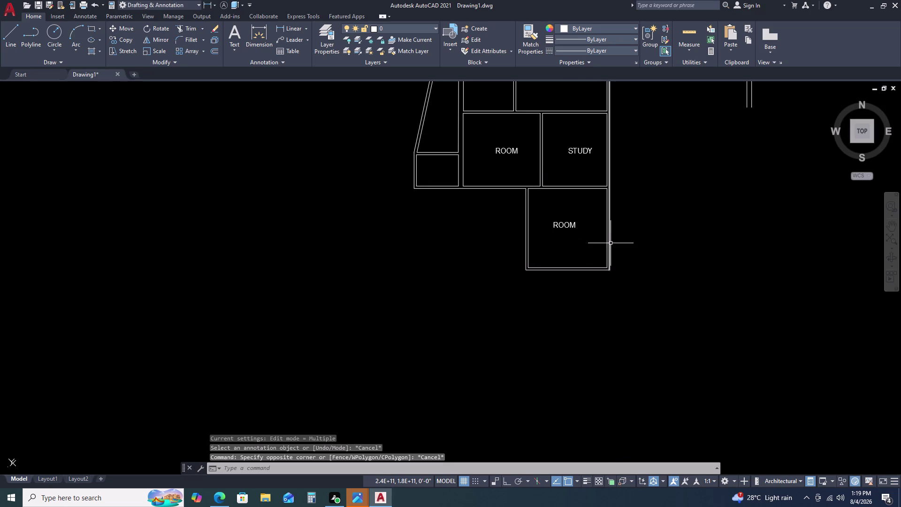
Start a rectangle below the plan, using exact dimensions, with a 12'7" length.
text(RE)
text(C)
key(space)
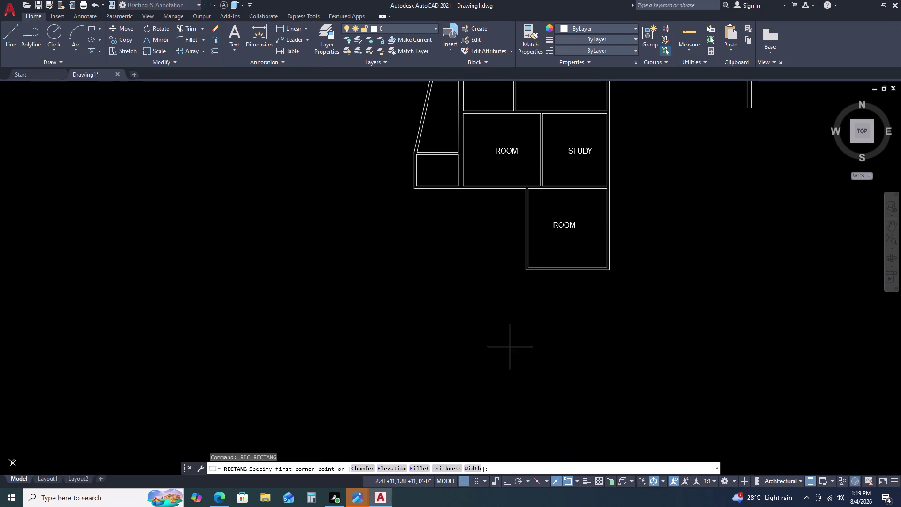
click(457, 305)
key(d)
key(space)
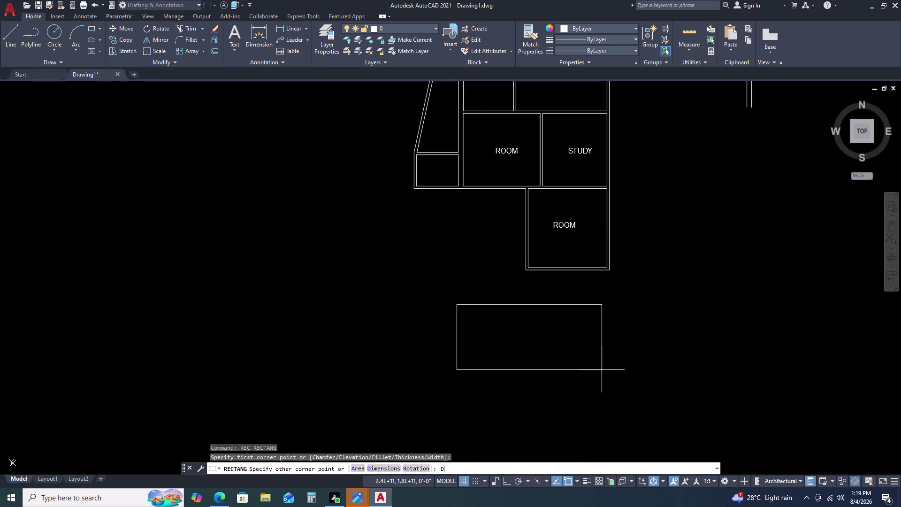
key(1)
key(2)
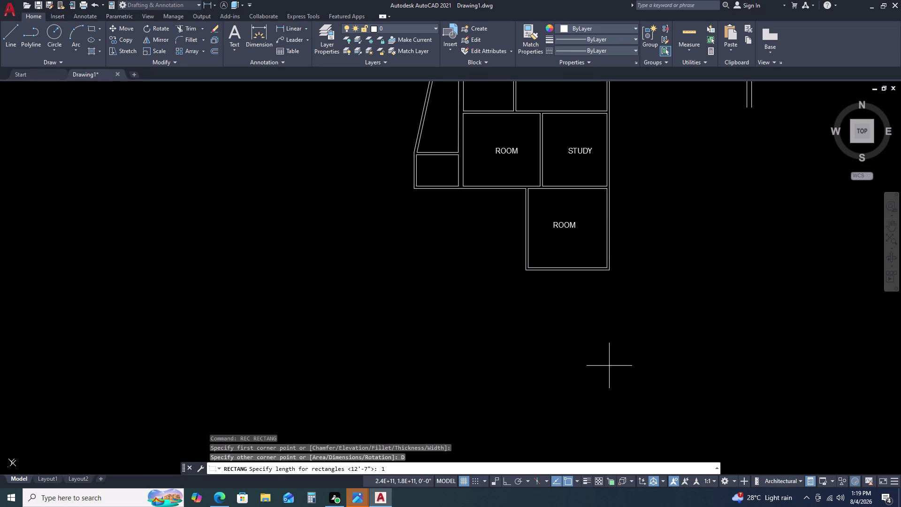
key(apostrophe)
key(7)
key(Return)
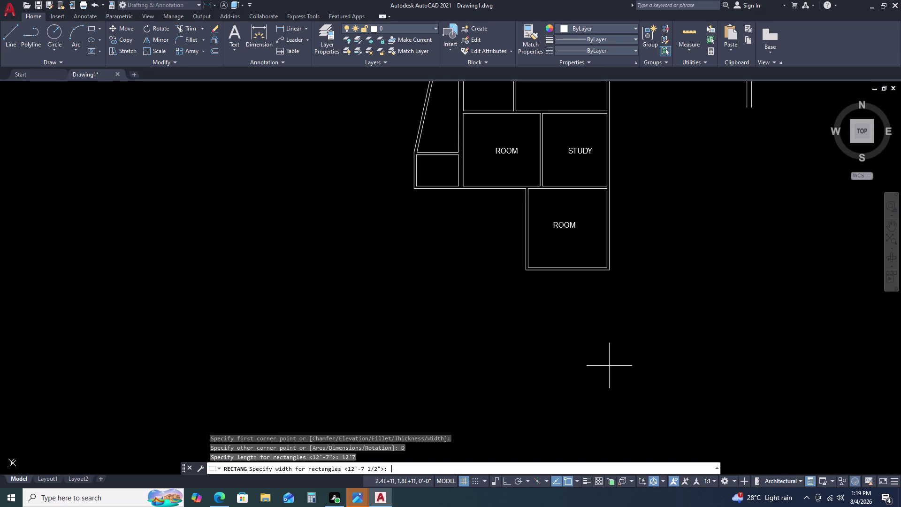
Give the rectangle a 12'7.5" width, place it, and select the new square.
key(1)
key(2)
key(apostrophe)
text(7)
text(.5)
key(Return)
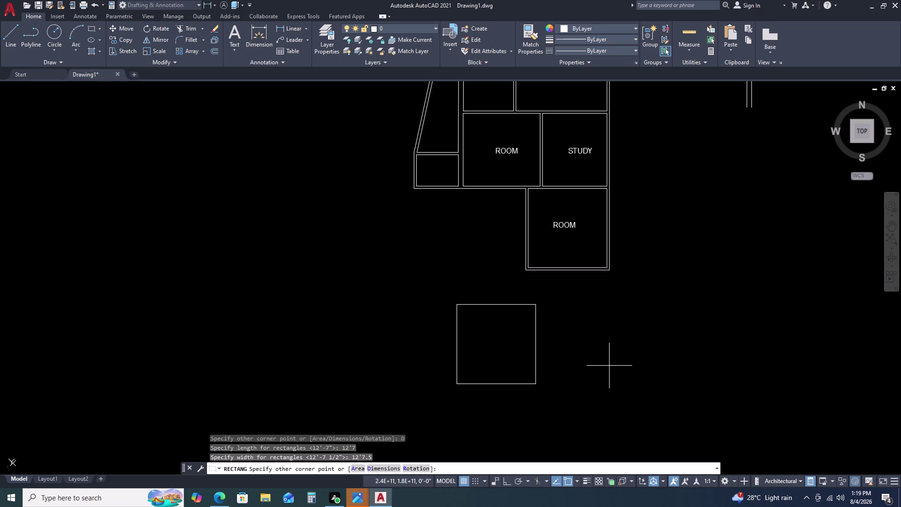
click(610, 342)
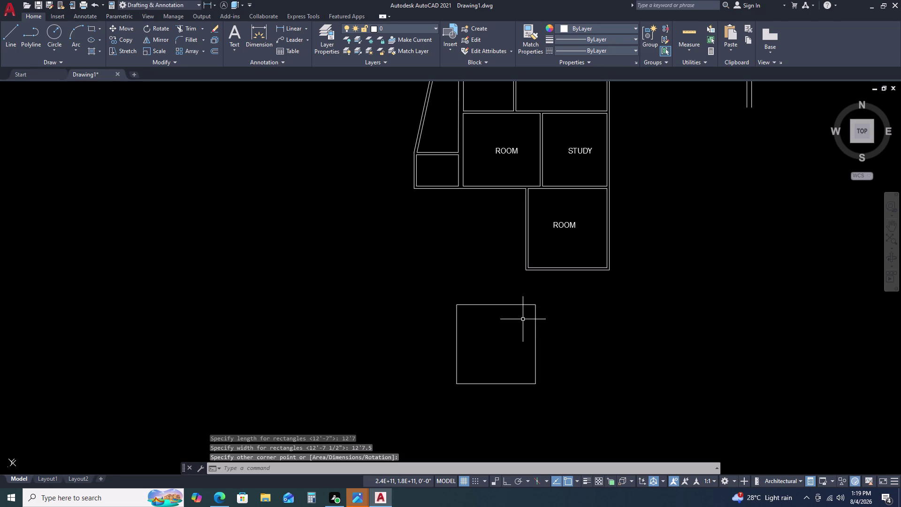
double_click(519, 306)
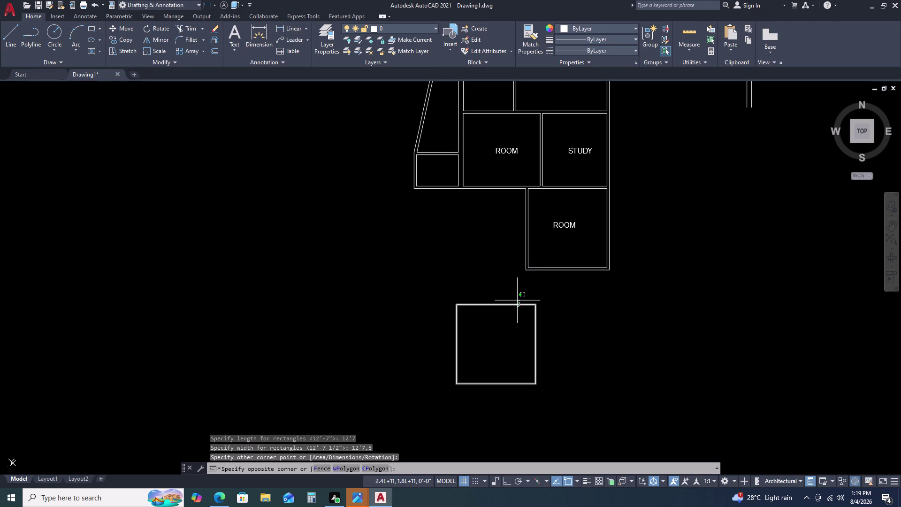
click(503, 302)
key(o)
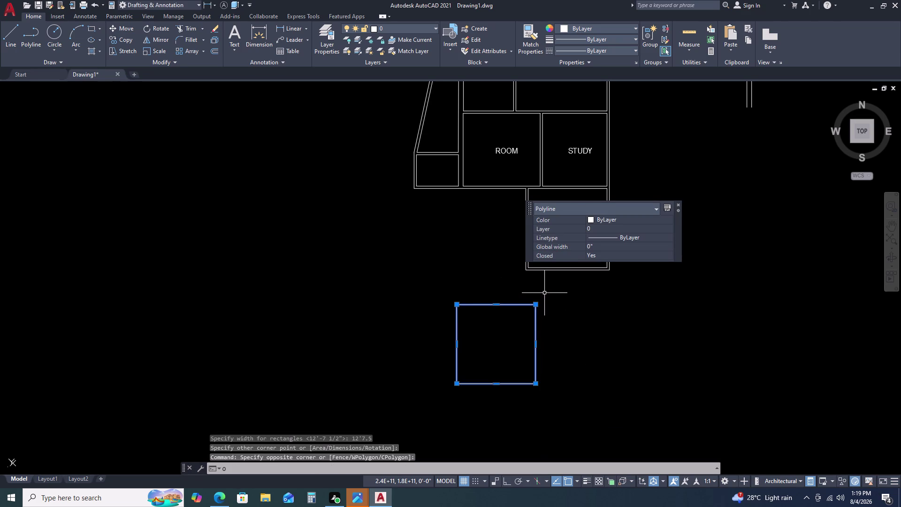
key(space)
Offset the square outward by 4.5" to form a second wall line.
text(4.25)
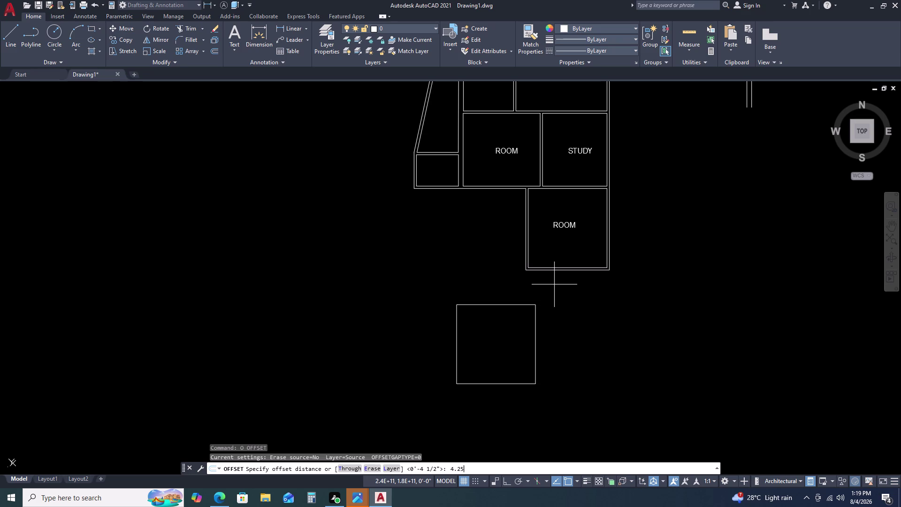
key(BackSpace)
key(BackSpace)
key(5)
key(Return)
click(575, 288)
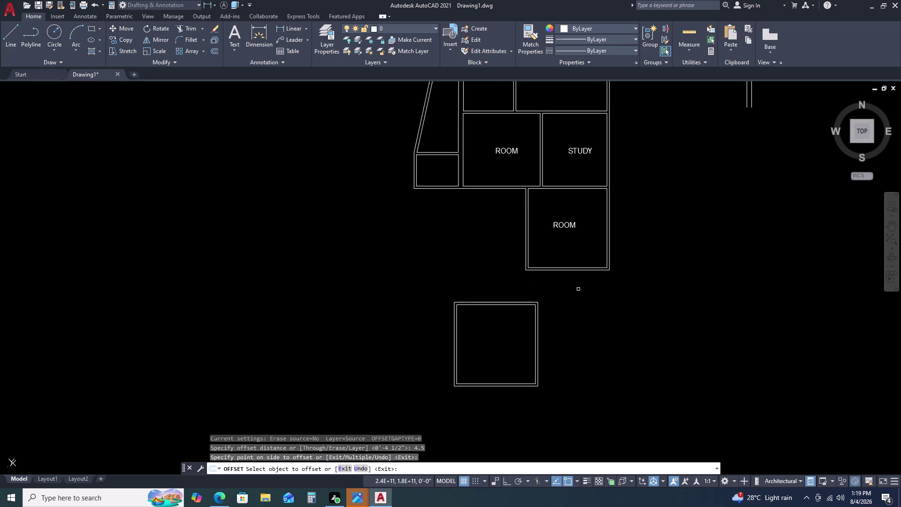
key(Escape)
Select both square outlines to move them.
click(566, 300)
click(522, 315)
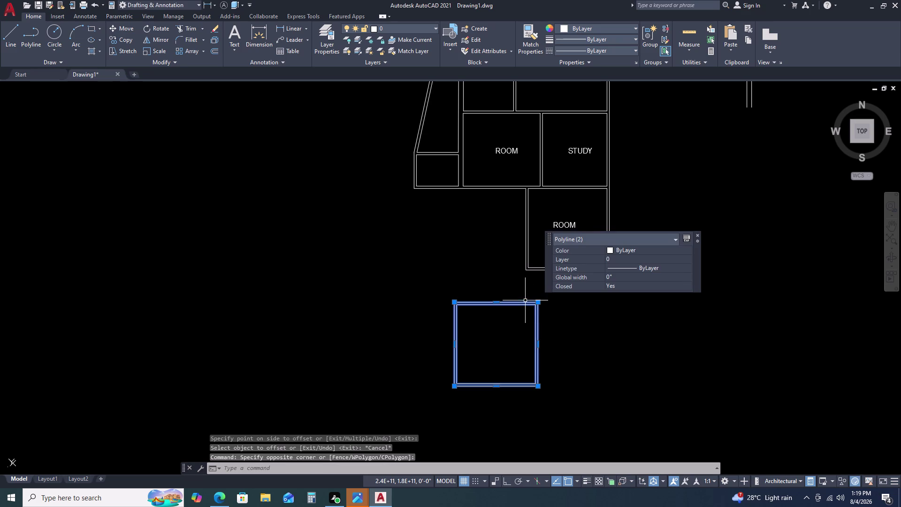
key(m)
key(space)
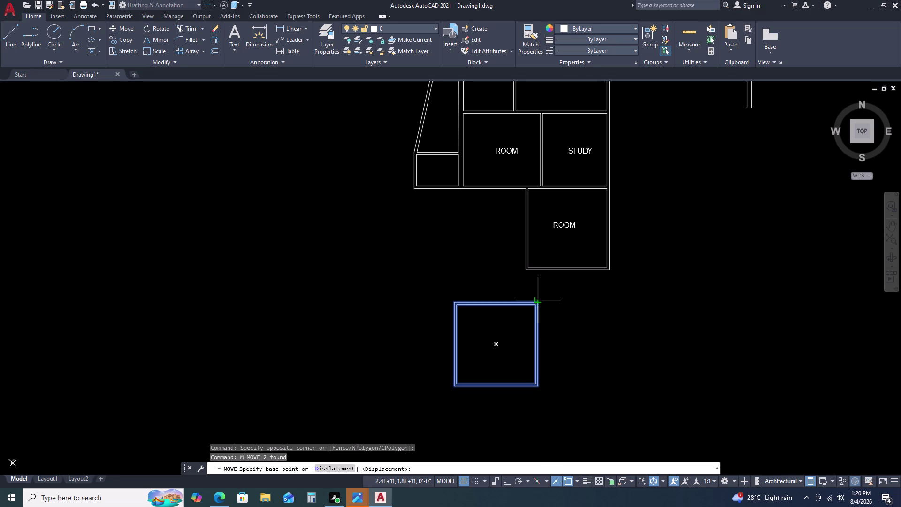
Cancel the move, then start and abandon a wall line at the corner.
key(Escape)
key(l)
key(space)
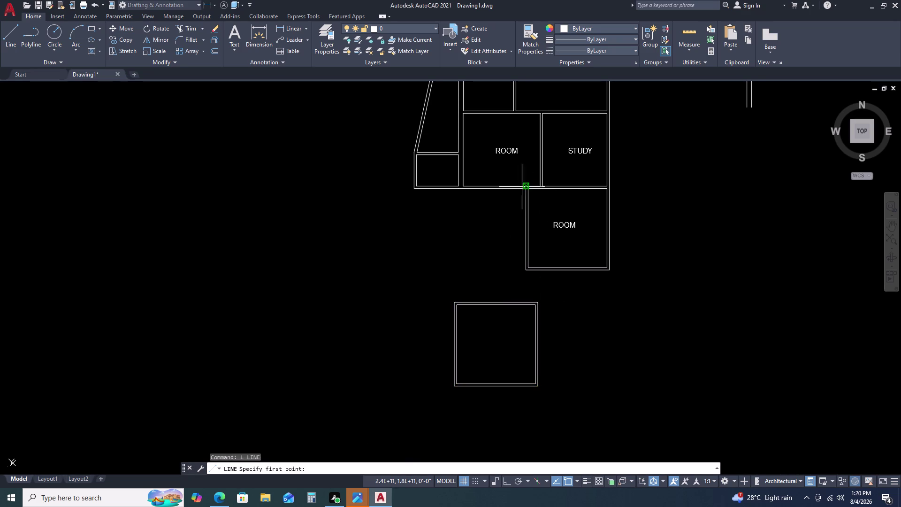
scroll(up, 3)
click(544, 196)
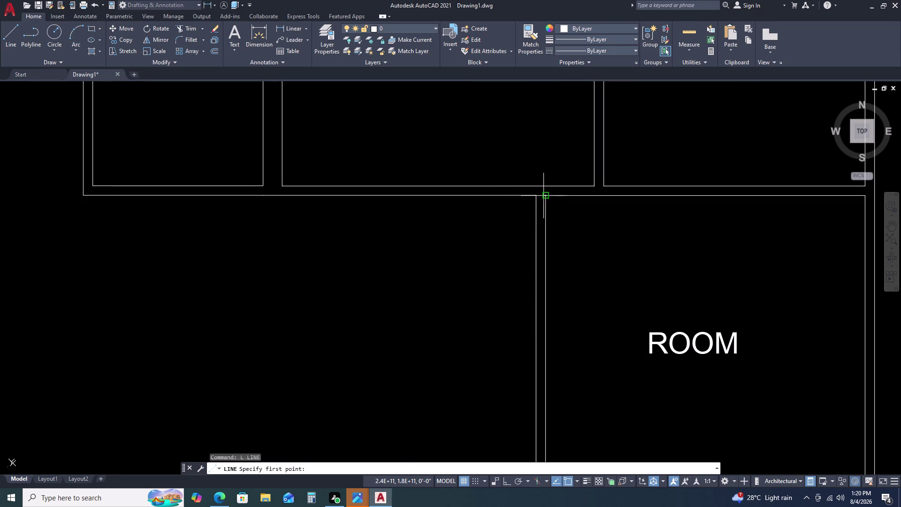
click(543, 183)
key(Escape)
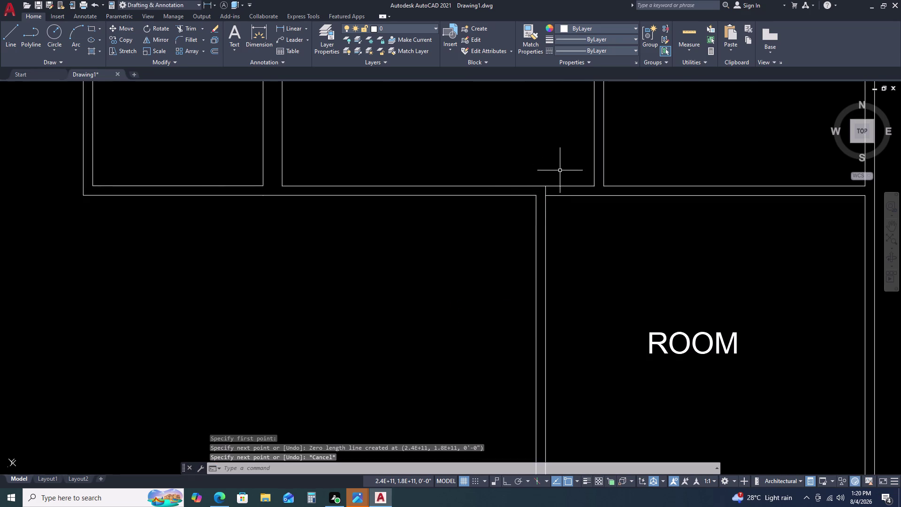
scroll(down, 3)
Move the square room by its top-right corner to the wall corner beside ROOM.
drag(580, 290, 570, 292)
click(543, 296)
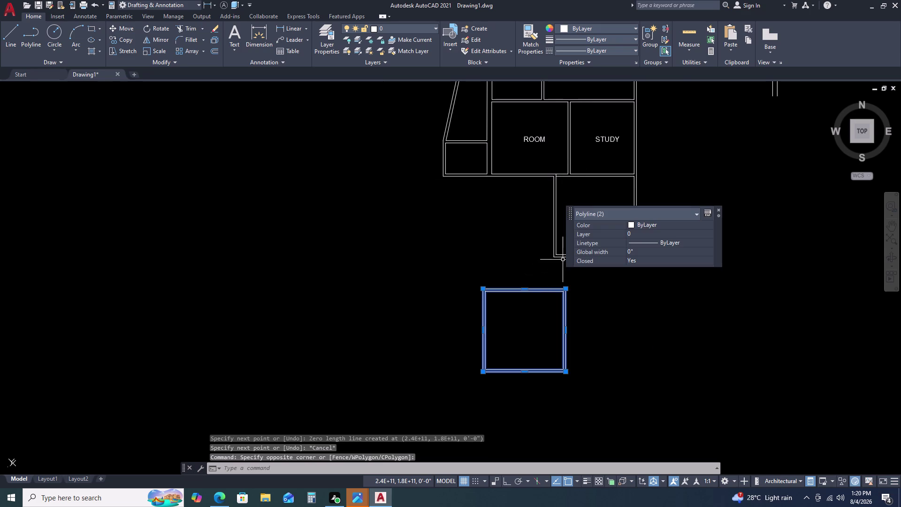
key(m)
key(space)
scroll(up, 3)
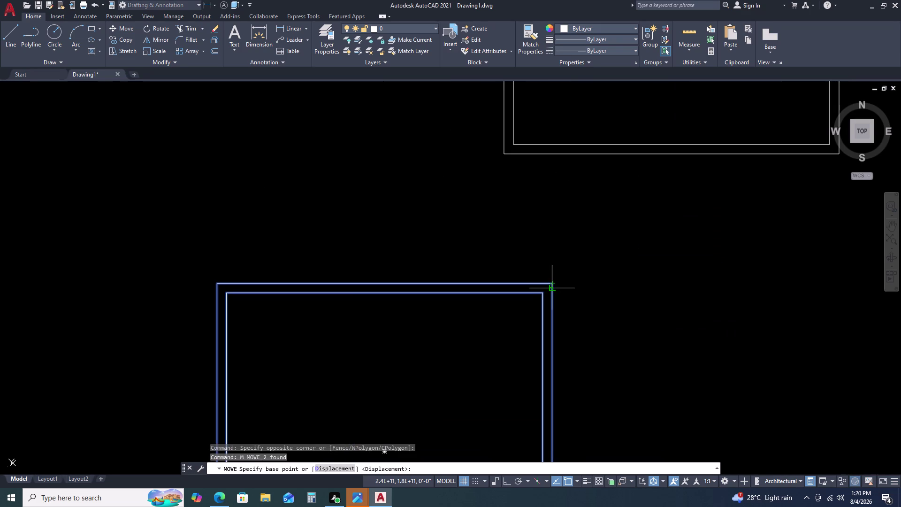
click(550, 284)
scroll(down, 3)
scroll(up, 3)
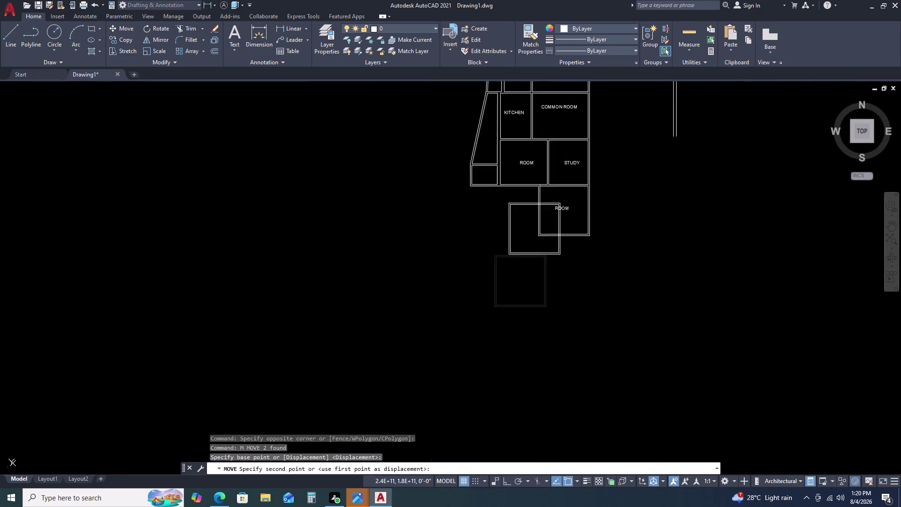
scroll(up, 3)
scroll(down, 3)
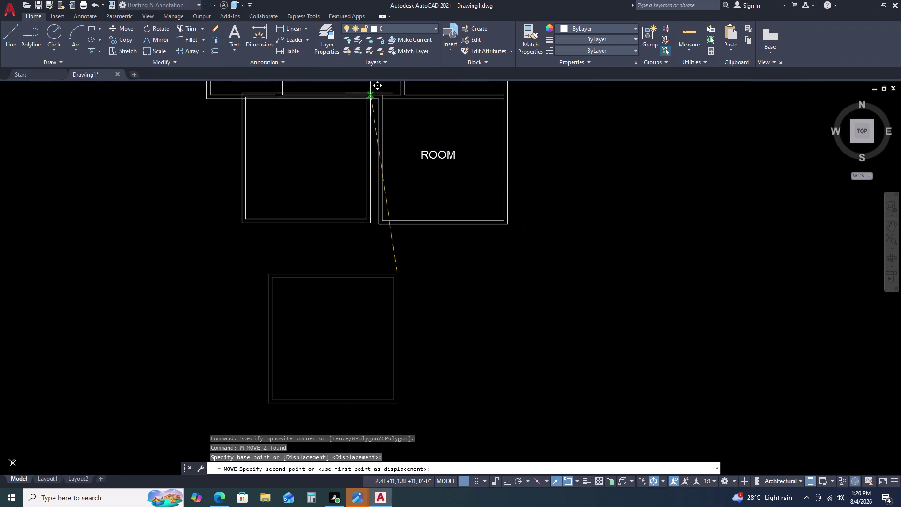
scroll(up, 3)
click(407, 101)
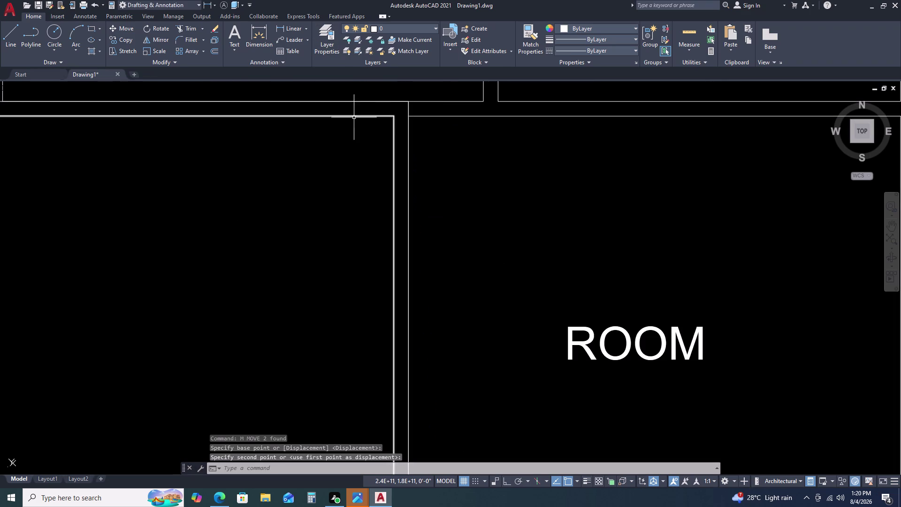
key(Escape)
Explode both outlines of the moved square into separate lines.
scroll(down, 3)
click(304, 127)
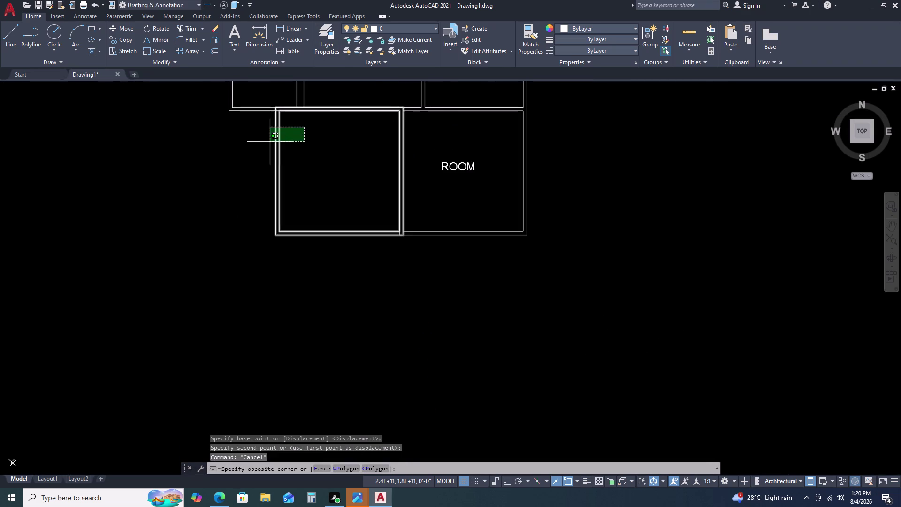
click(266, 143)
key(x)
key(space)
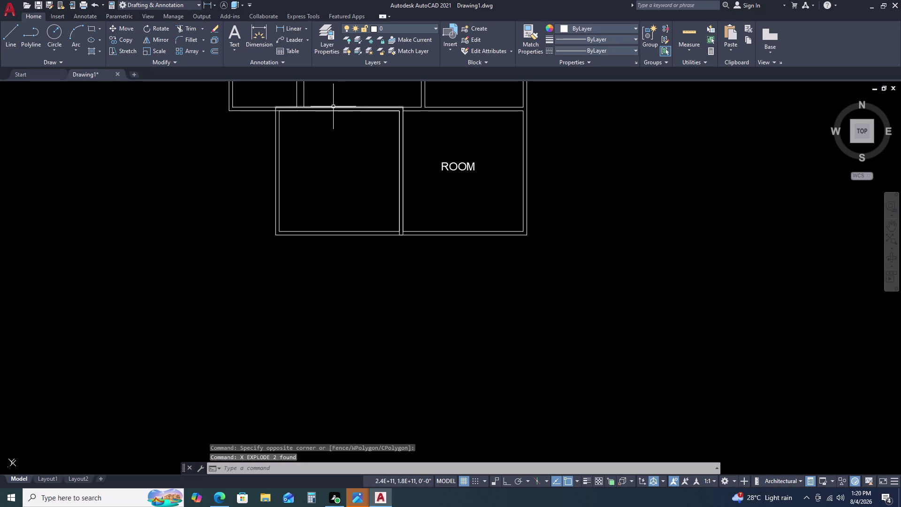
Erase the five duplicate wall lines where the square overlaps the lower ROOM.
click(333, 107)
key(Delete)
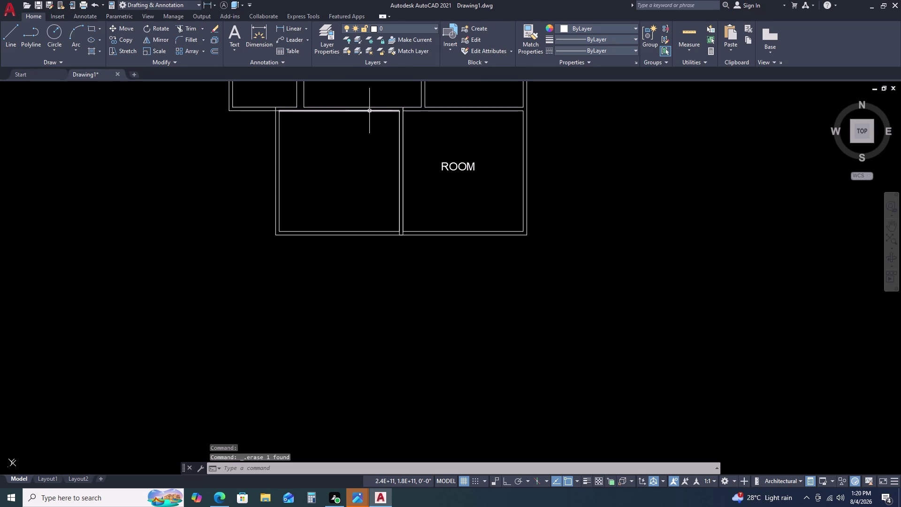
click(366, 109)
key(Delete)
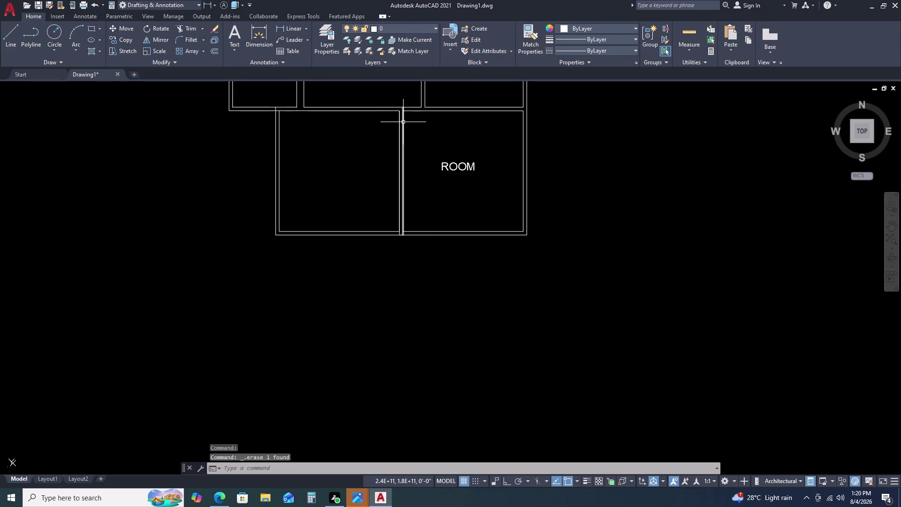
click(403, 122)
key(Delete)
click(399, 132)
key(Delete)
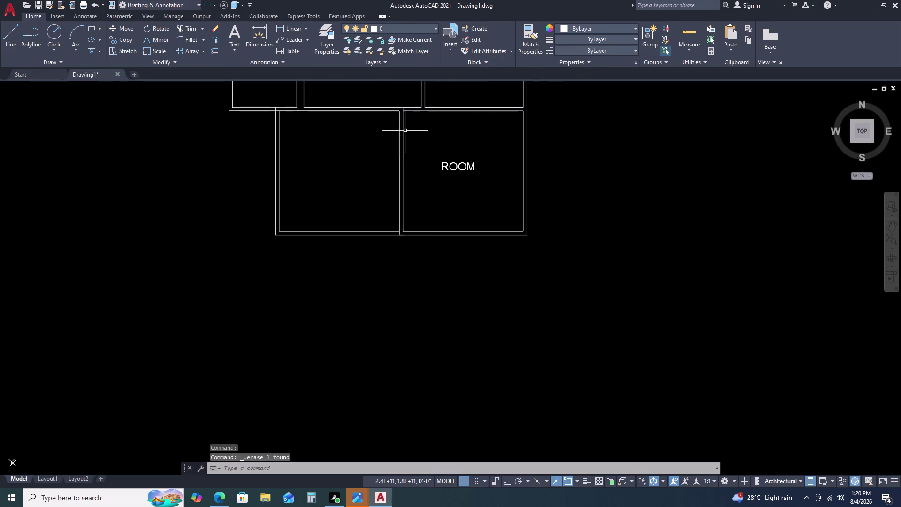
scroll(down, 3)
scroll(up, 3)
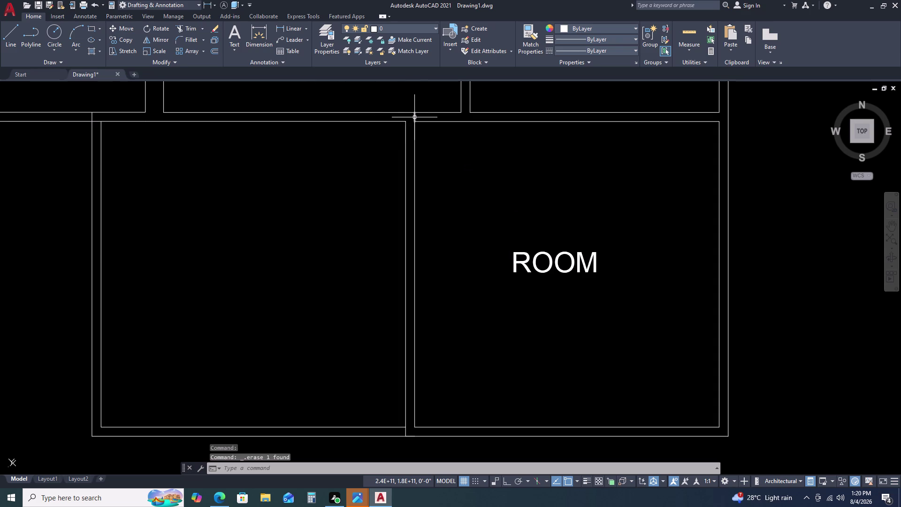
click(414, 118)
key(Delete)
scroll(down, 3)
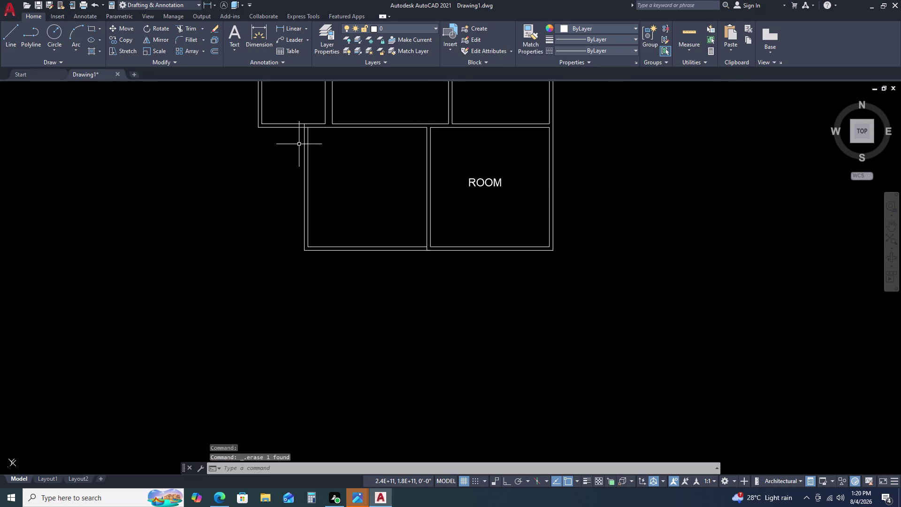
scroll(up, 3)
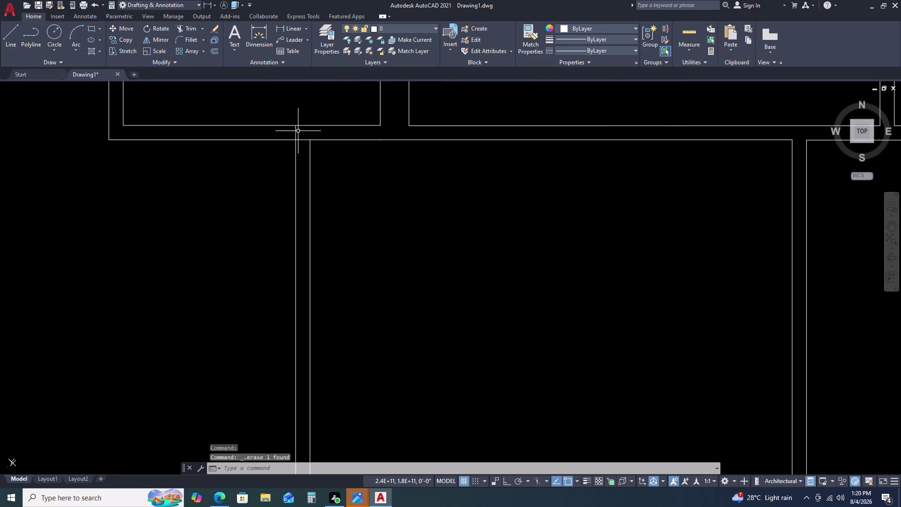
scroll(down, 3)
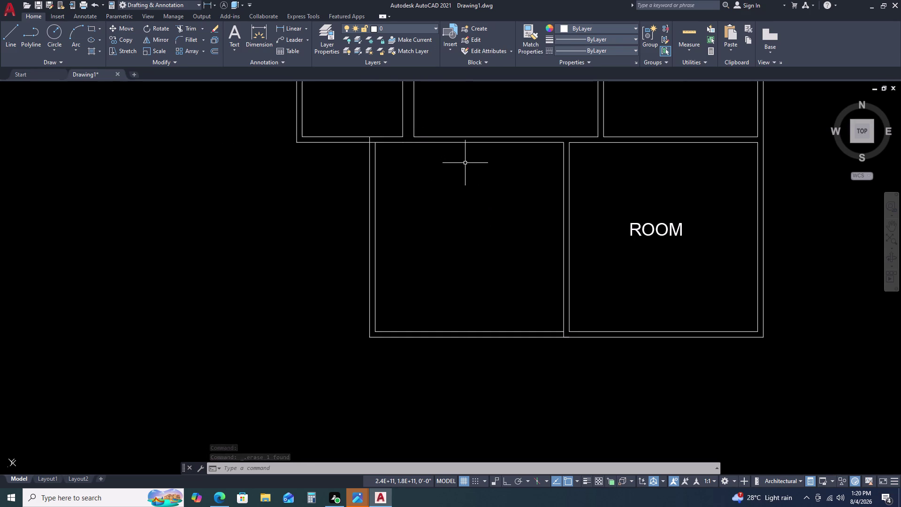
Trim the wall stubs where the square room meets the neighbouring walls.
key(r)
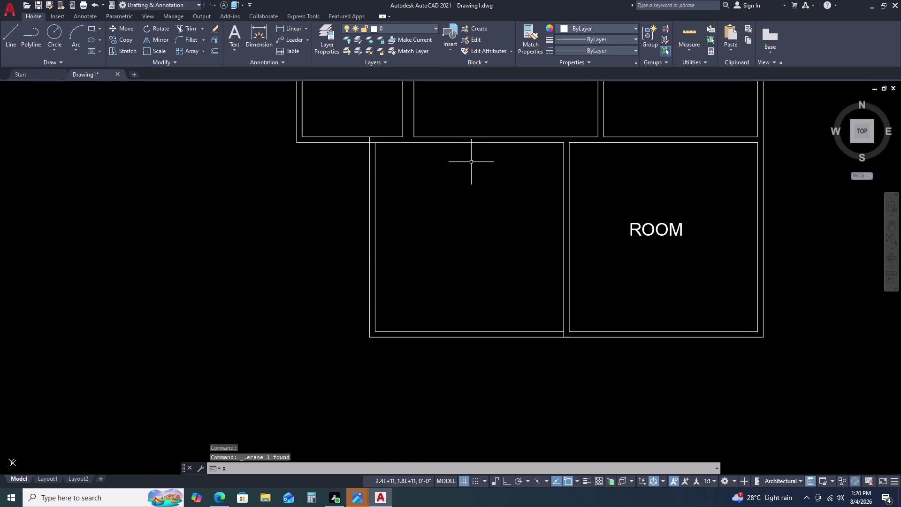
key(Escape)
key(t)
key(r)
key(space)
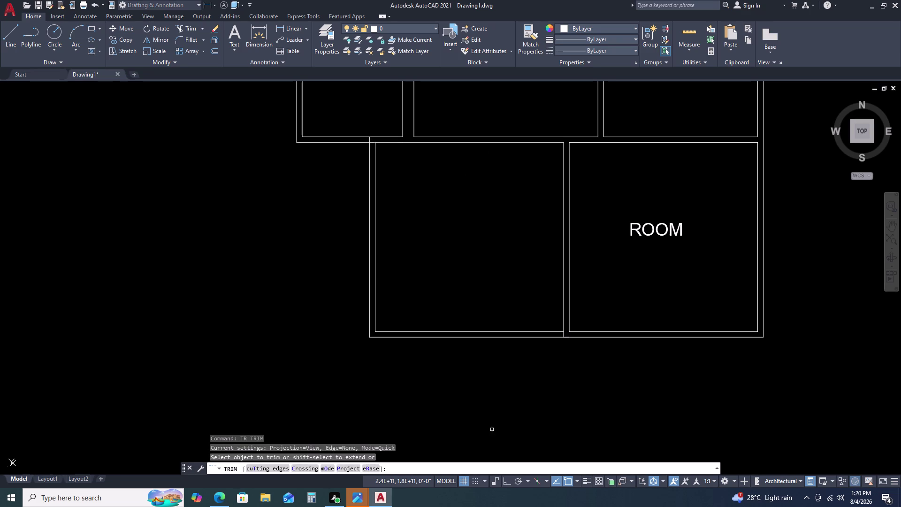
scroll(up, 3)
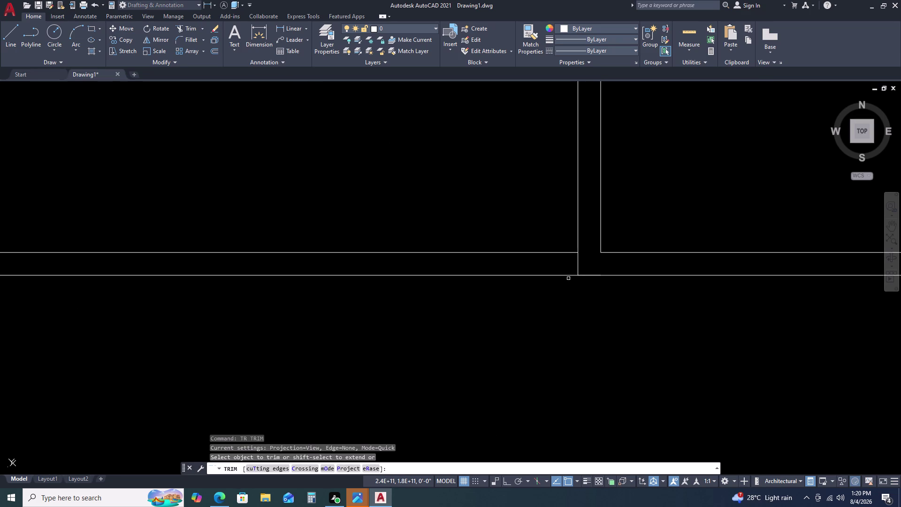
click(578, 263)
scroll(down, 3)
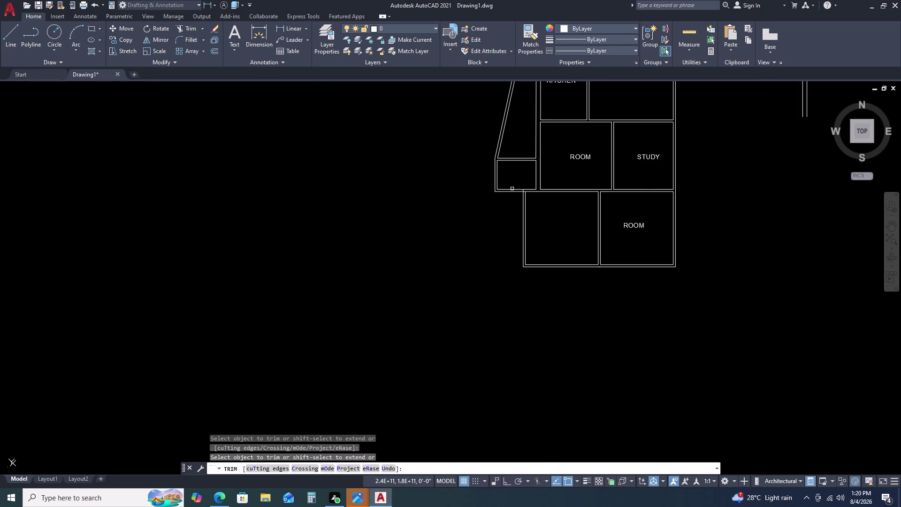
scroll(up, 3)
click(535, 178)
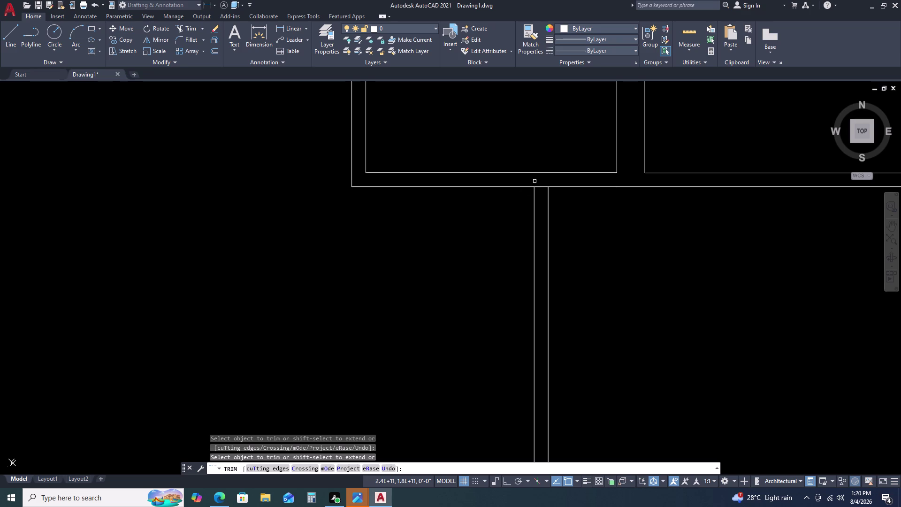
click(539, 186)
key(Escape)
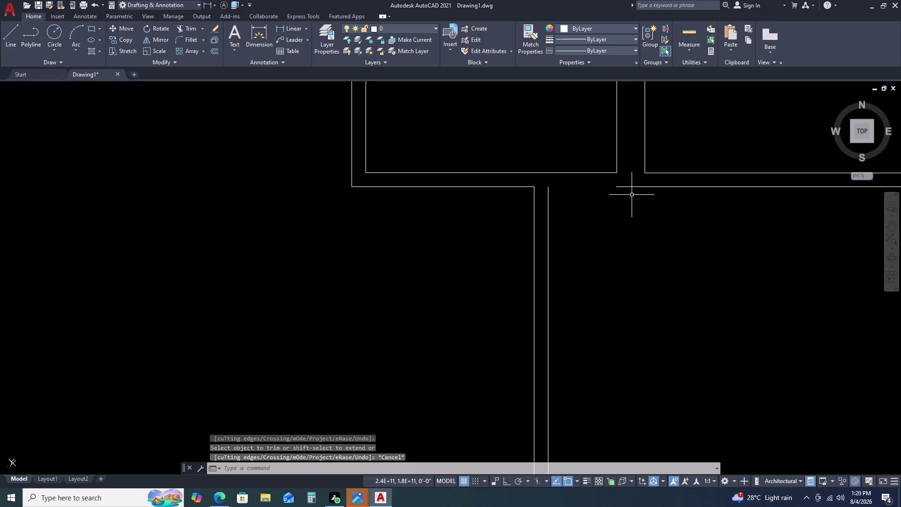
Grip-stretch the horizontal wall line's left end out to the corner.
click(622, 187)
scroll(up, 3)
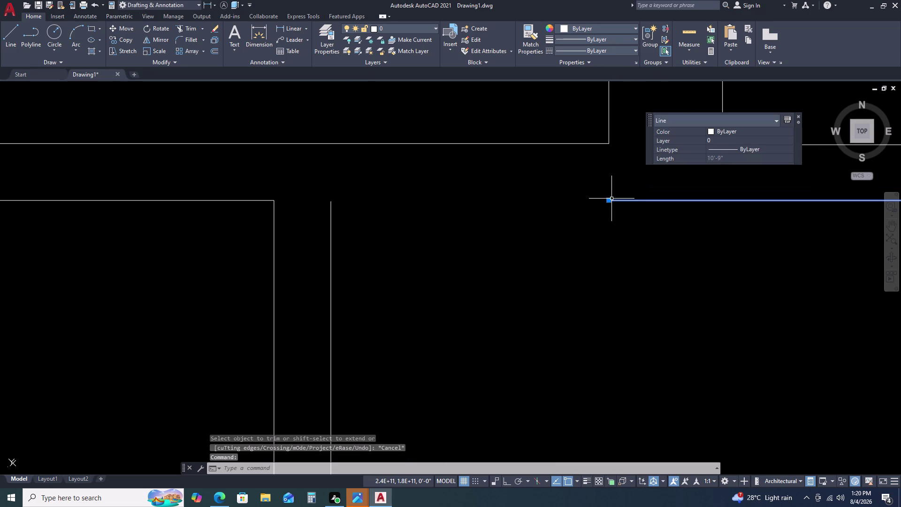
click(609, 201)
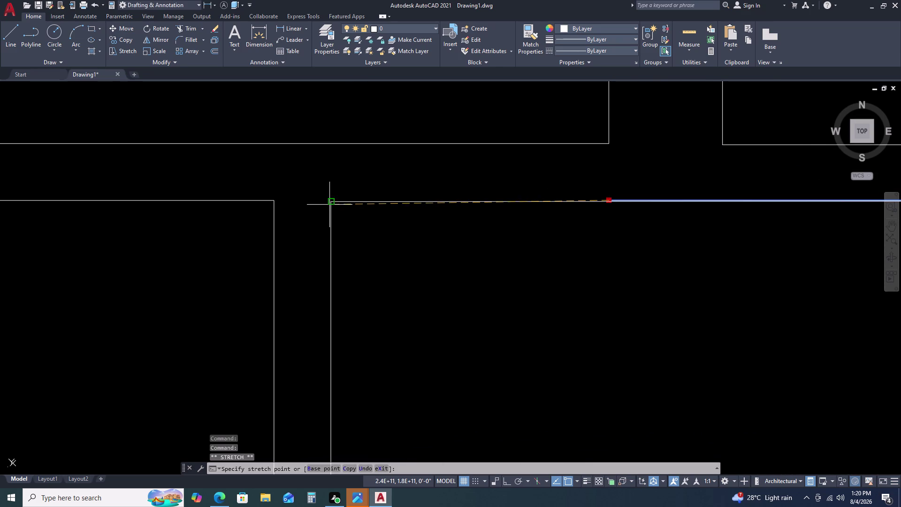
click(329, 205)
key(Escape)
Erase the leftover zero-length wall line.
scroll(down, 3)
scroll(up, 3)
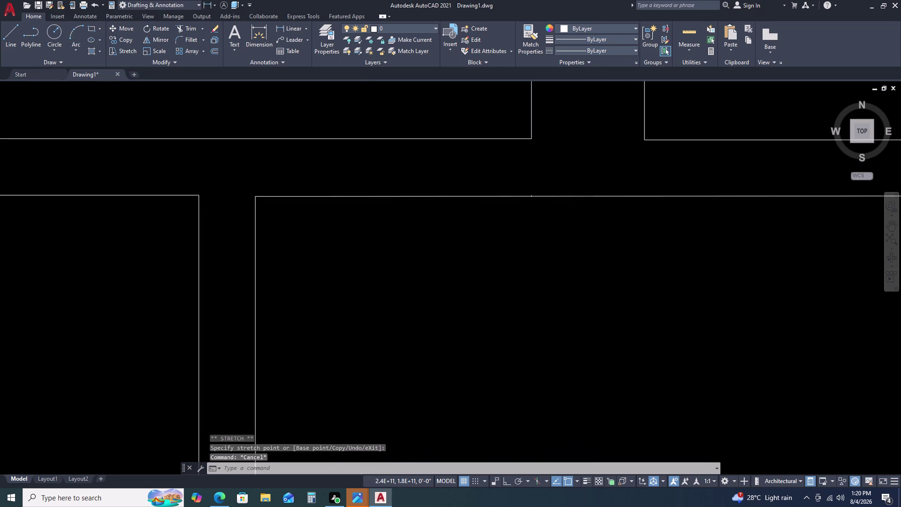
click(500, 188)
click(541, 217)
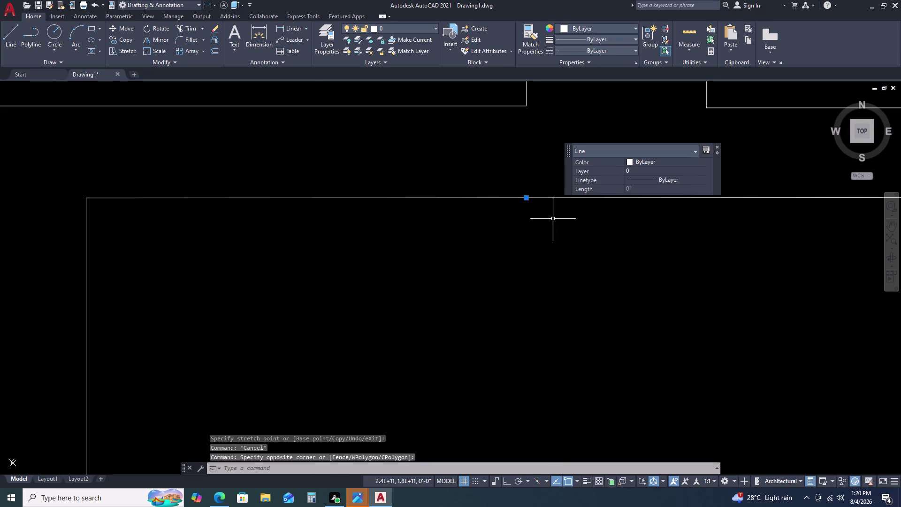
key(Delete)
Pan to view the whole new room and select the ROOM label.
scroll(down, 3)
scroll(down, 3)
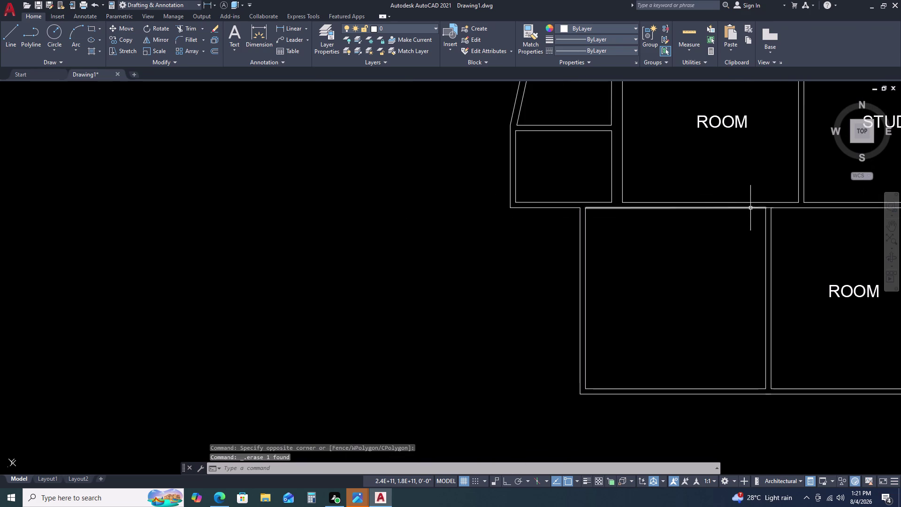
middle_click(656, 182)
scroll(down, 3)
middle_drag(680, 222, 669, 208)
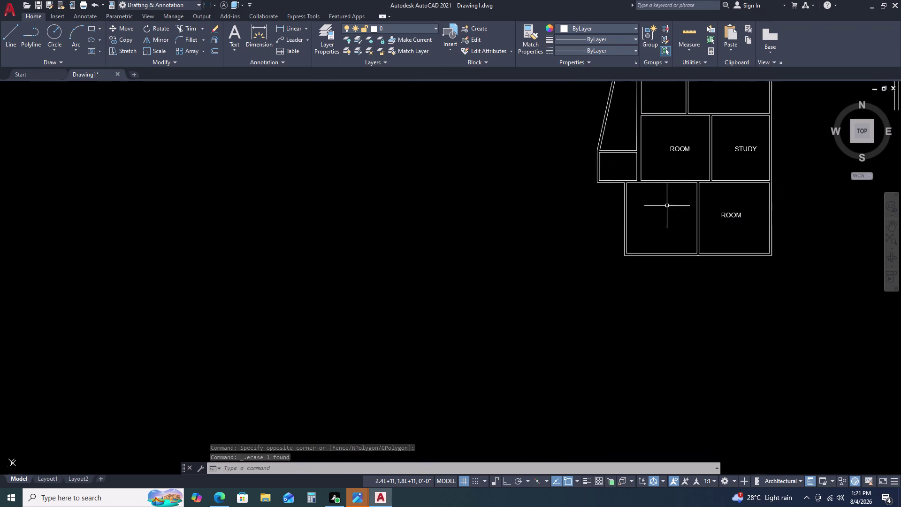
middle_click(647, 177)
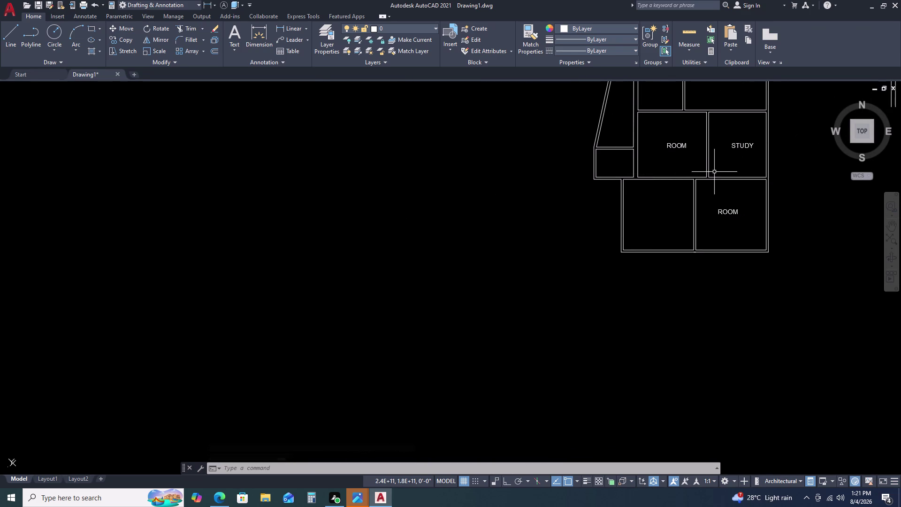
click(736, 212)
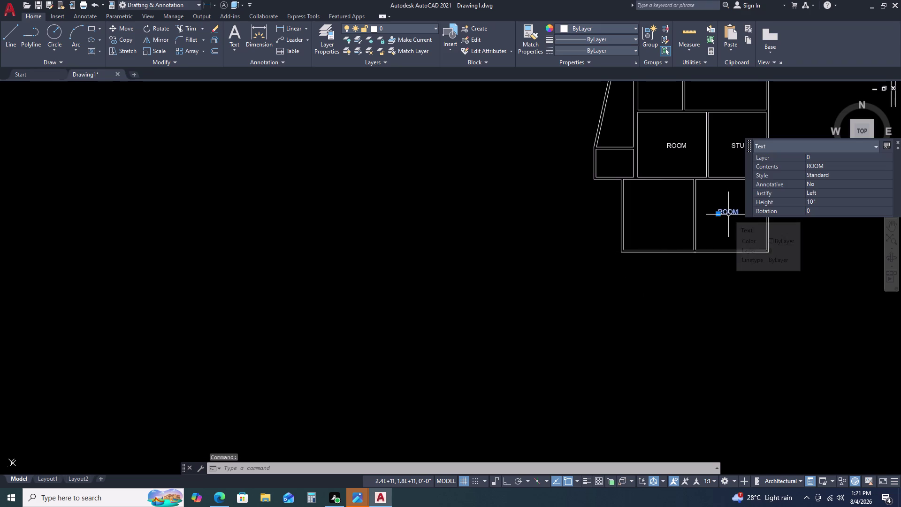
Copy the ROOM label into the new square beside the lower ROOM.
key(c)
text(O)
key(space)
click(726, 202)
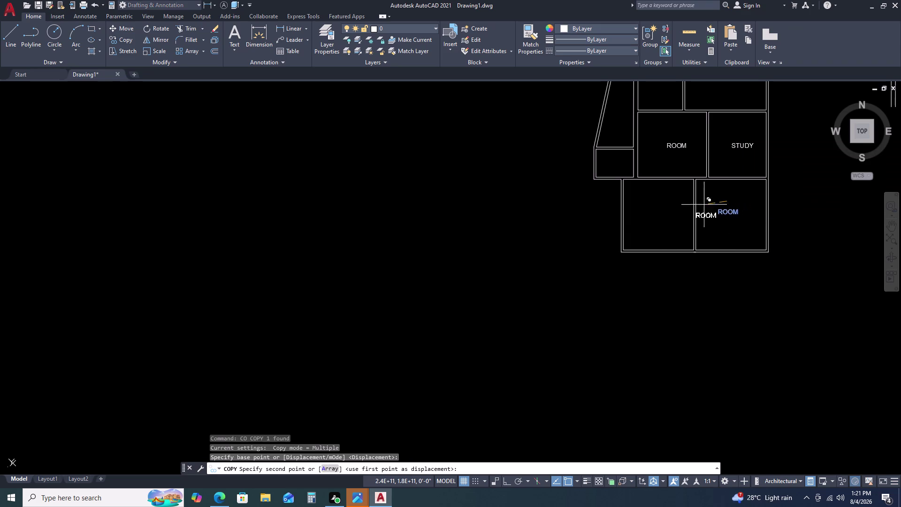
click(652, 200)
key(Escape)
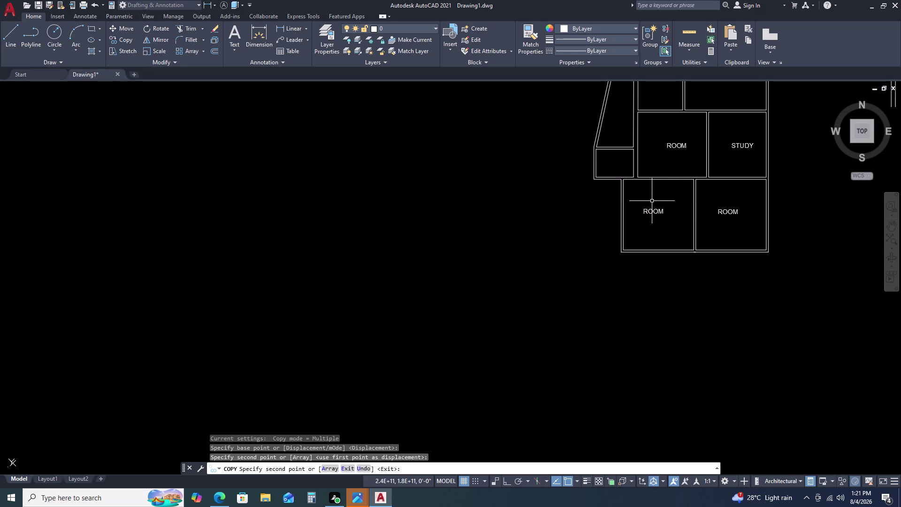
Draw a 7'2.5" by 6' rectangle to the left of the plan.
text(RE)
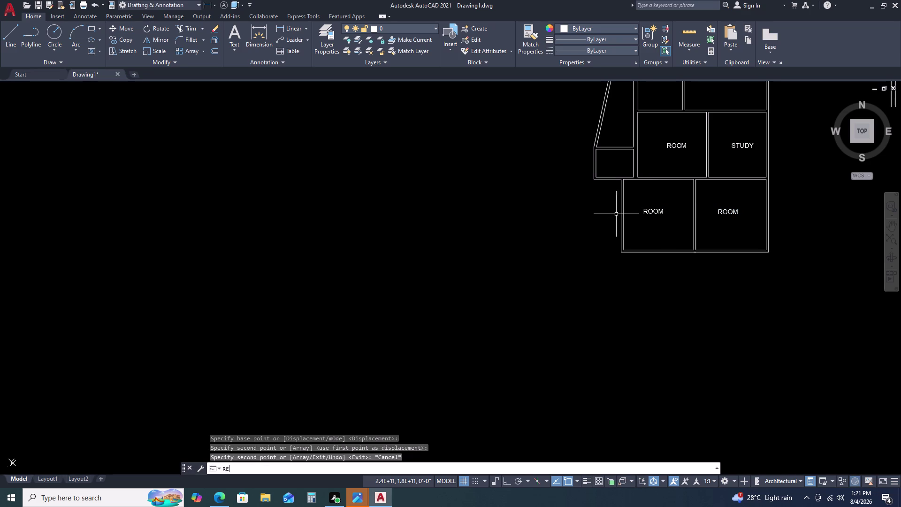
key(c)
key(space)
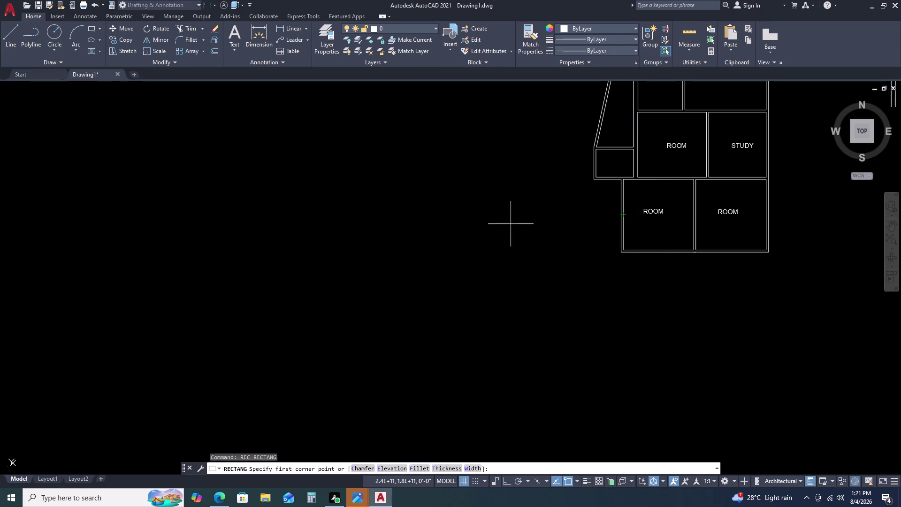
click(496, 202)
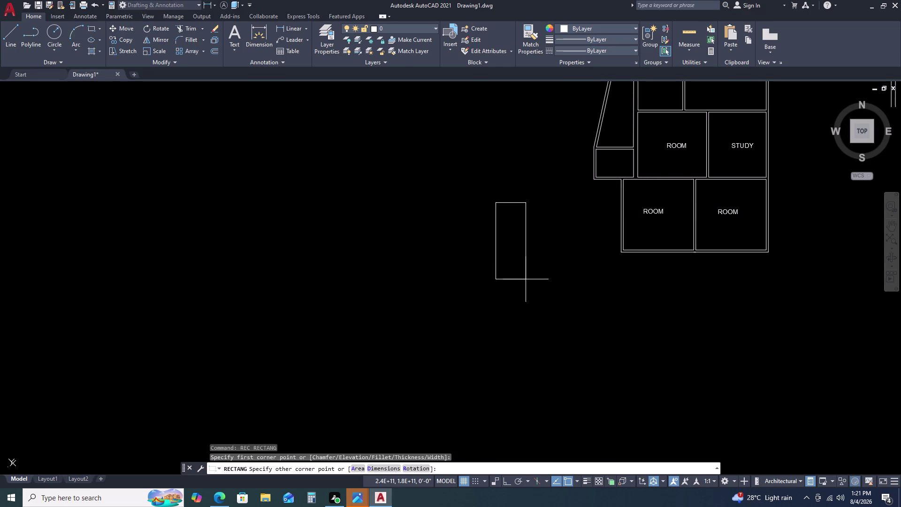
text(D)
key(space)
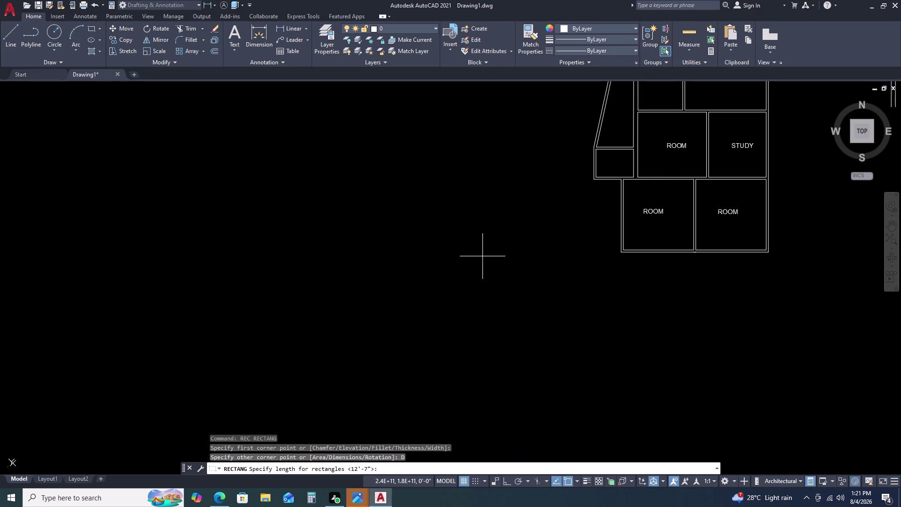
key(7)
key(apostrophe)
key(2)
key(period)
key(5)
key(Return)
key(6)
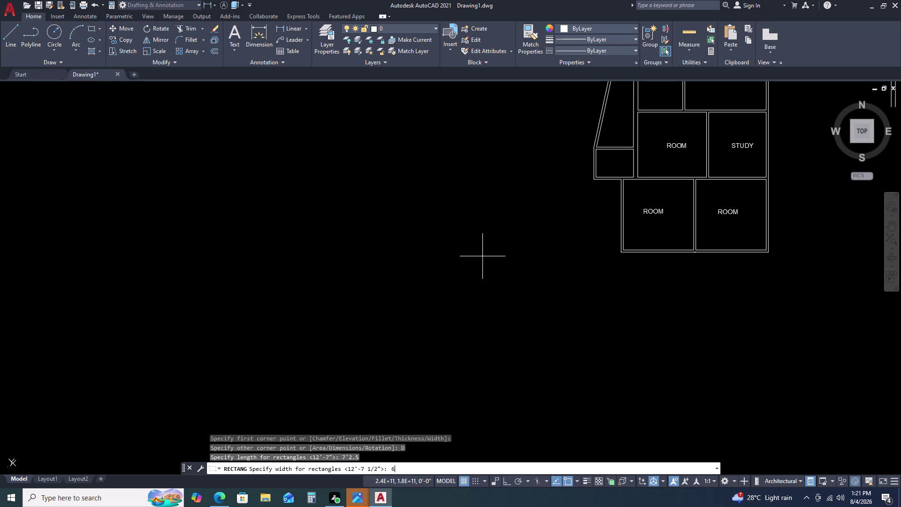
key(apostrophe)
key(Return)
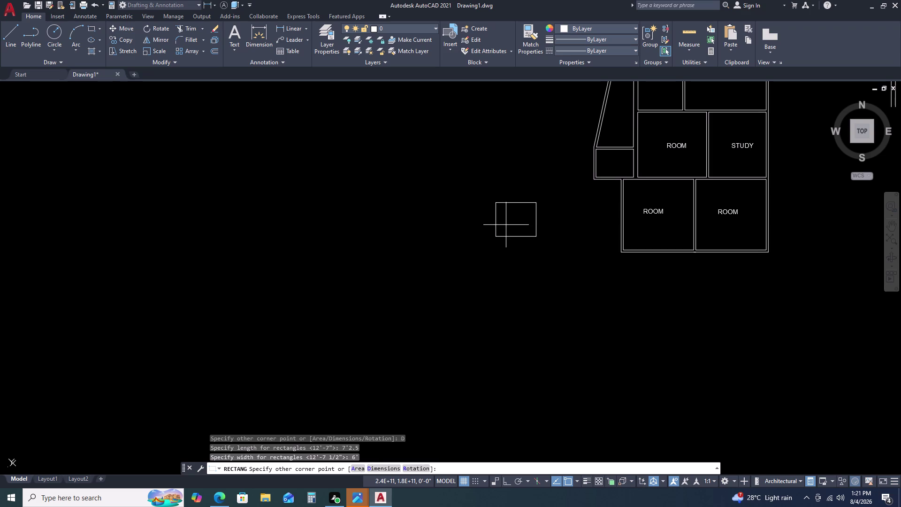
click(480, 254)
Offset the new rectangle 4.5" outward to form the wall thickness.
click(499, 226)
click(504, 255)
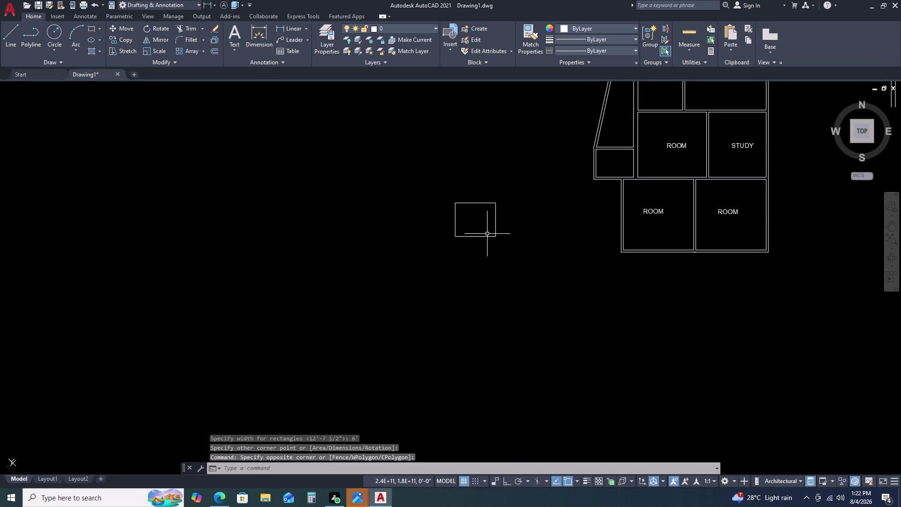
click(476, 236)
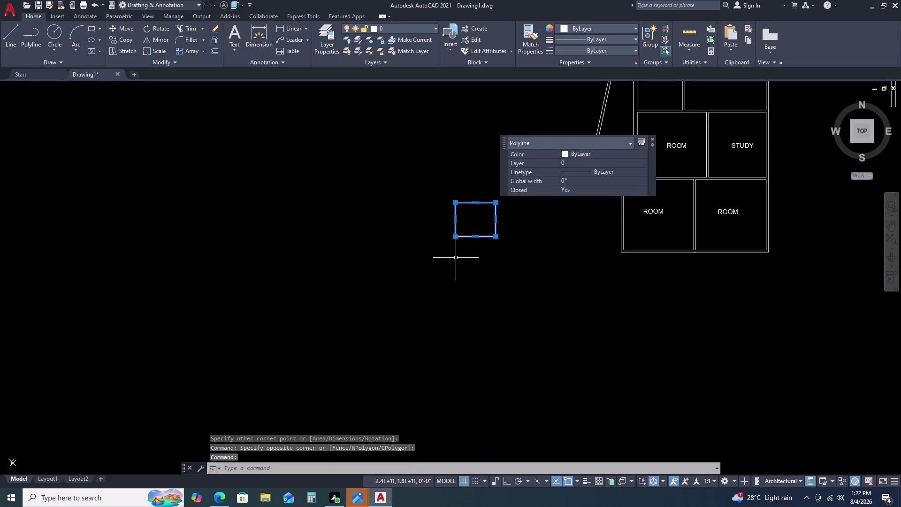
text(O)
key(space)
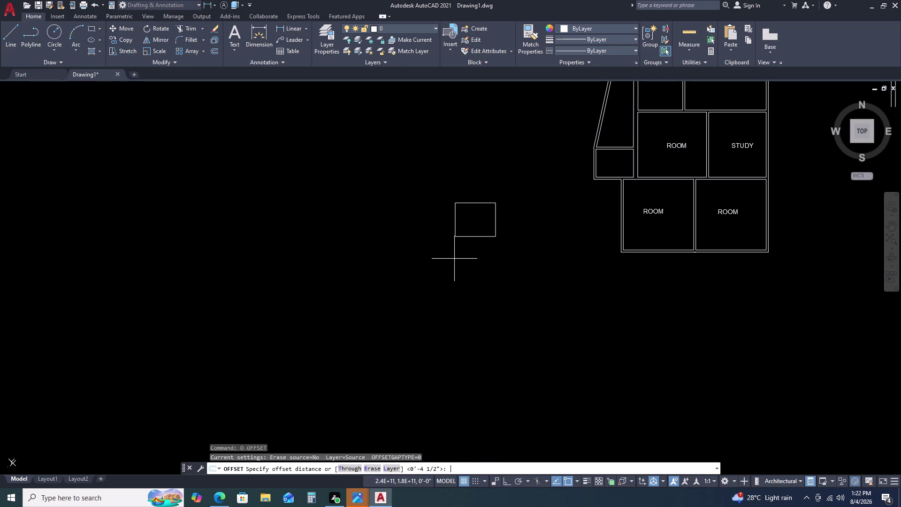
text(4.5)
key(Return)
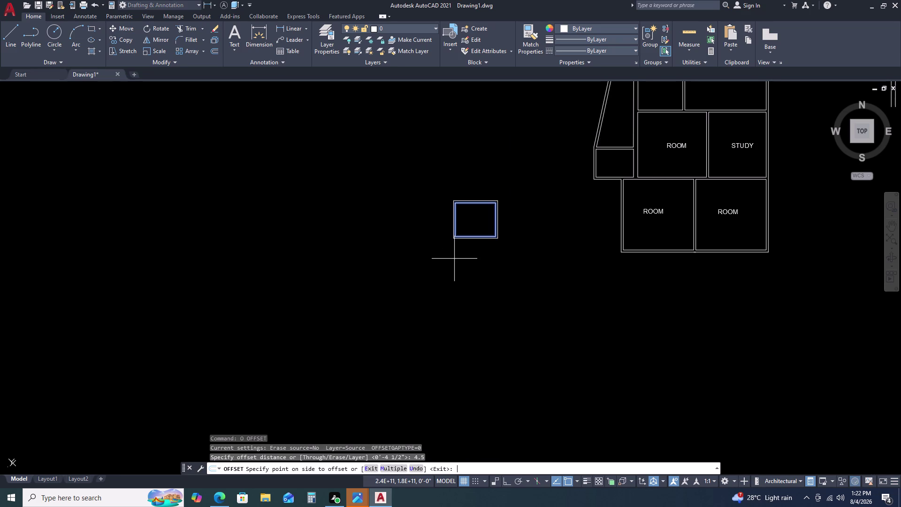
double_click(455, 258)
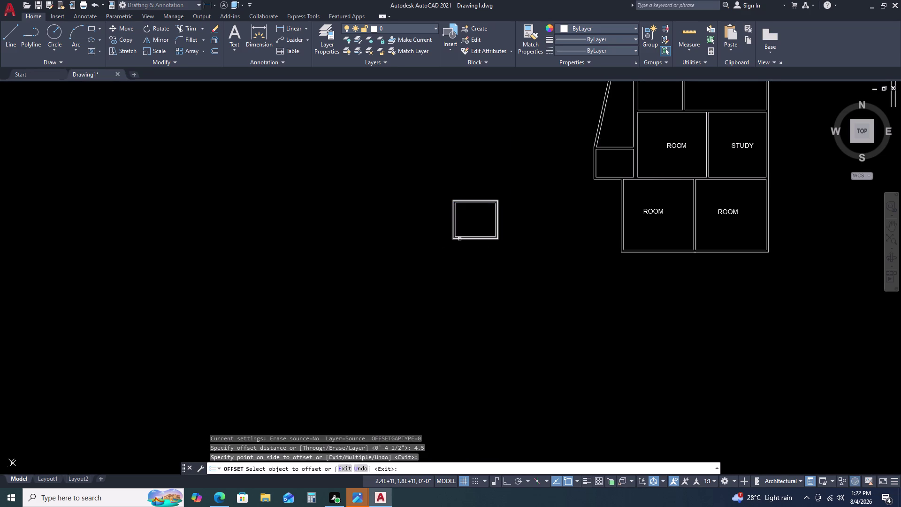
key(Escape)
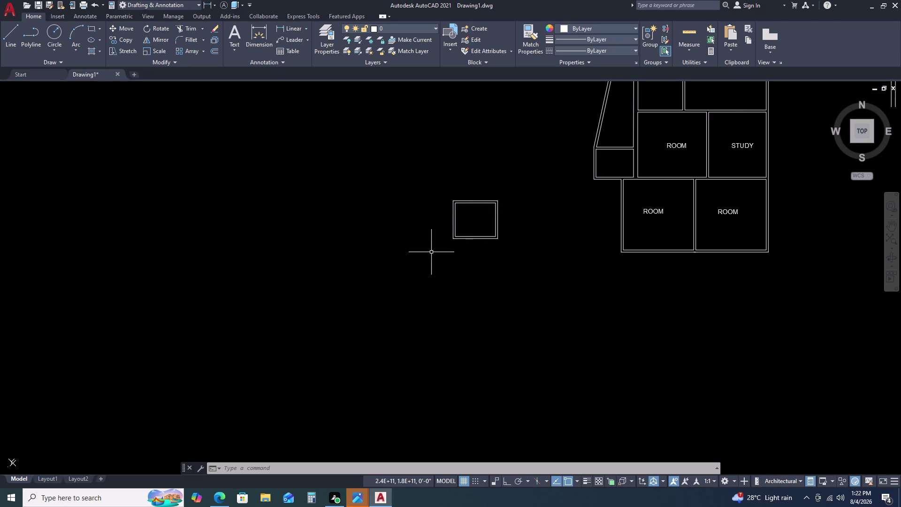
Start another rectangle with the REC command.
text(REC)
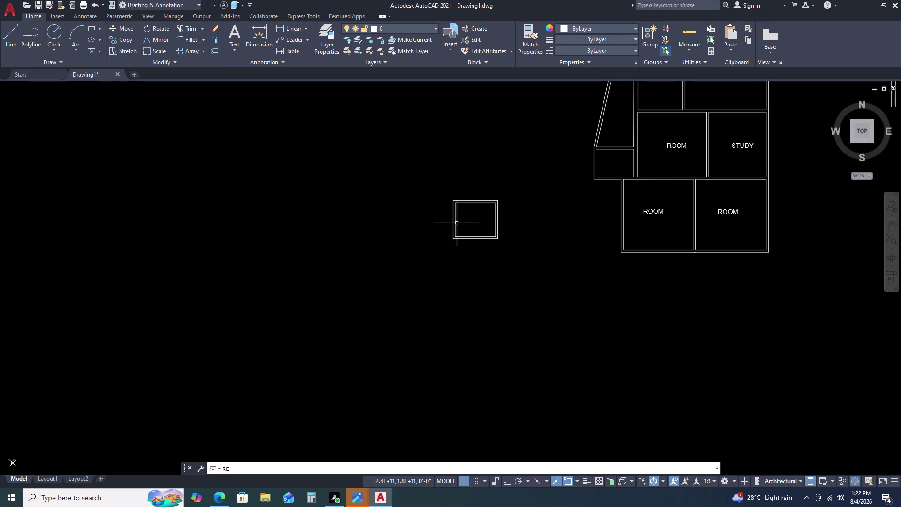
key(space)
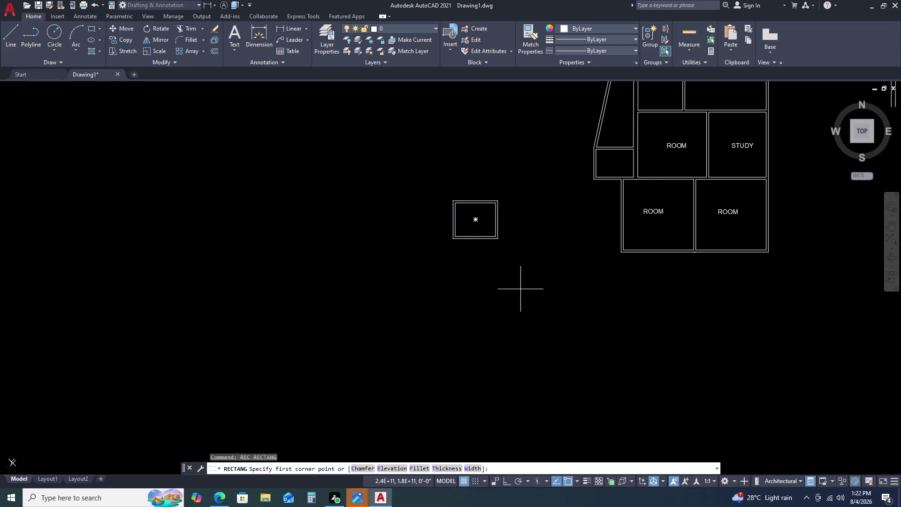
click(514, 272)
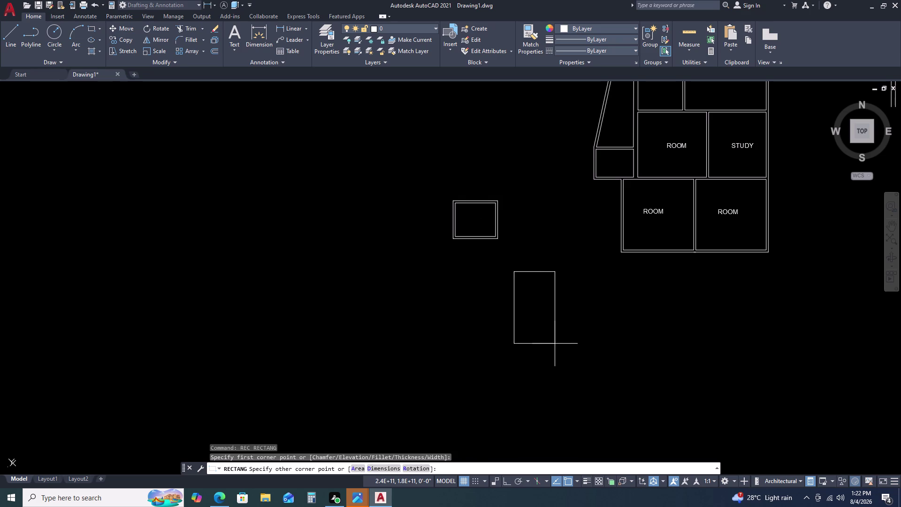
text(D)
key(space)
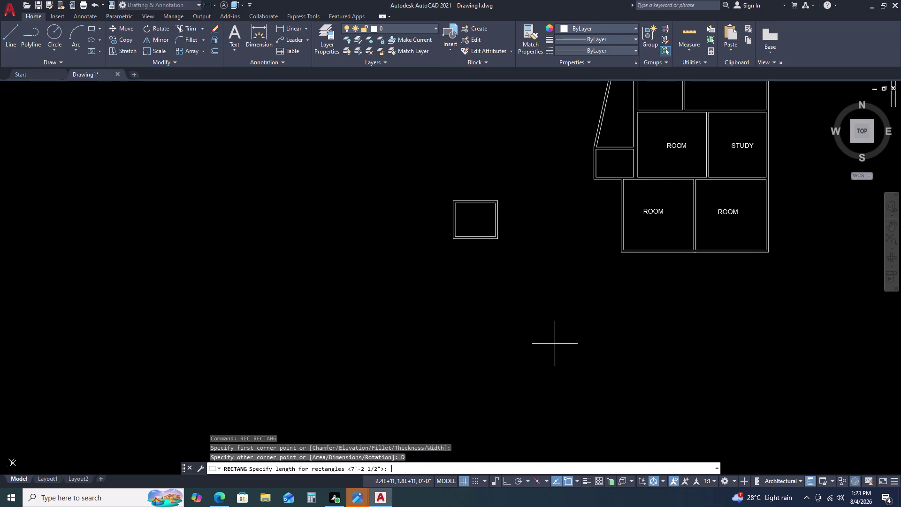
key(6)
key(apostrophe)
key(6)
key(Return)
text(6)
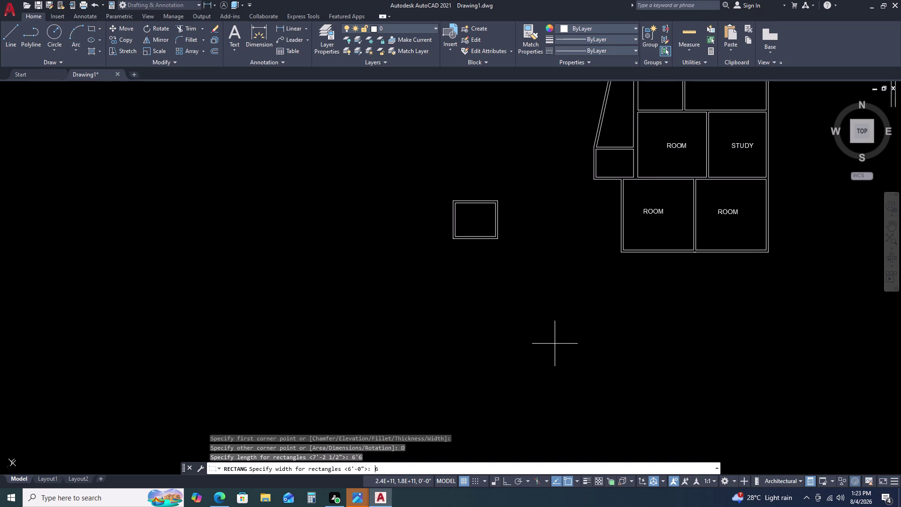
text(')
text(7)
text(.)
key(BackSpace)
text(1.5)
key(Return)
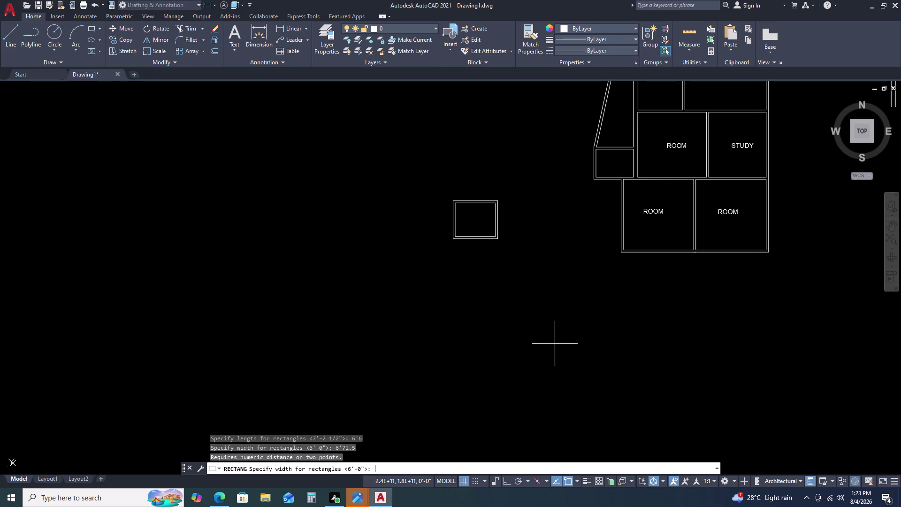
key(Return)
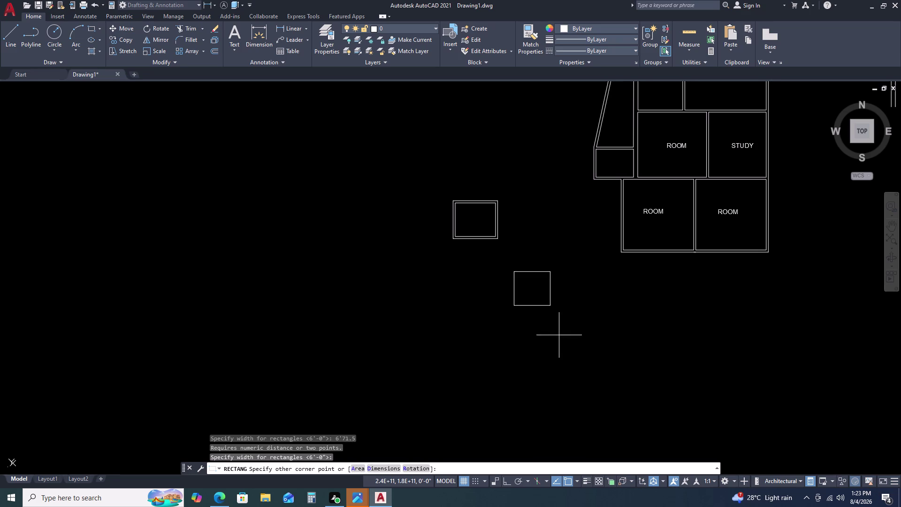
click(560, 331)
click(559, 295)
click(551, 302)
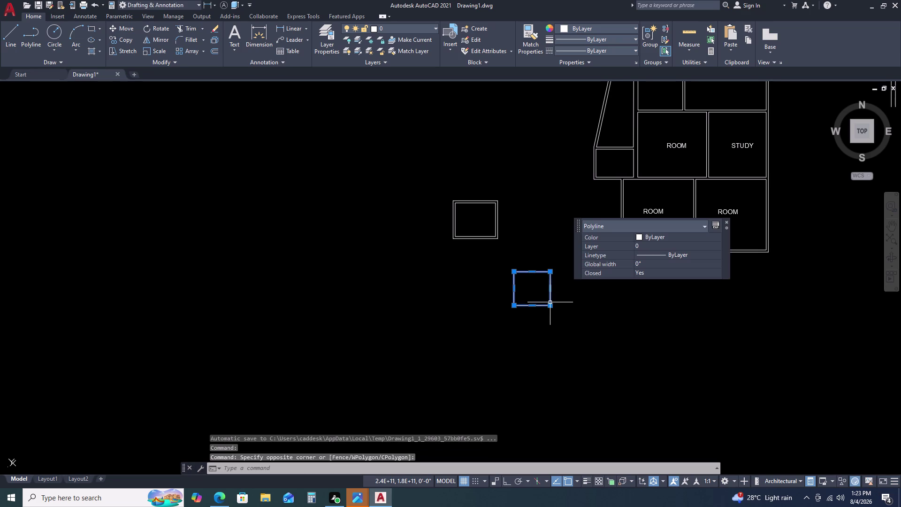
key(Escape)
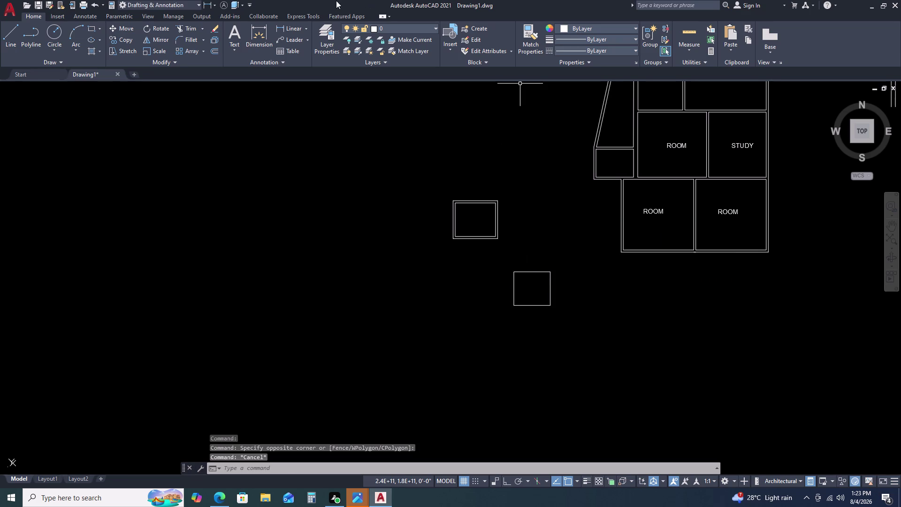
click(291, 31)
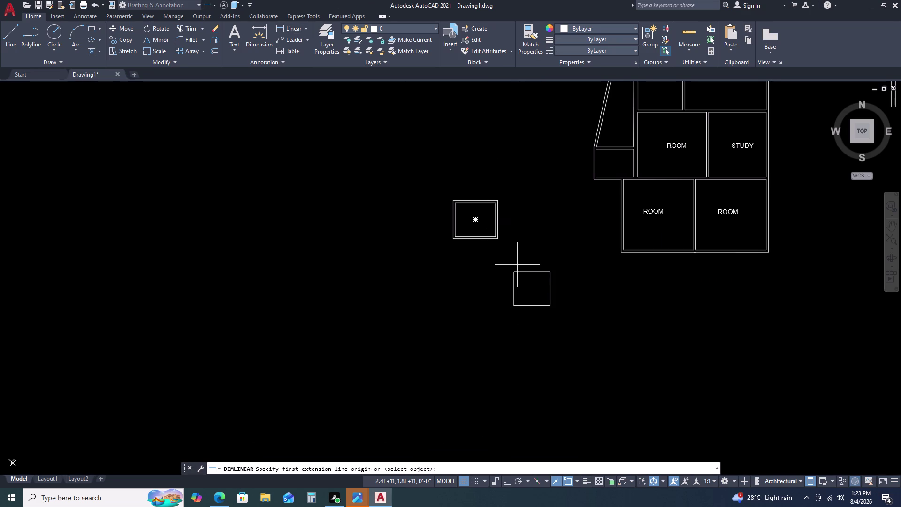
click(514, 274)
click(514, 304)
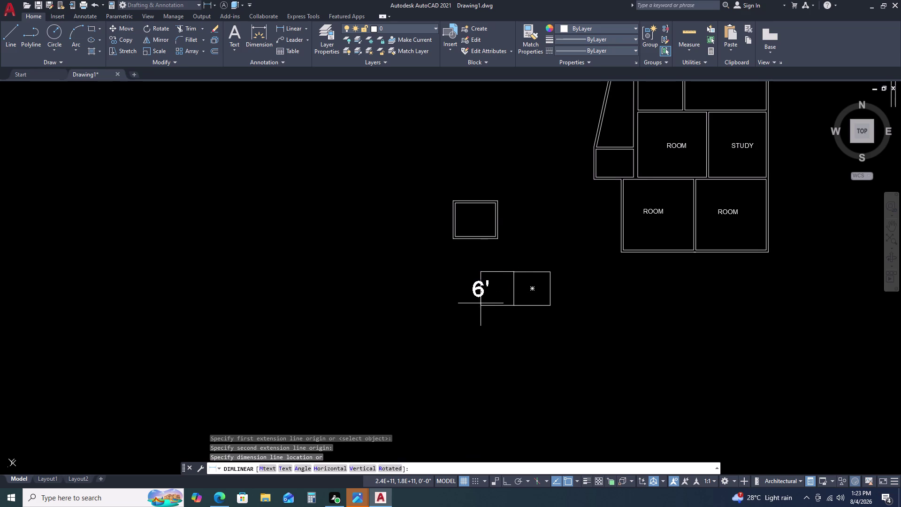
key(Escape)
click(529, 259)
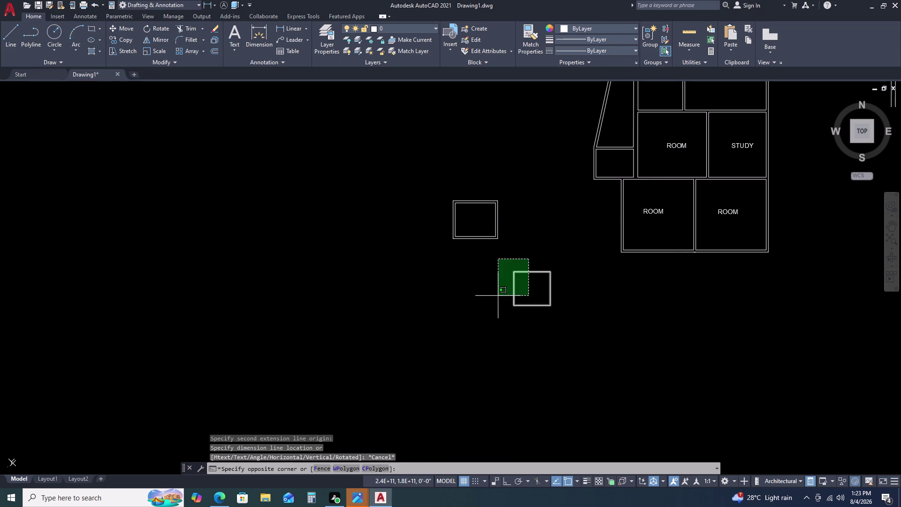
click(497, 298)
key(Delete)
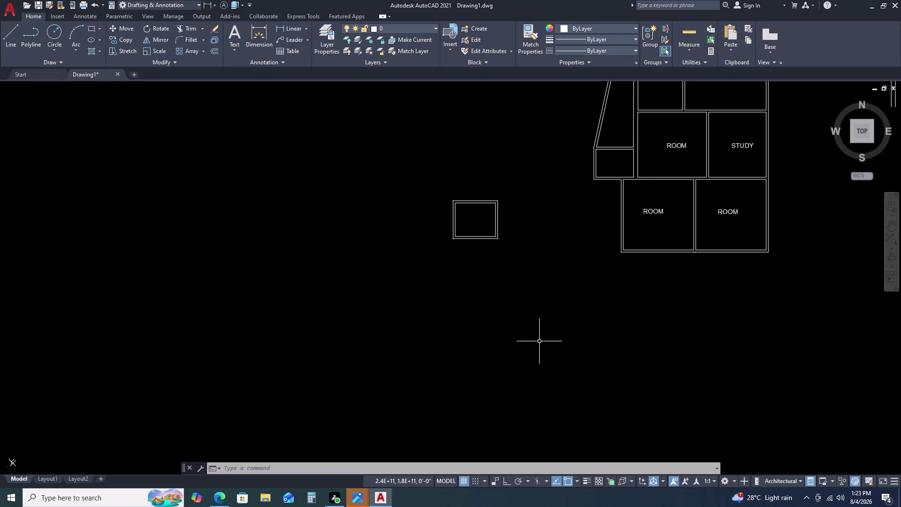
Draw a 6'6" by 6'7.5" rectangle below the first small room.
text(REC)
key(space)
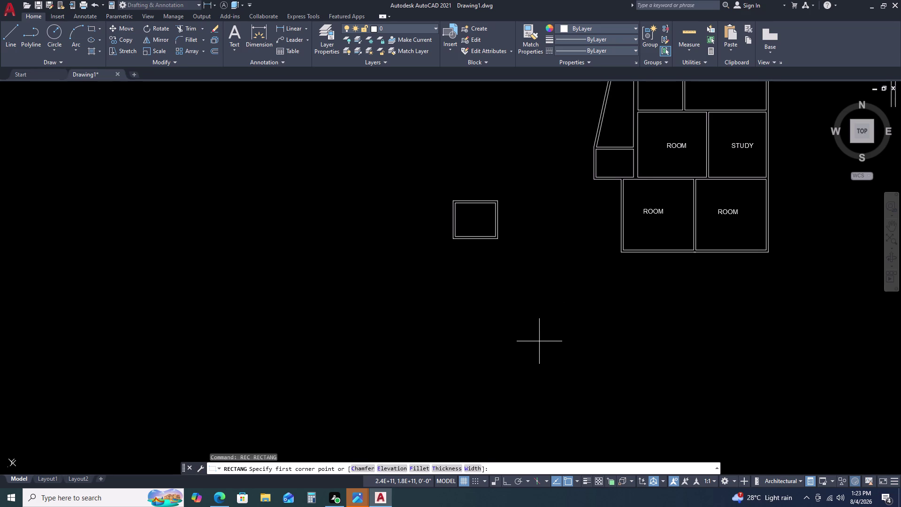
click(507, 282)
text(D)
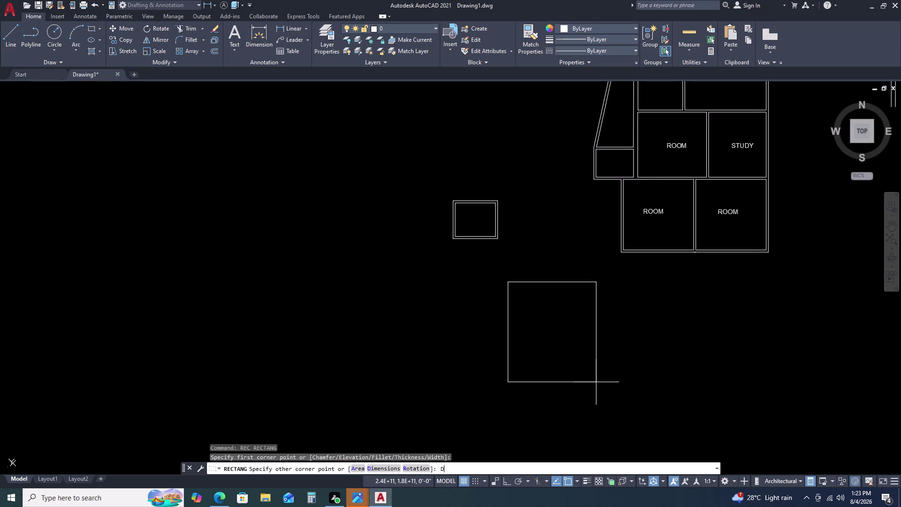
key(space)
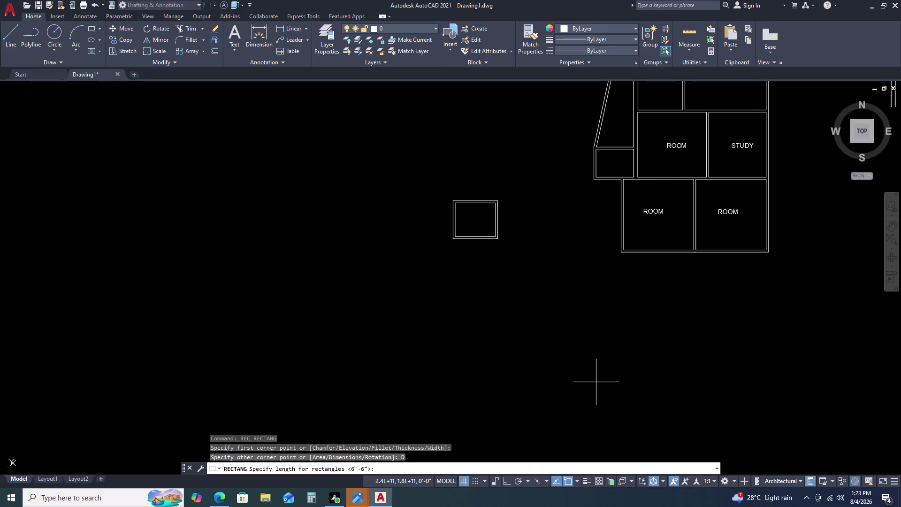
text(6)
text('6)
key(Return)
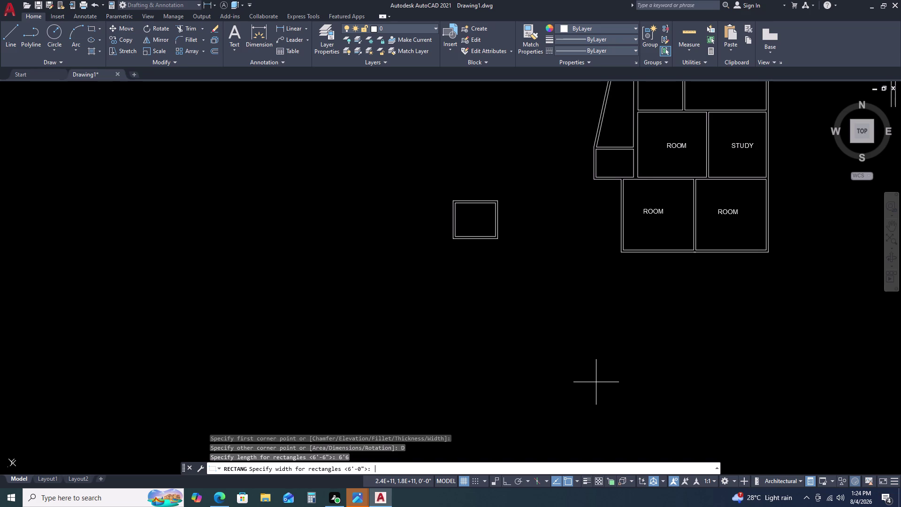
text(6')
text(7.58)
key(BackSpace)
key(BackSpace)
key(5)
key(Return)
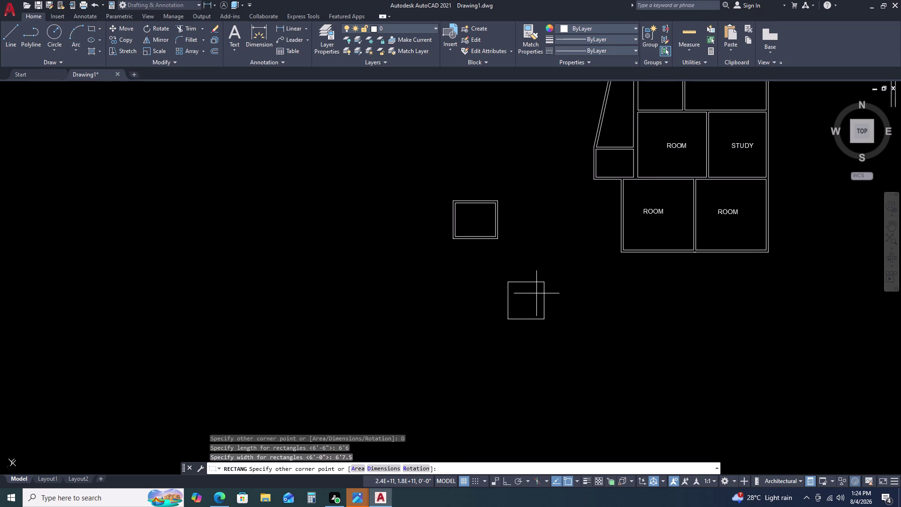
click(550, 283)
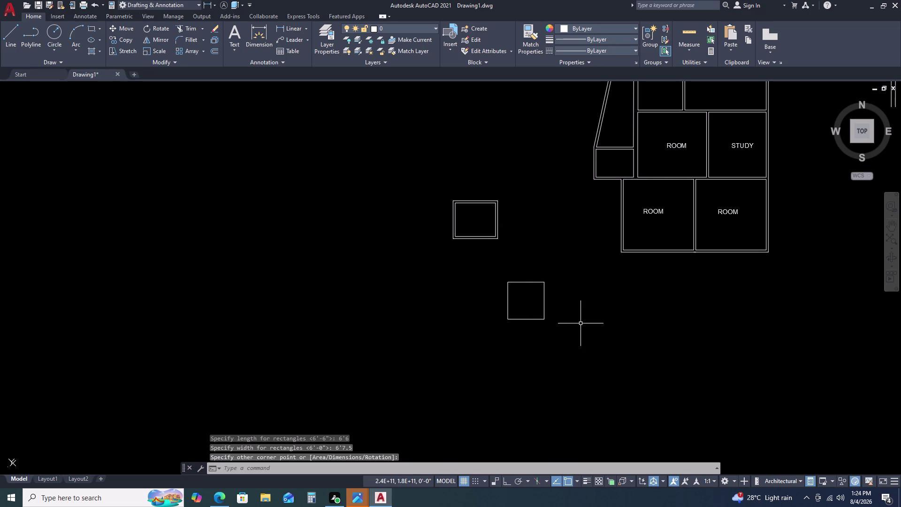
Offset the new rectangle 4.5" to the inside for its inner wall line.
click(573, 303)
click(539, 329)
text(O)
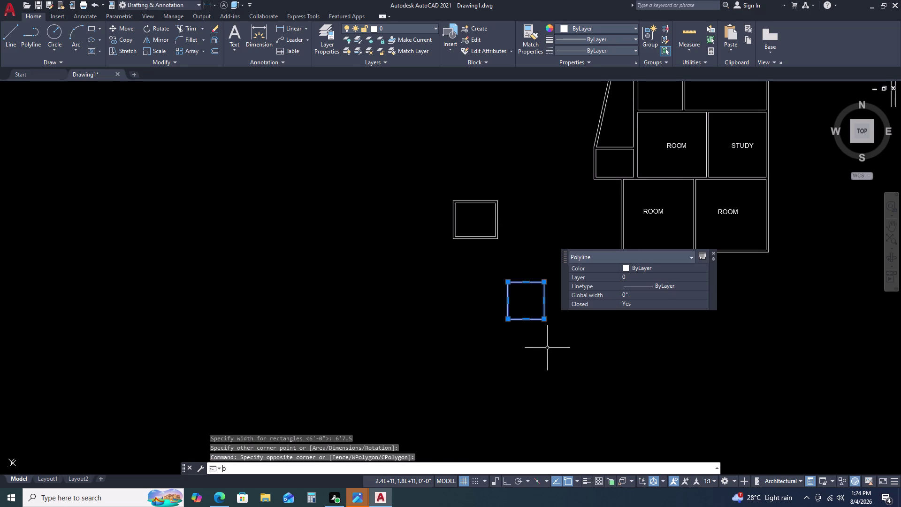
key(space)
key(2)
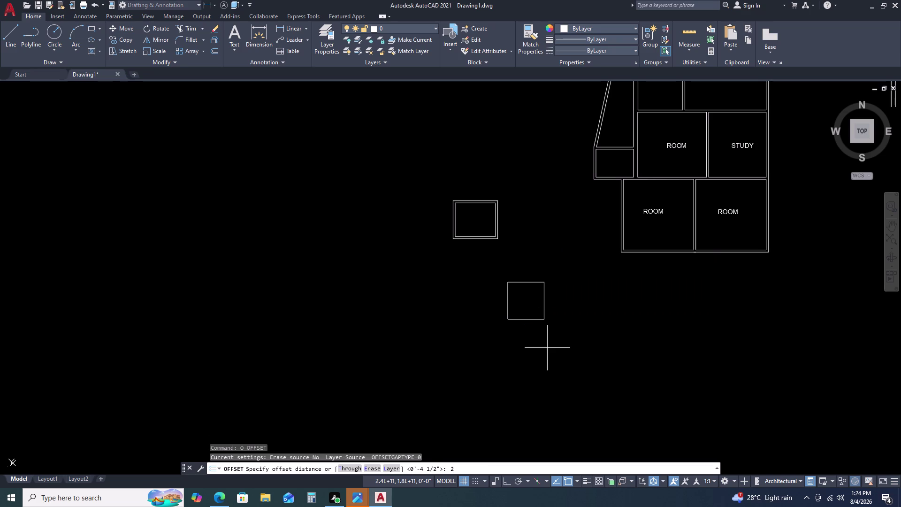
key(BackSpace)
text(4.5)
key(Return)
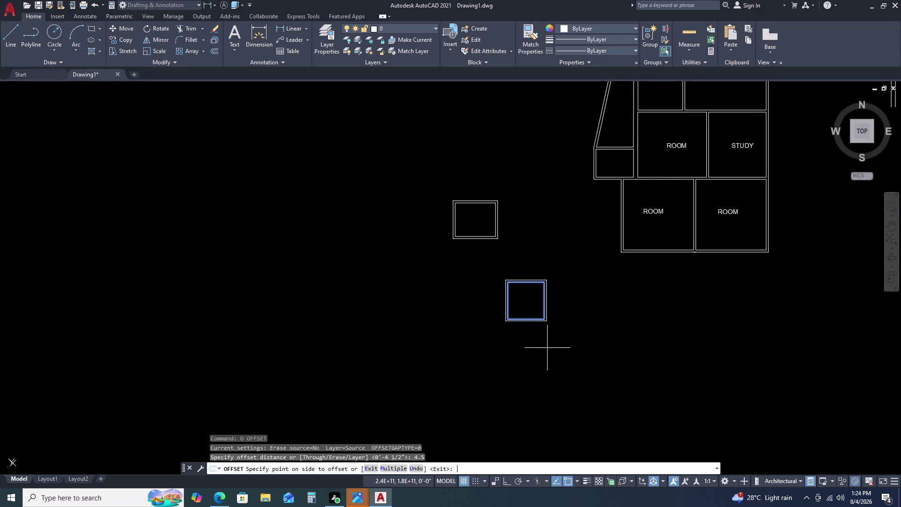
click(566, 354)
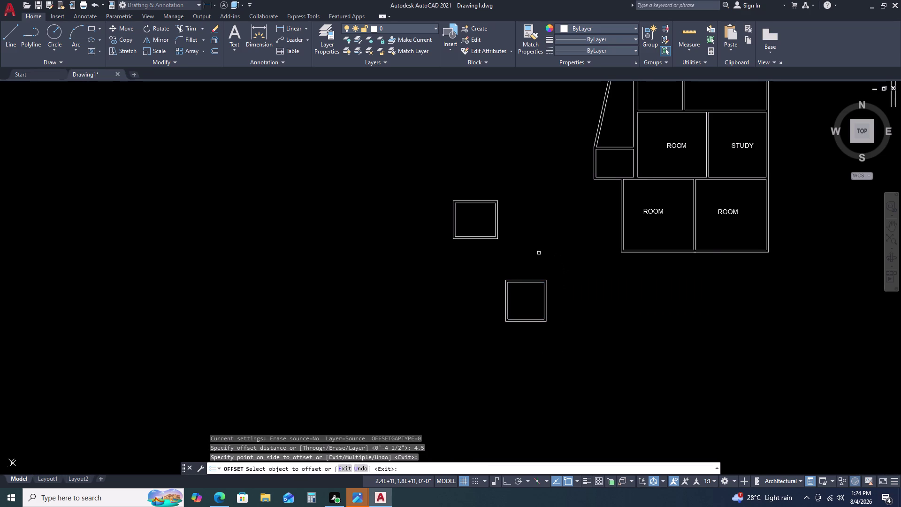
key(Escape)
Clear an accidental selection and start the LINE command.
click(500, 210)
key(Escape)
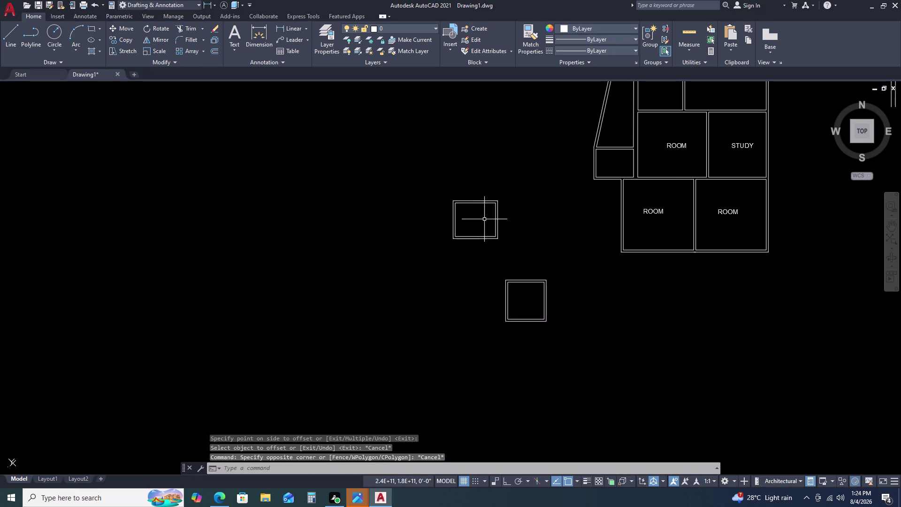
text(L)
key(space)
scroll(up, 3)
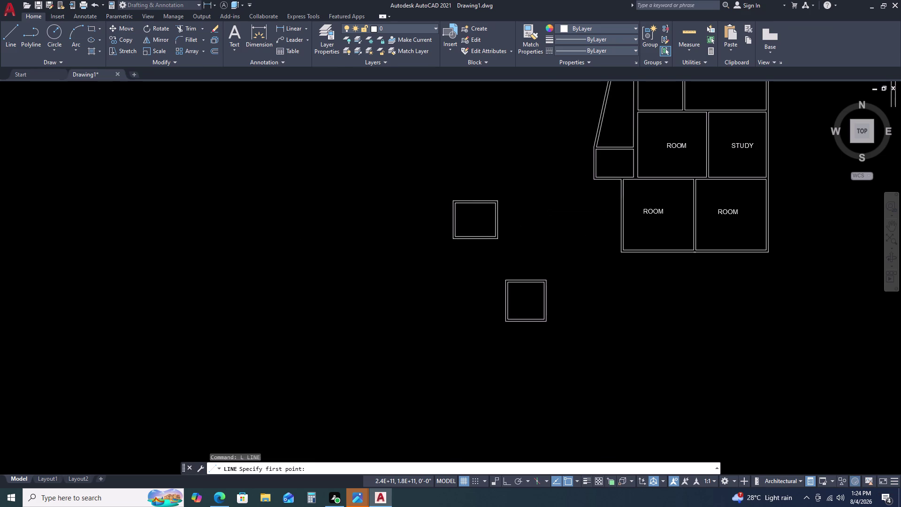
Cancel the line and move the upper double-walled square against the ROOM wall corner.
scroll(up, 3)
click(612, 188)
click(613, 177)
key(Escape)
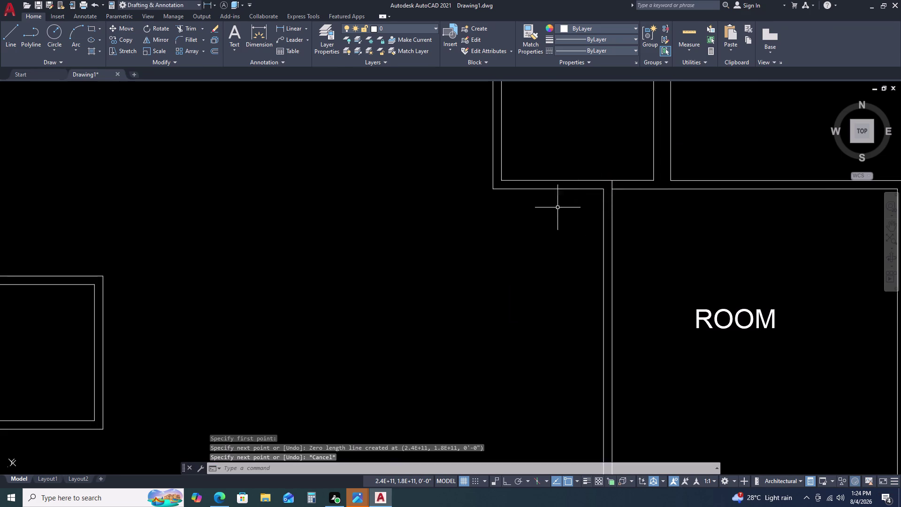
scroll(down, 3)
drag(447, 227, 442, 230)
click(421, 249)
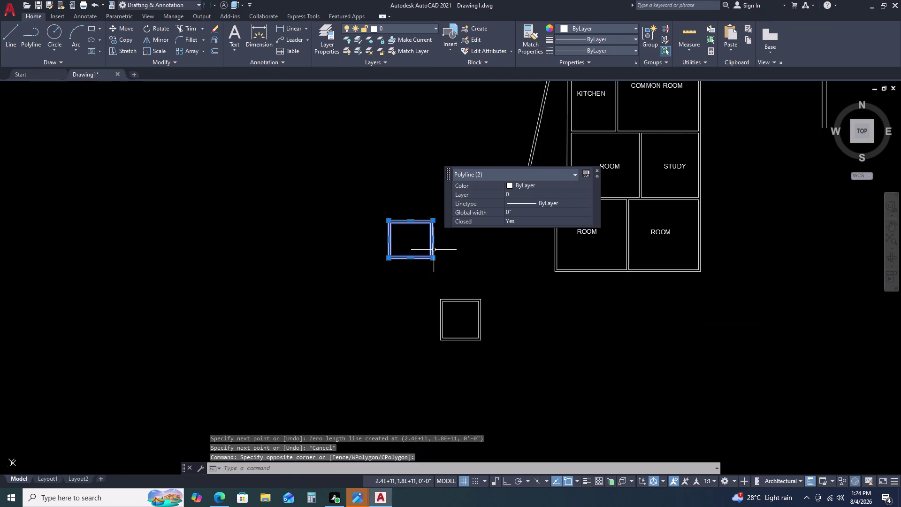
text(M)
key(space)
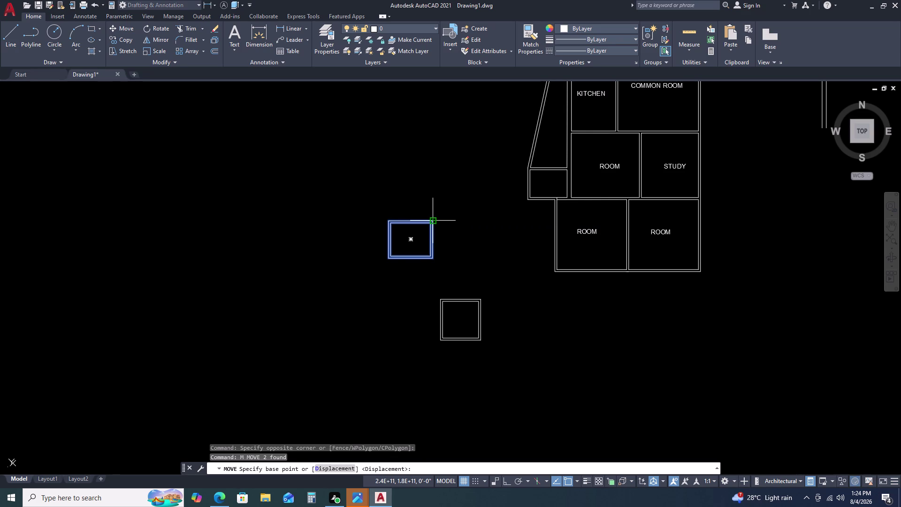
scroll(up, 3)
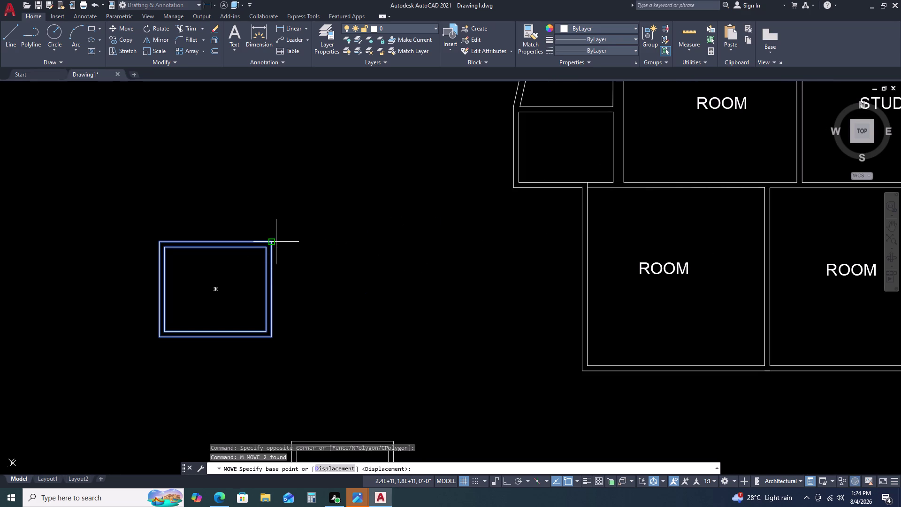
click(271, 243)
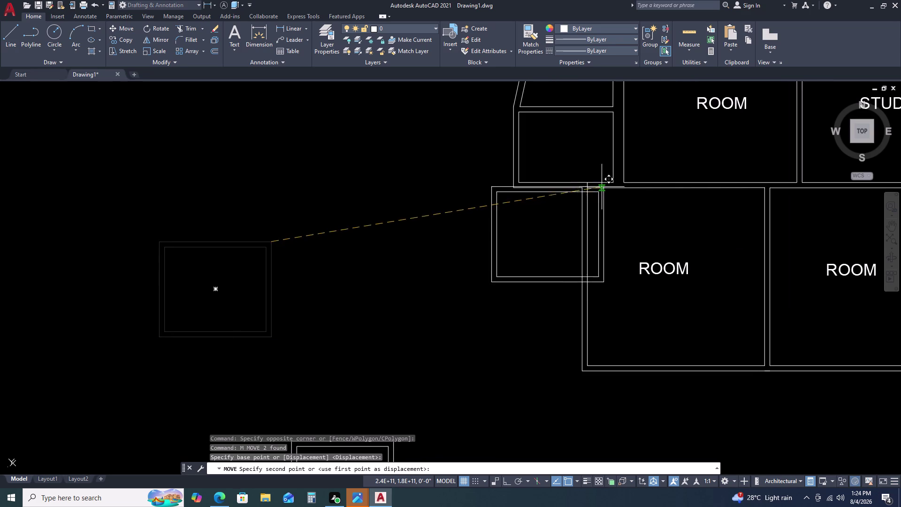
scroll(up, 3)
click(593, 171)
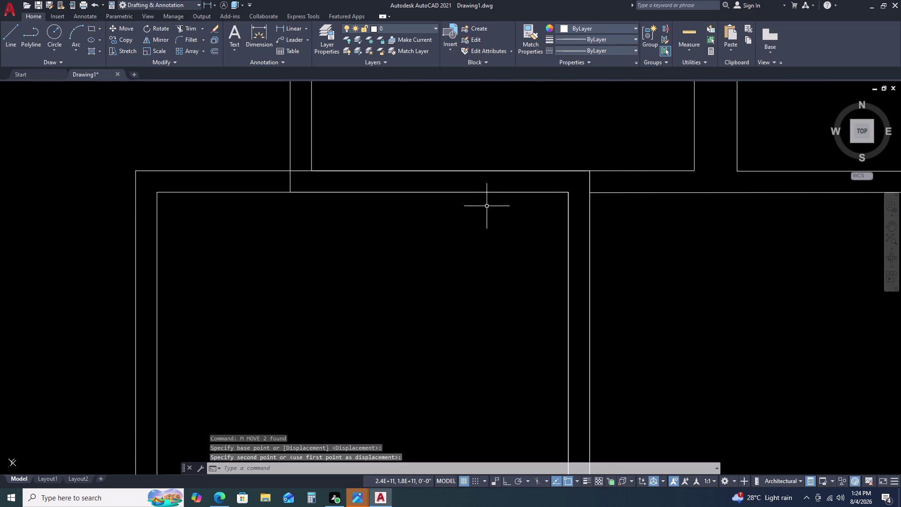
scroll(down, 3)
Move the second double-walled square directly below the first small room.
click(423, 338)
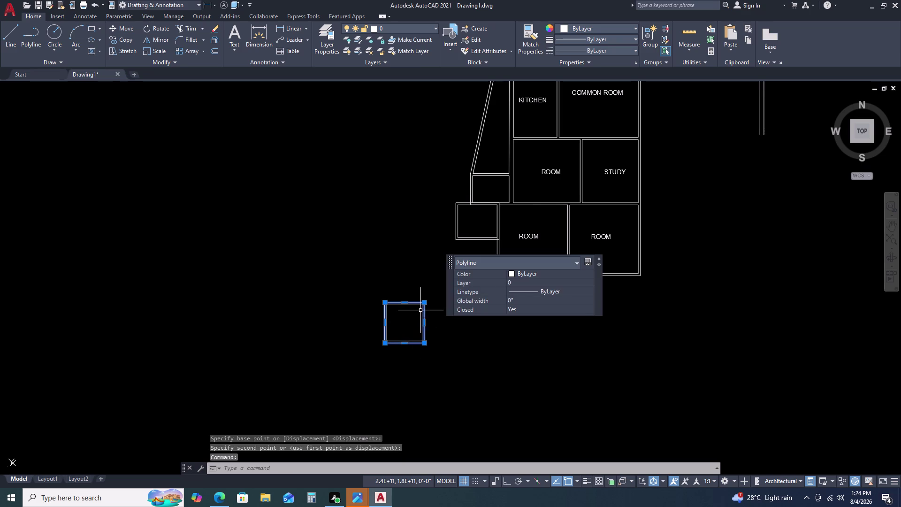
click(421, 309)
key(m)
key(space)
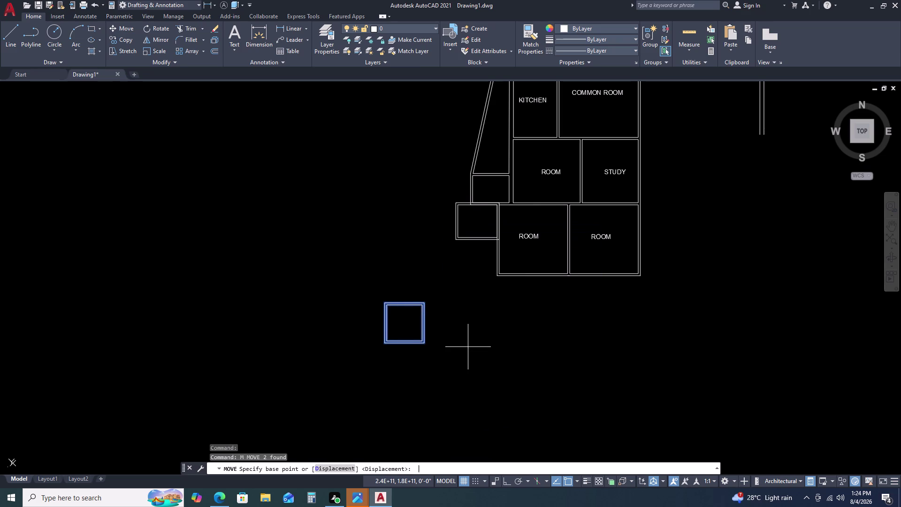
scroll(up, 3)
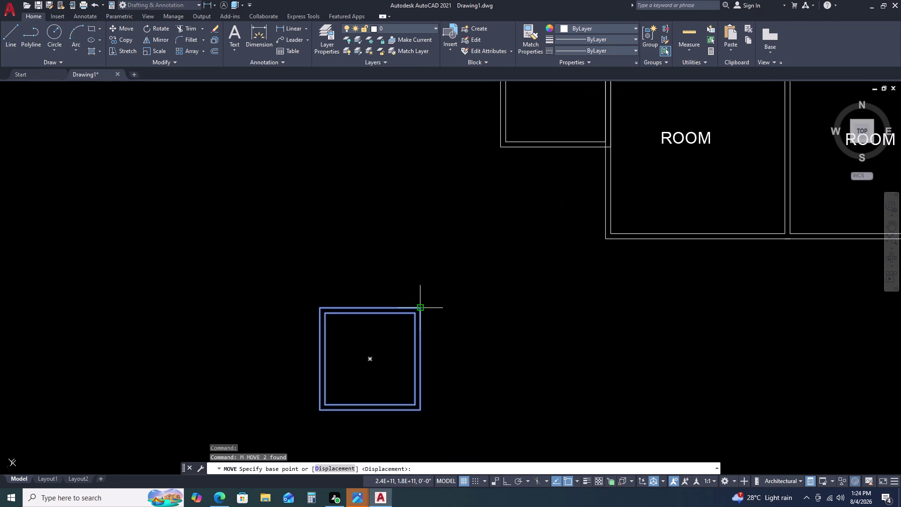
click(419, 307)
scroll(up, 3)
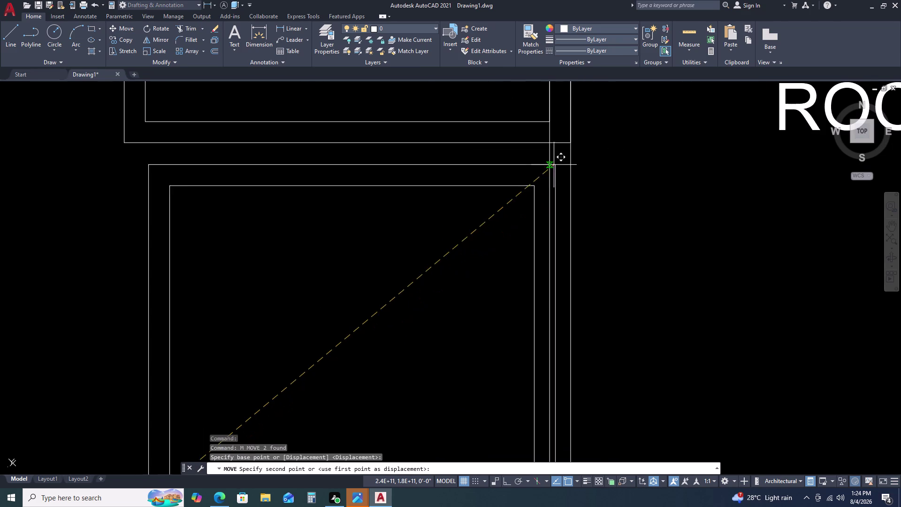
click(568, 142)
scroll(down, 3)
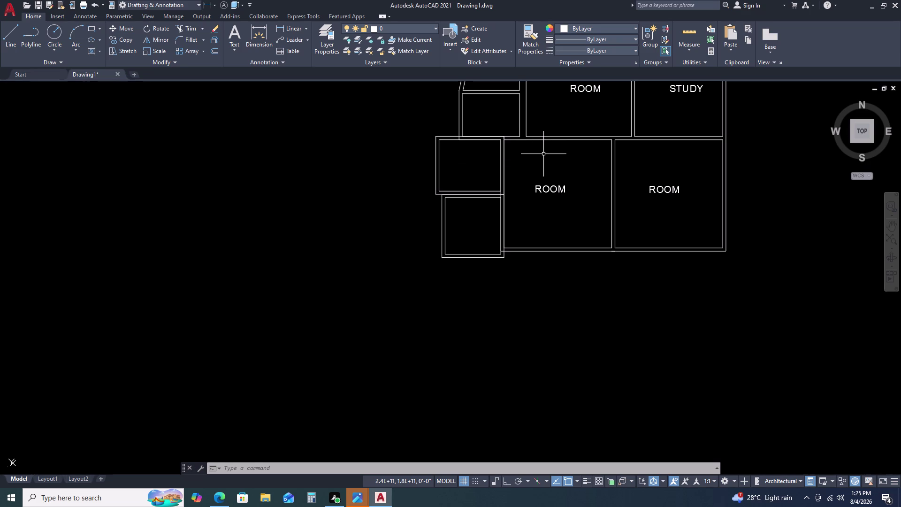
Shift the upper square to align with the room wall and inspect the junction.
click(445, 178)
click(412, 180)
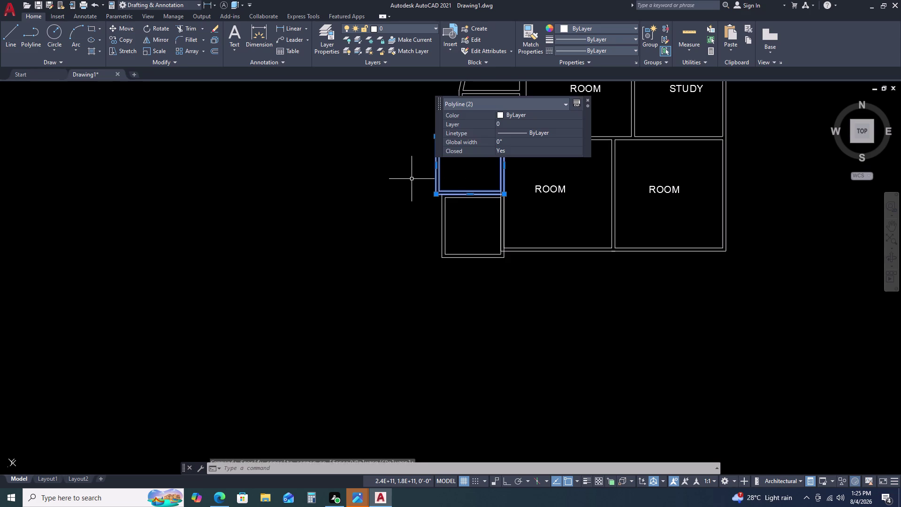
text(M)
key(space)
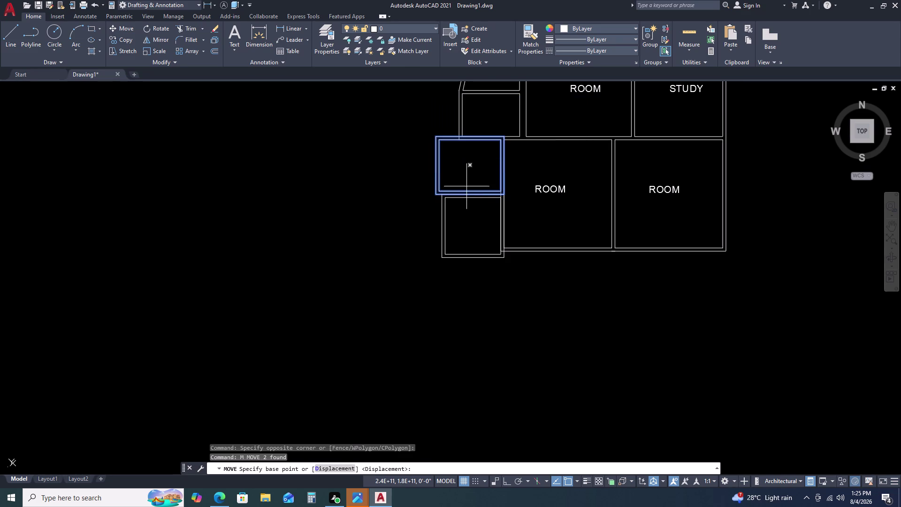
scroll(up, 3)
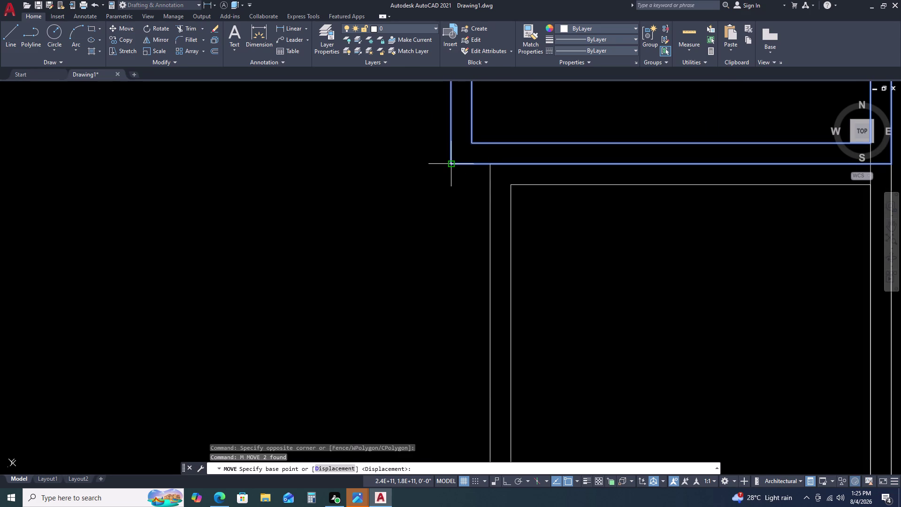
click(449, 162)
click(493, 161)
scroll(down, 3)
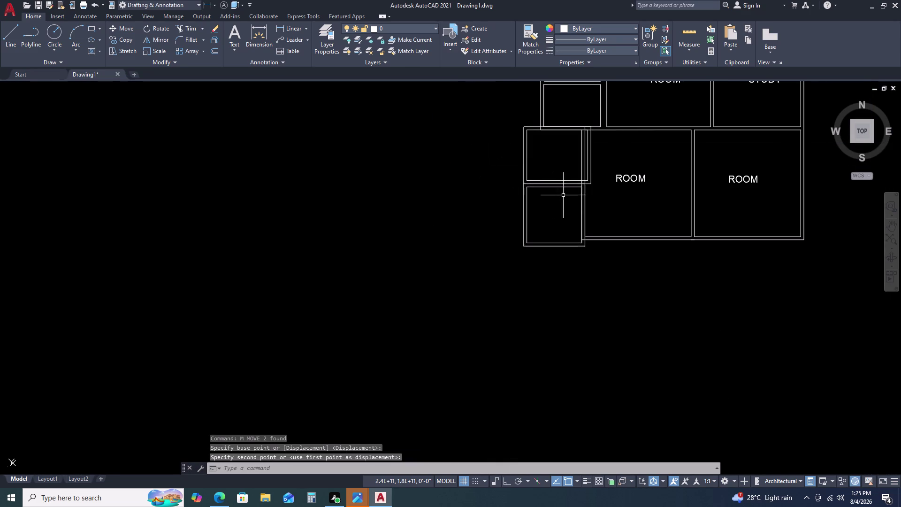
key(Escape)
scroll(up, 3)
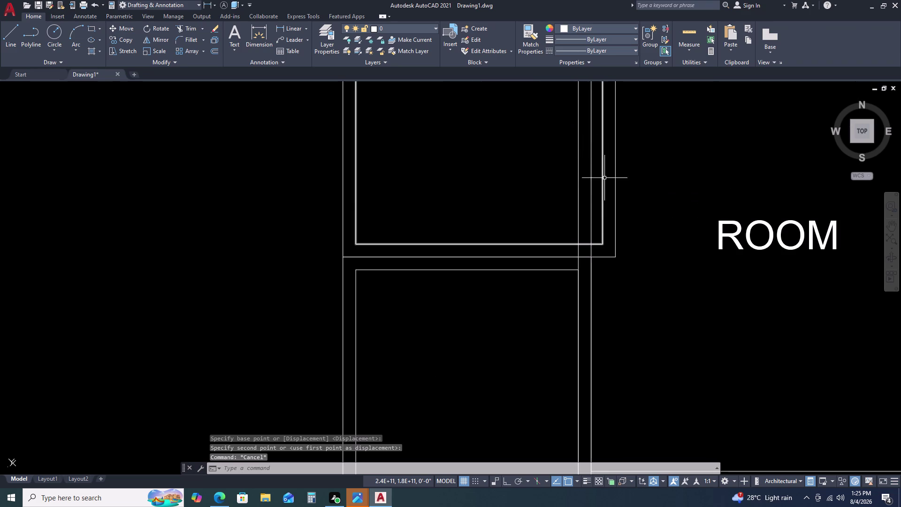
click(628, 210)
Trim the overlapping wall segments where the small room meets the upper room.
key(Escape)
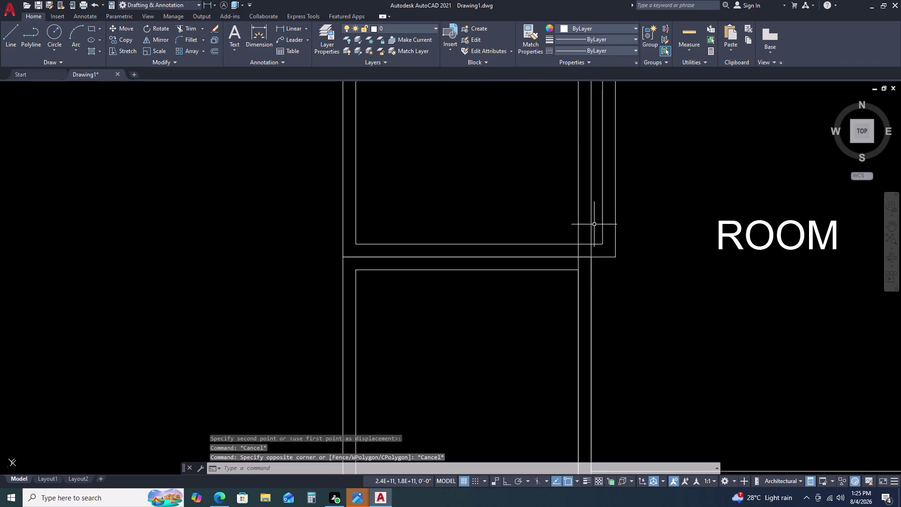
text(TR)
key(space)
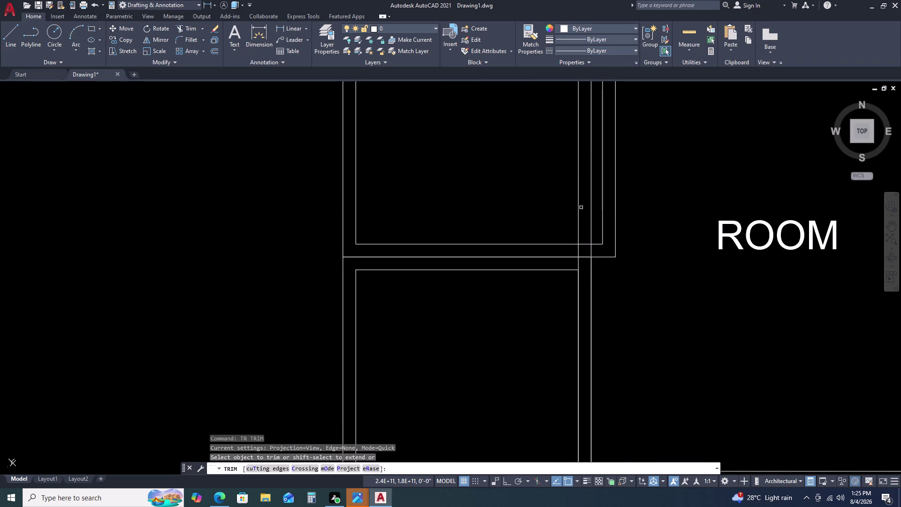
click(591, 199)
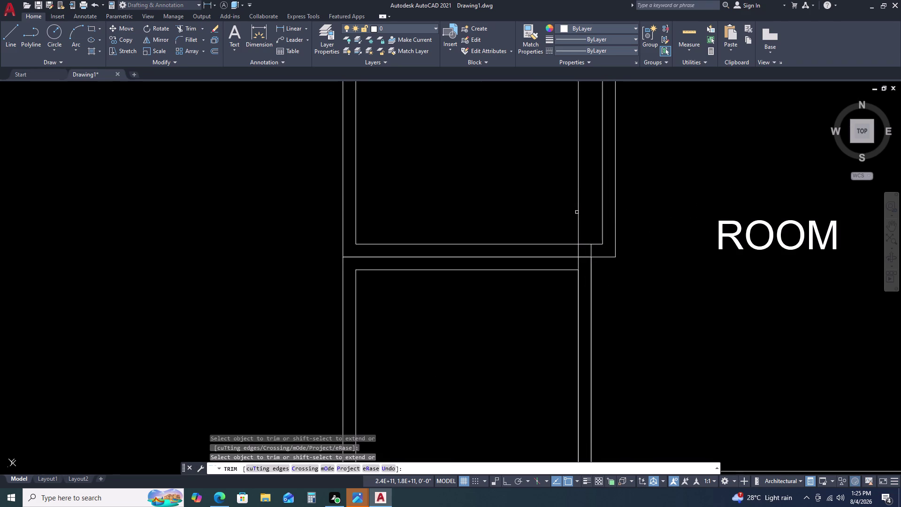
click(576, 212)
click(579, 204)
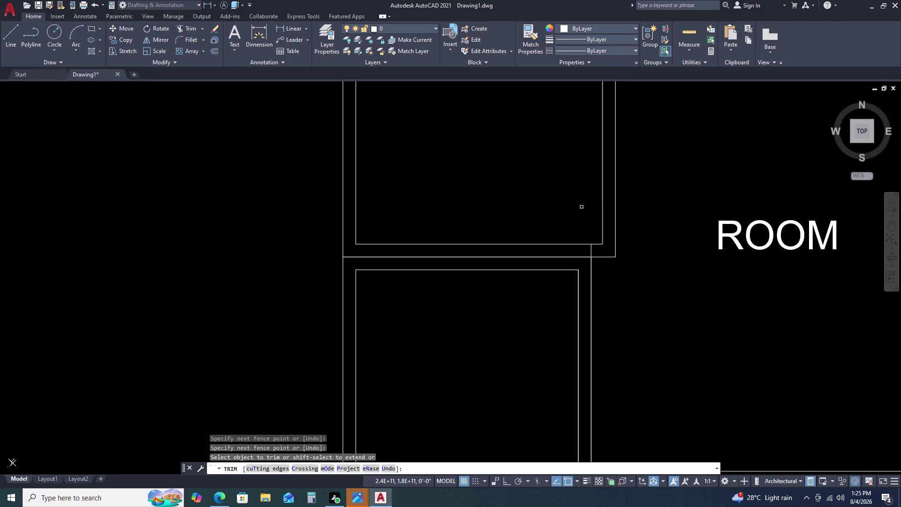
scroll(down, 3)
scroll(up, 3)
key(Escape)
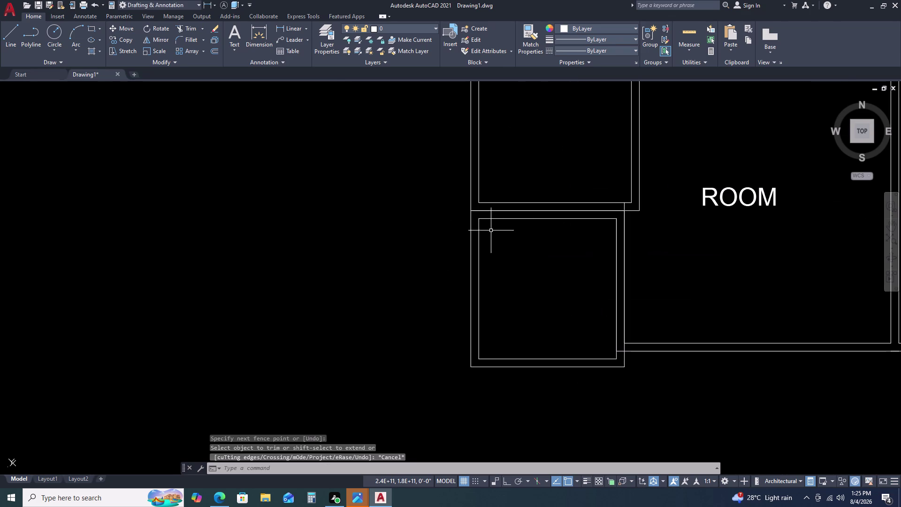
Move the lower square room by its top-right corner onto the upper room's wall.
click(504, 230)
click(456, 249)
text(M)
key(space)
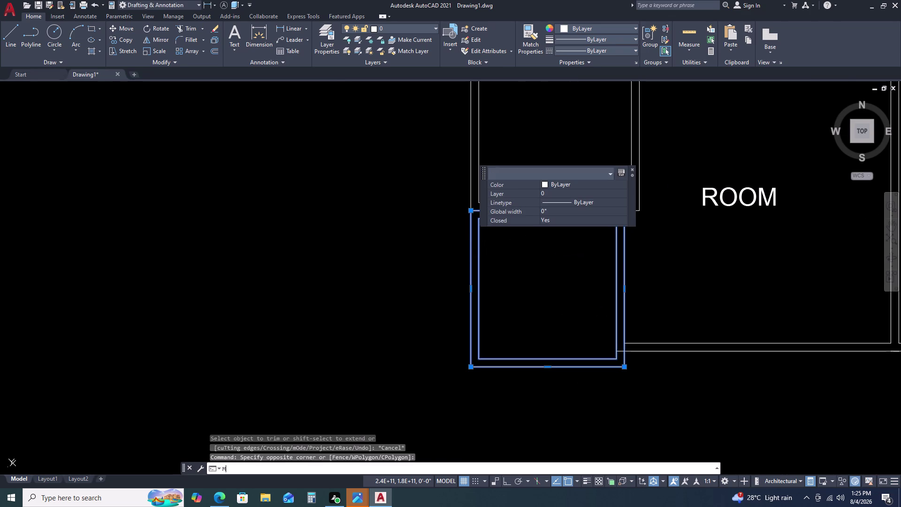
click(625, 213)
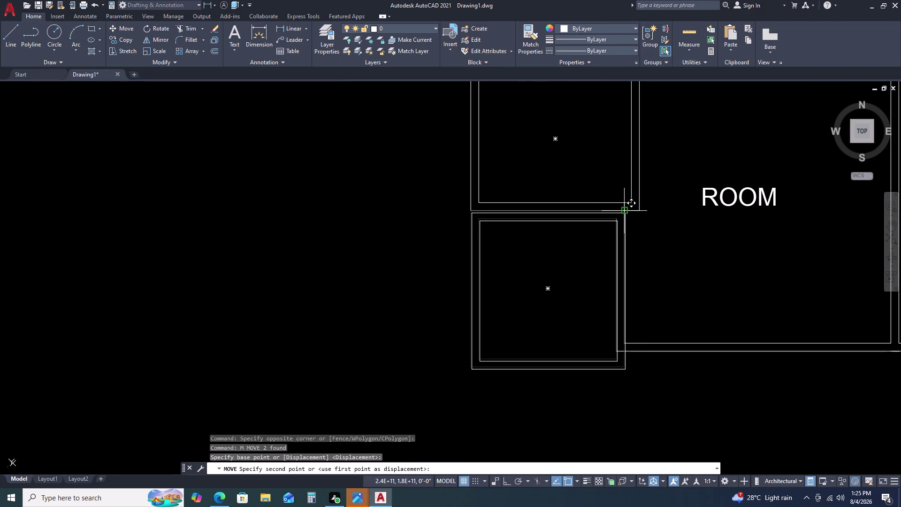
click(625, 205)
key(Escape)
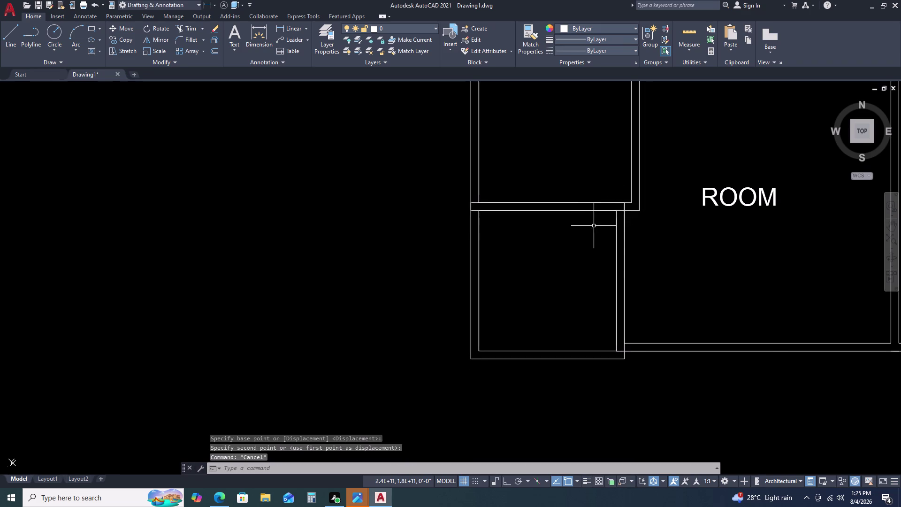
Explode the small room's outlines into lines and erase the doubled top wall lines.
click(618, 245)
click(616, 238)
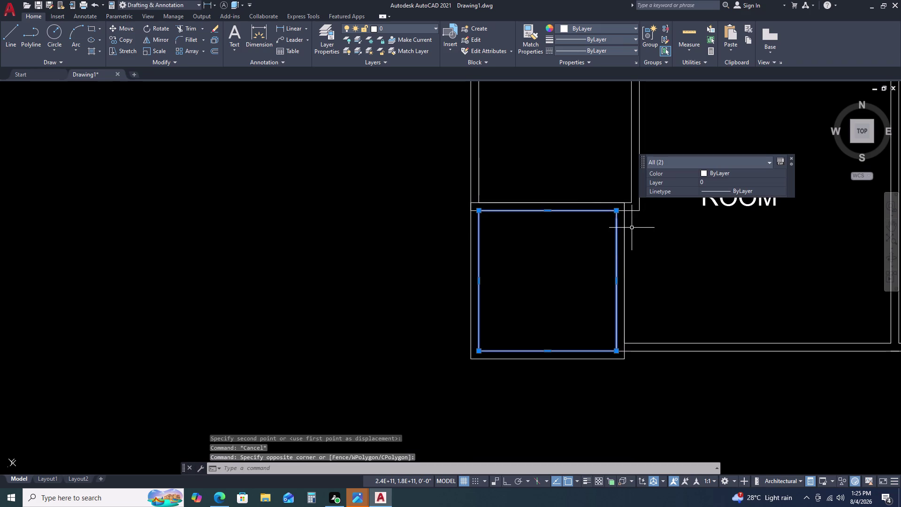
key(x)
key(space)
click(619, 203)
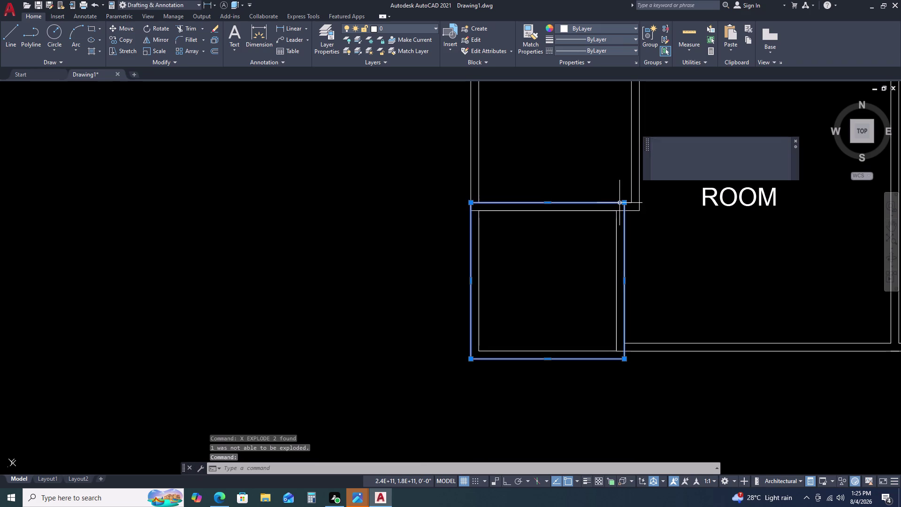
text(X)
key(space)
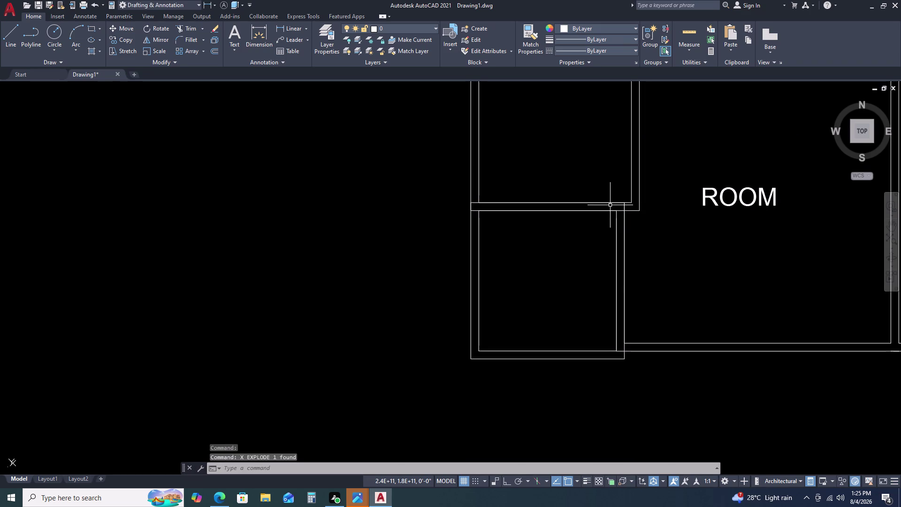
click(609, 203)
click(583, 211)
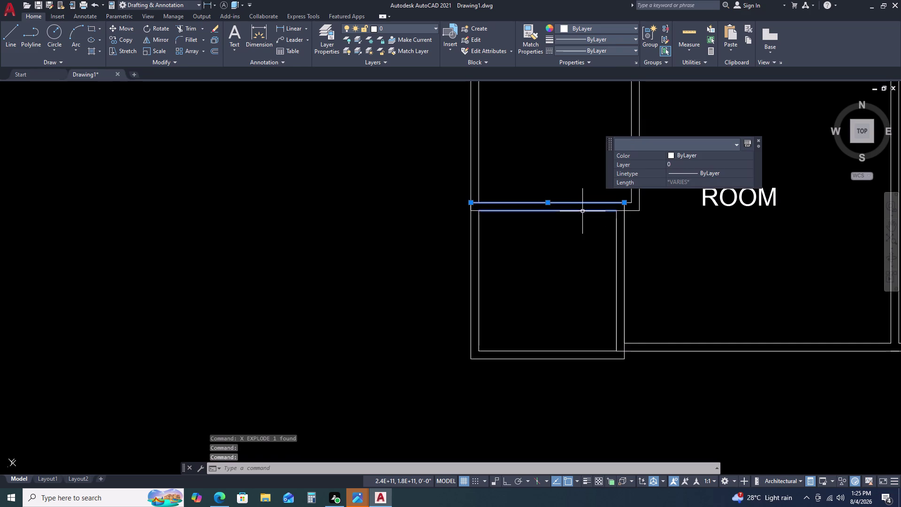
key(Delete)
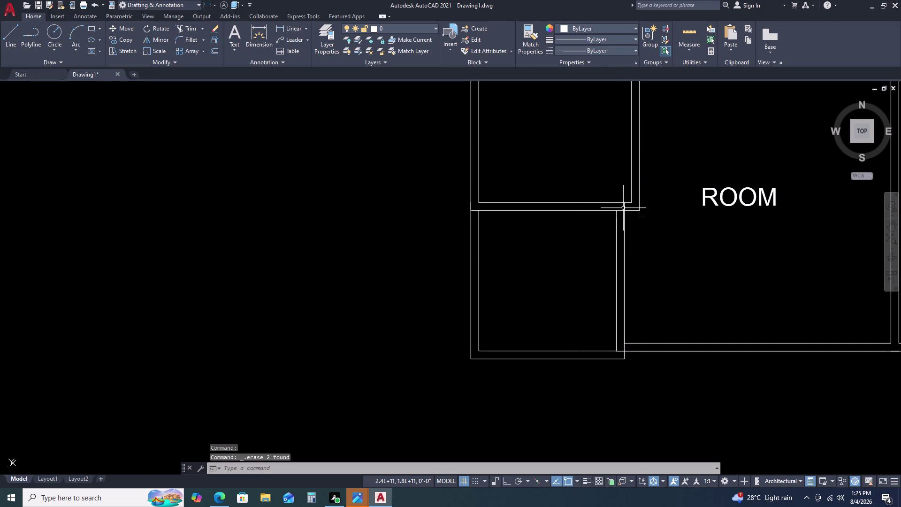
Delete the overlapping wall line on the right and another redundant wall line below it.
click(623, 208)
key(Delete)
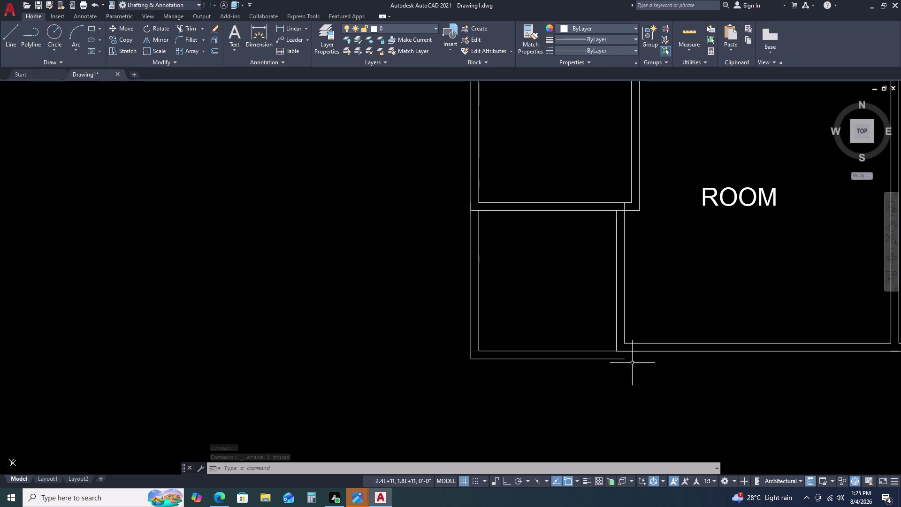
click(617, 331)
key(Delete)
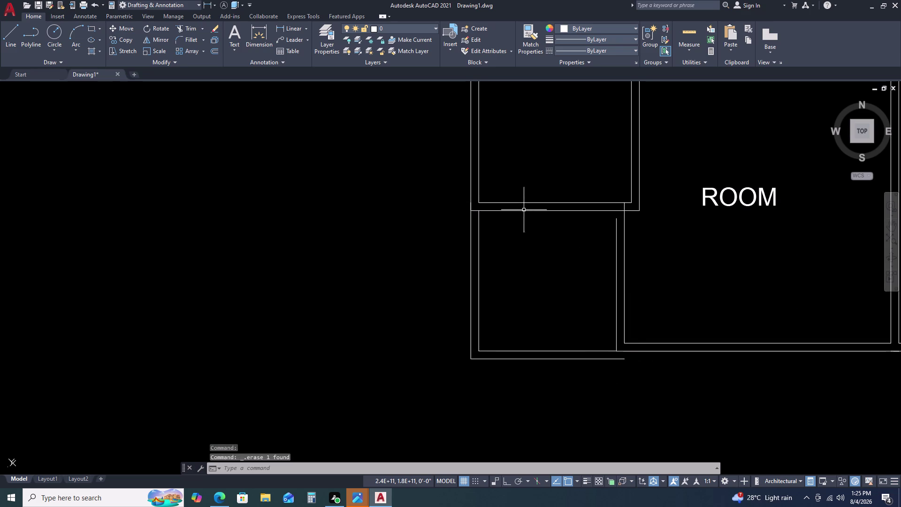
scroll(down, 3)
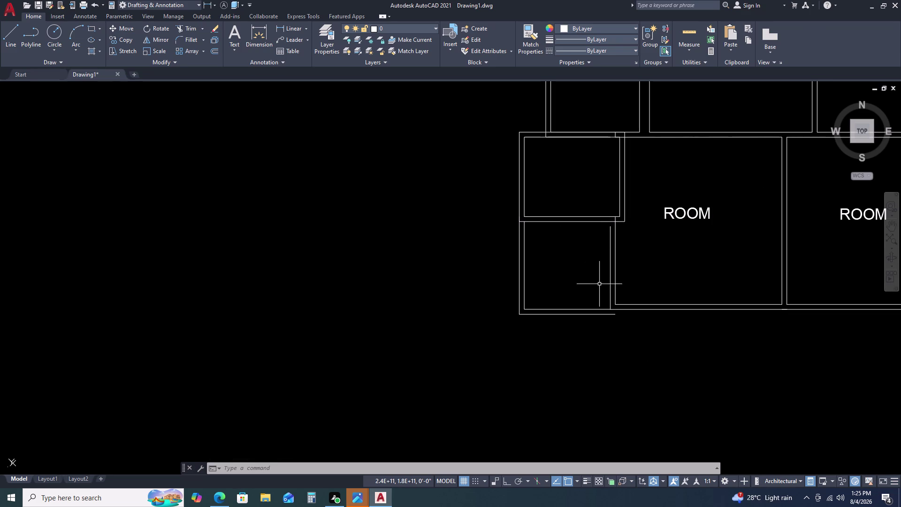
scroll(up, 3)
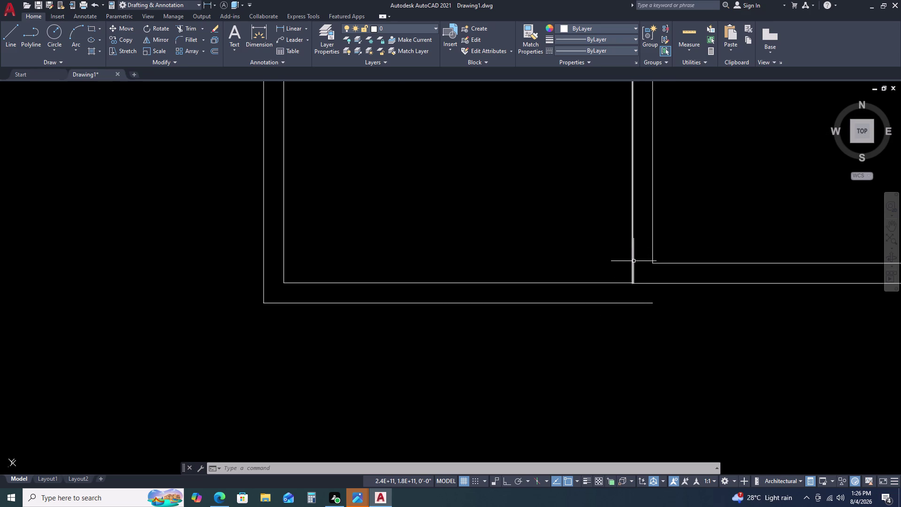
Erase the short stub at the bottom corner and the inner bottom wall line.
click(633, 263)
key(Delete)
scroll(down, 3)
scroll(up, 3)
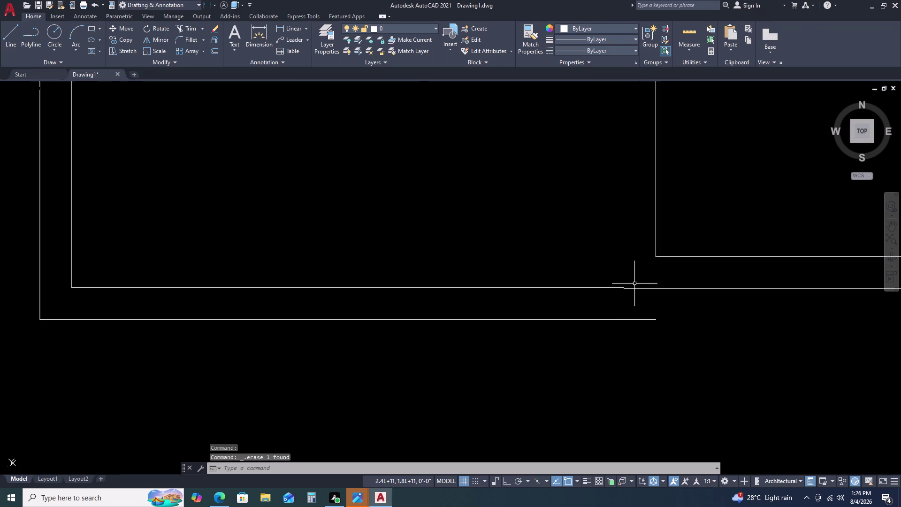
click(619, 286)
scroll(down, 3)
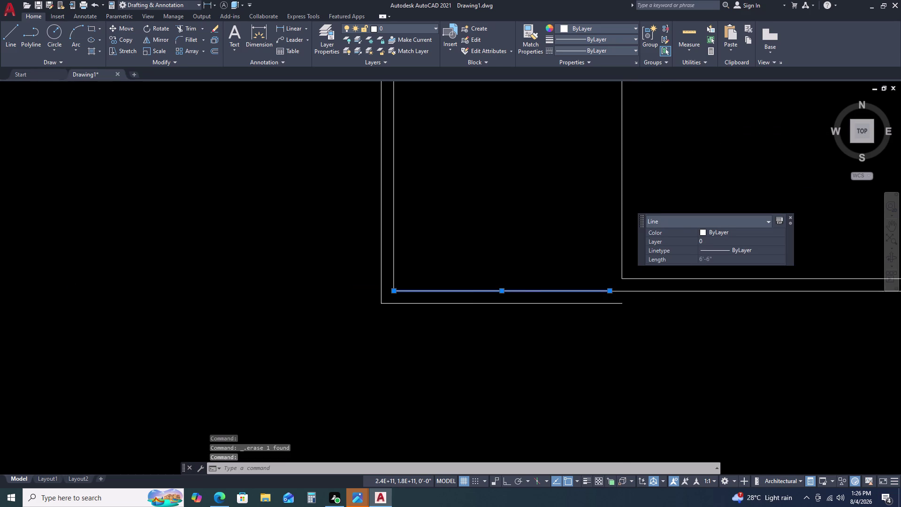
key(Delete)
scroll(down, 3)
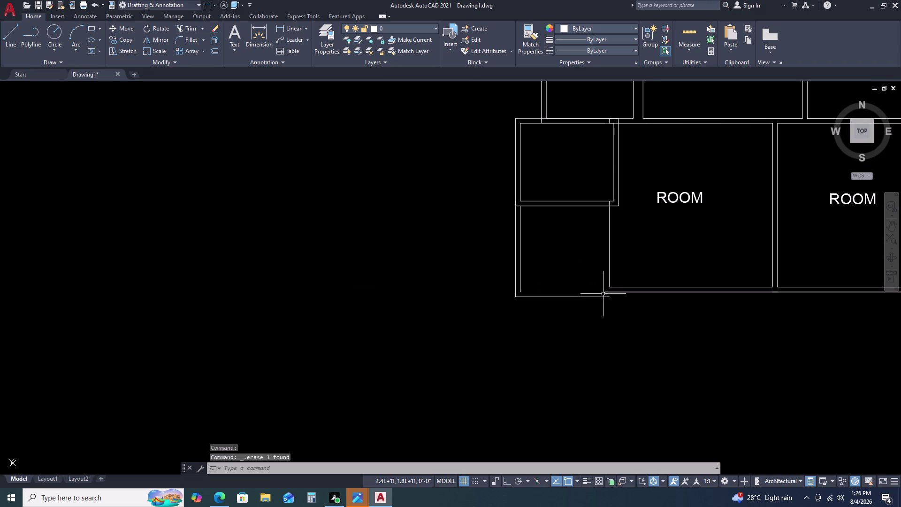
text(EX)
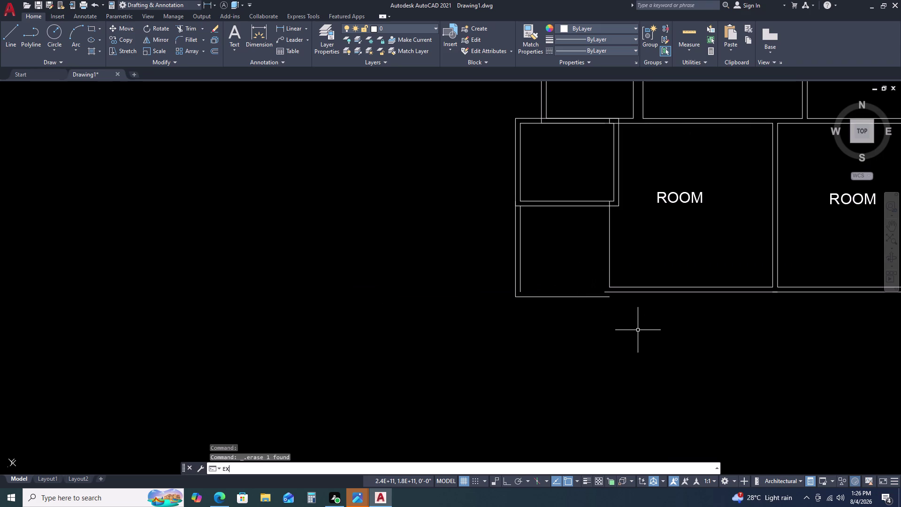
key(space)
Delete the 13'-4" duplicate bottom wall line beneath the right-hand room.
click(614, 293)
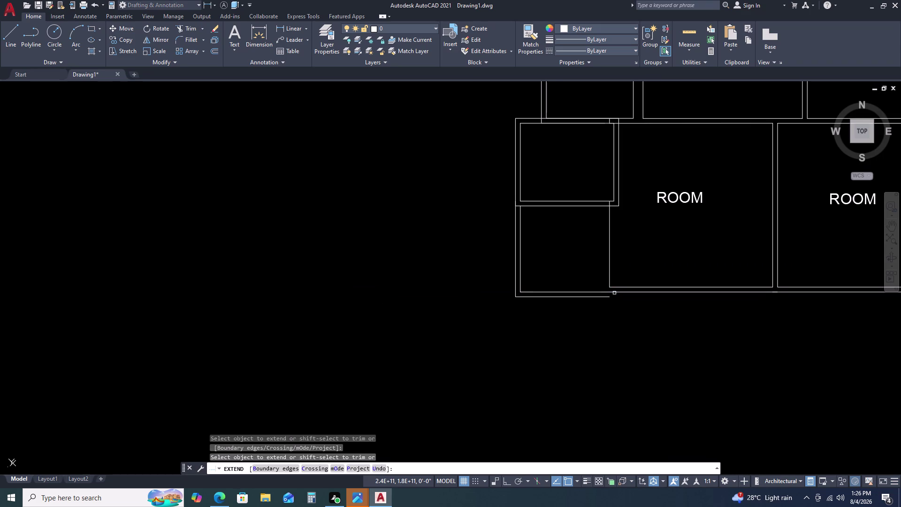
key(Escape)
scroll(up, 3)
middle_drag(796, 293, 709, 297)
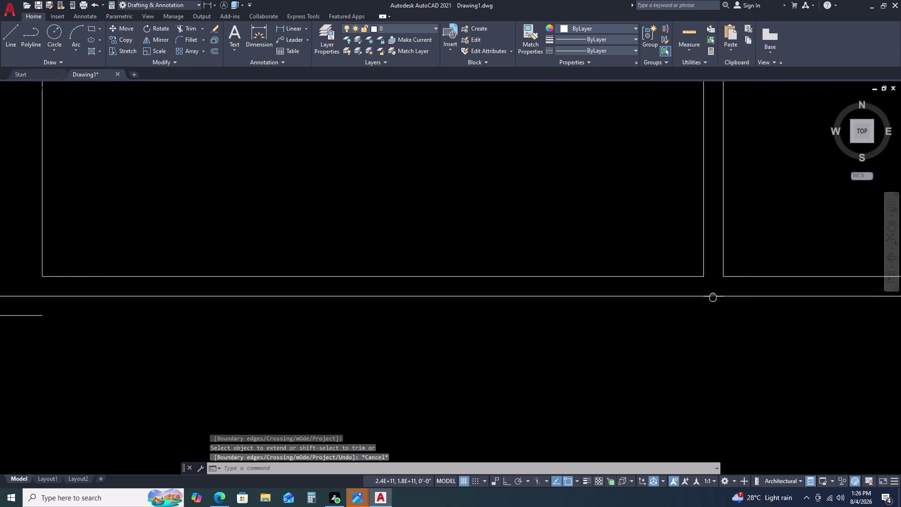
middle_drag(695, 299, 690, 300)
click(751, 294)
scroll(down, 3)
middle_drag(746, 304, 685, 319)
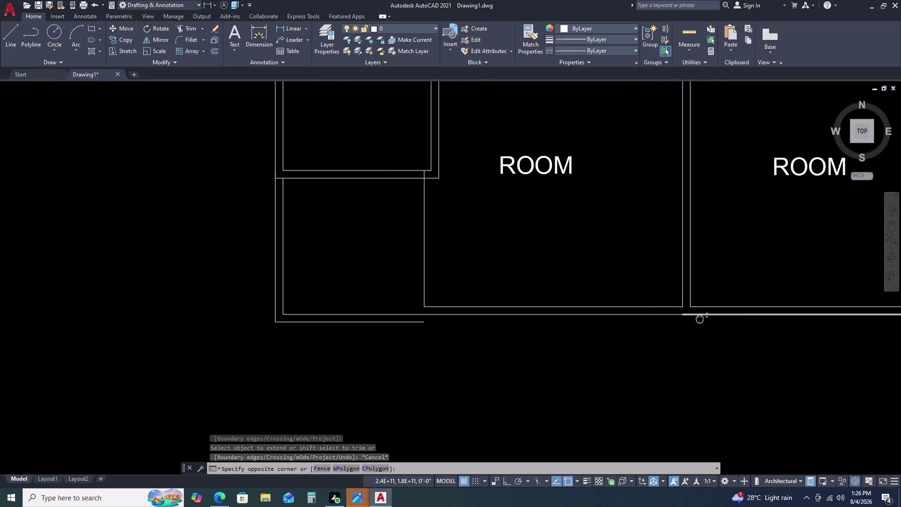
middle_drag(685, 319, 514, 311)
click(559, 329)
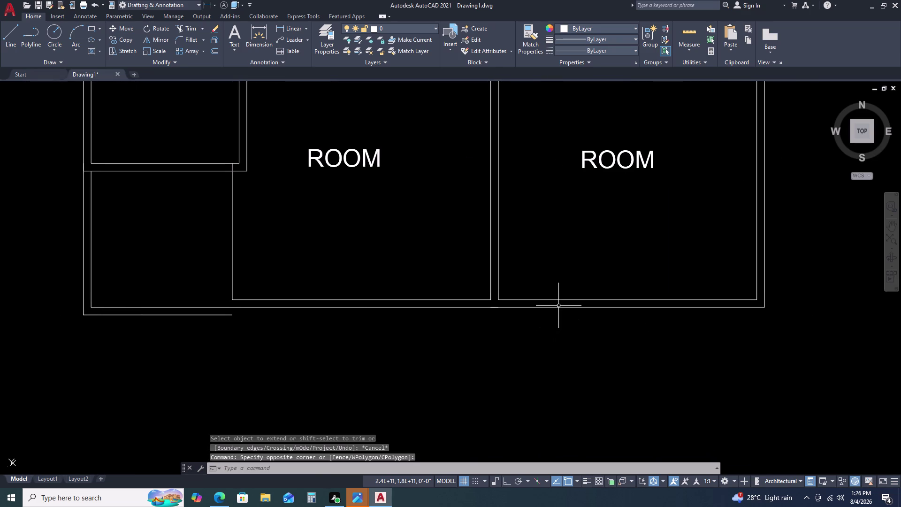
click(559, 305)
click(556, 308)
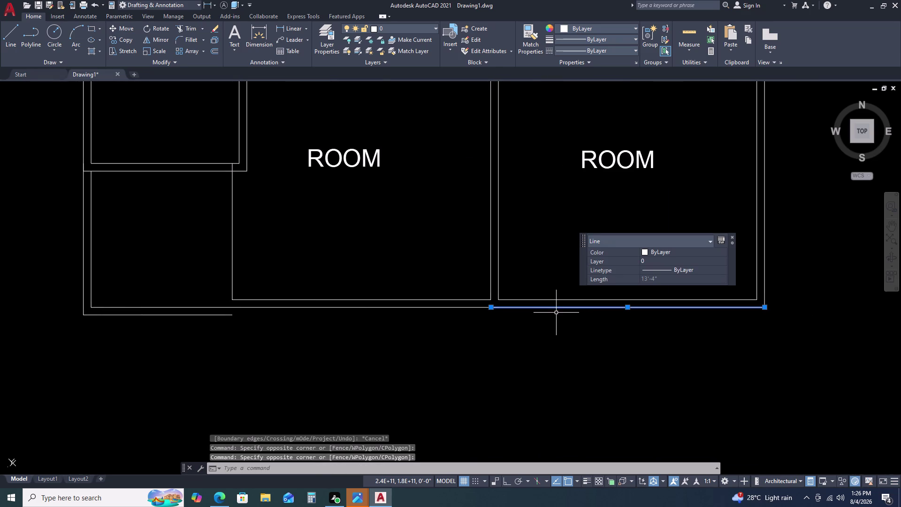
key(Delete)
Extend the remaining bottom wall line to the corner, using all walls as boundaries.
key(e)
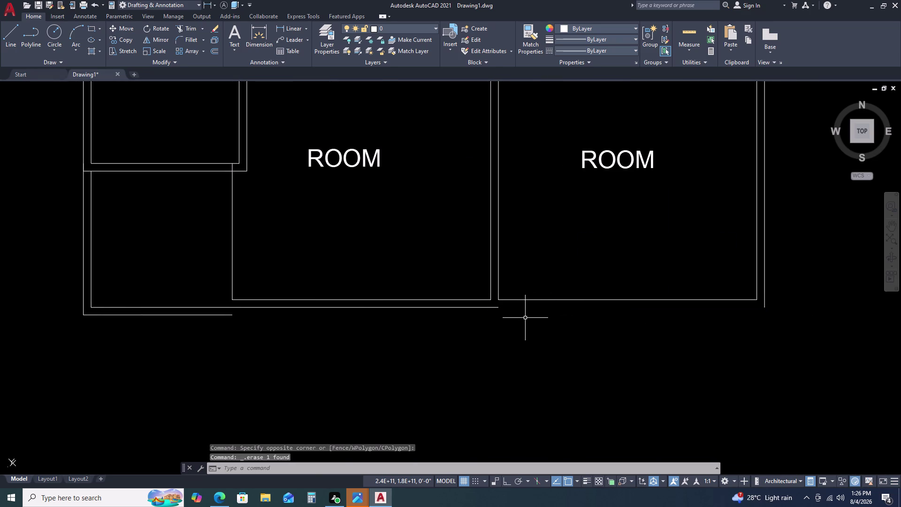
key(x)
key(space)
click(498, 306)
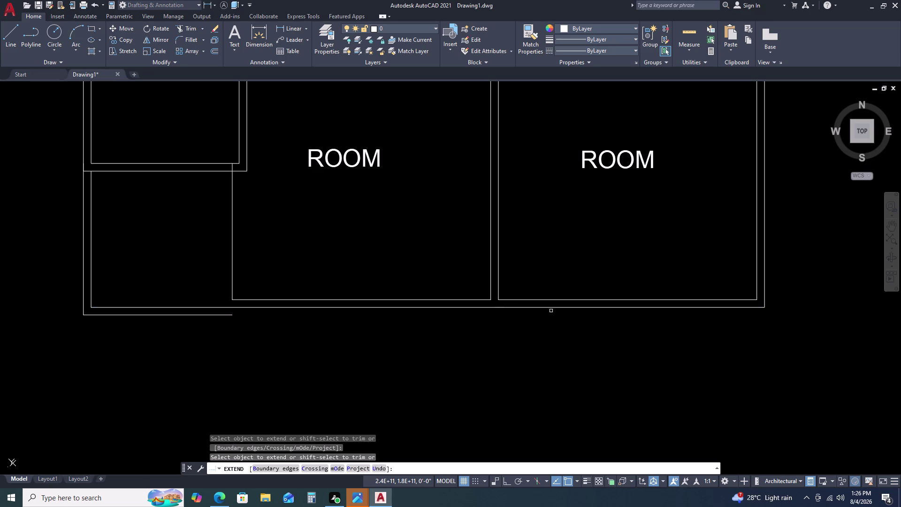
scroll(down, 3)
key(Escape)
scroll(up, 3)
scroll(down, 3)
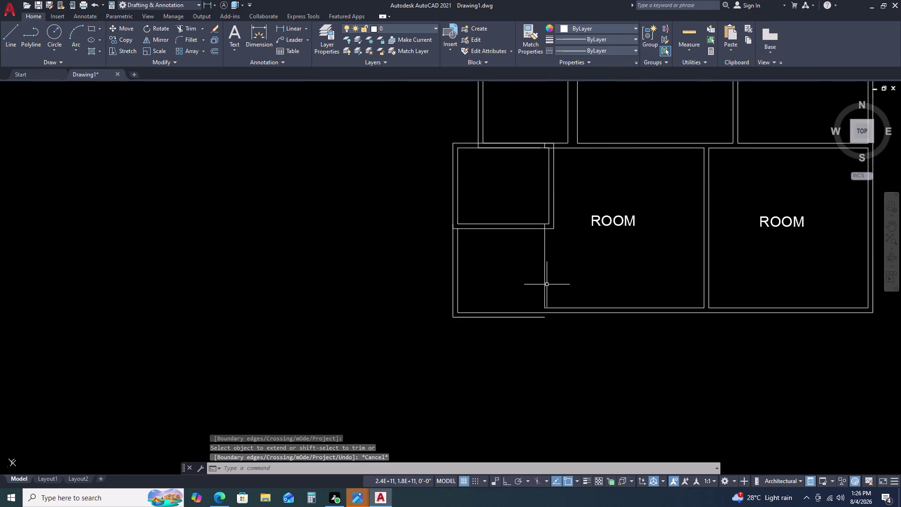
scroll(down, 3)
scroll(up, 3)
scroll(down, 3)
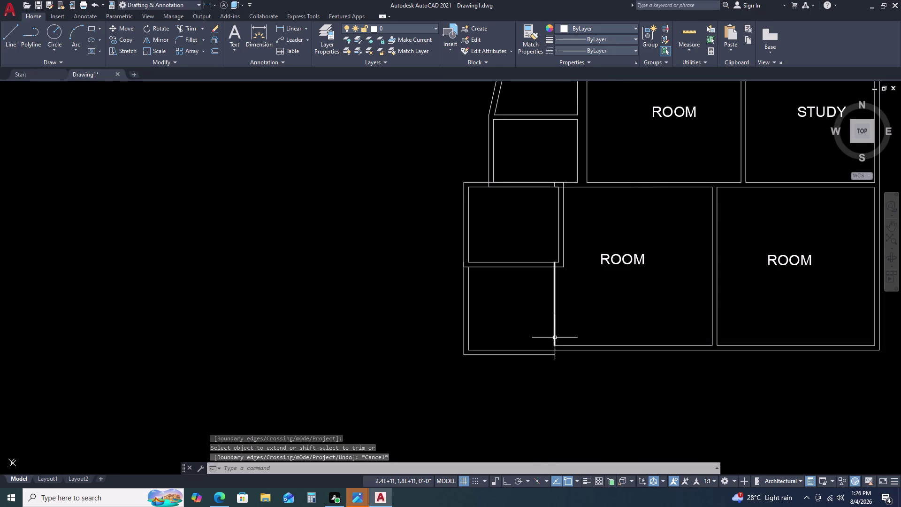
click(554, 337)
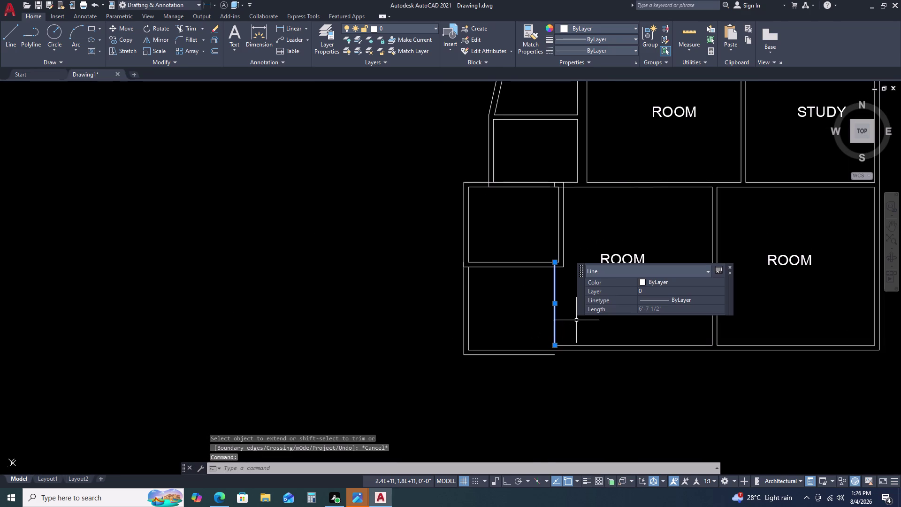
Offset a wall line 4.5 units toward the room to form a parallel wall.
key(o)
key(space)
text(4.5)
key(Return)
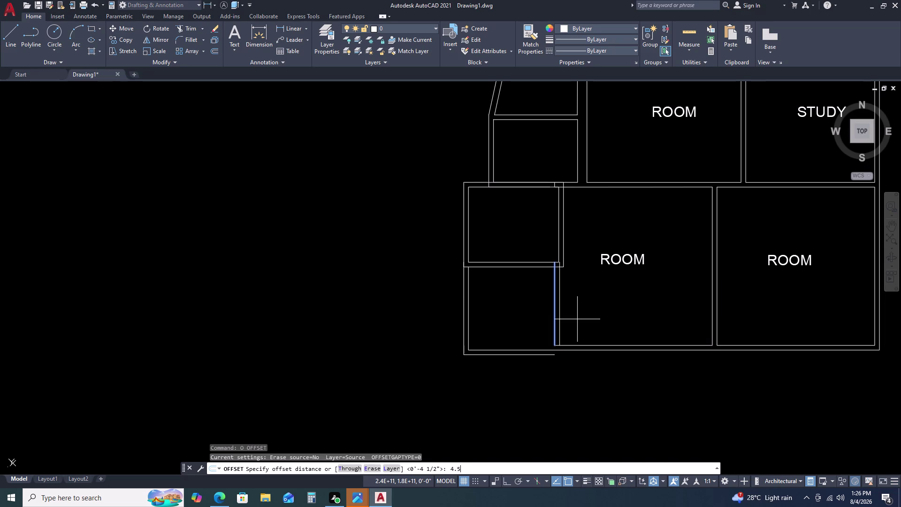
click(573, 320)
key(Escape)
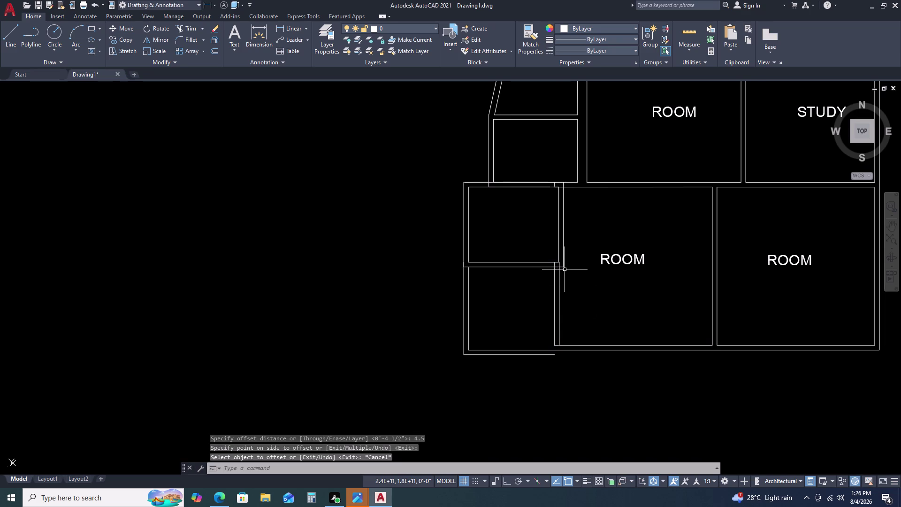
scroll(up, 3)
middle_click(556, 261)
middle_click(571, 267)
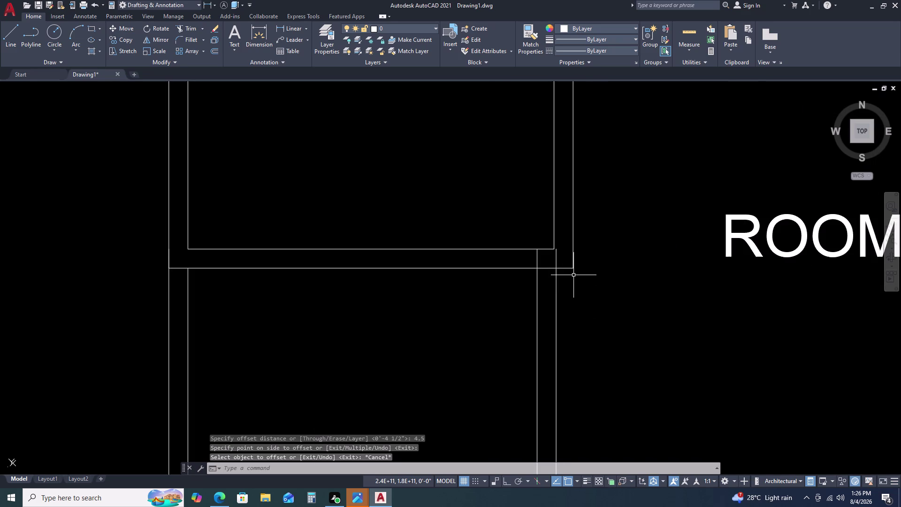
Trim the new wall's overhanging ends and the leftover stub at the junction.
text(TR)
key(space)
click(556, 256)
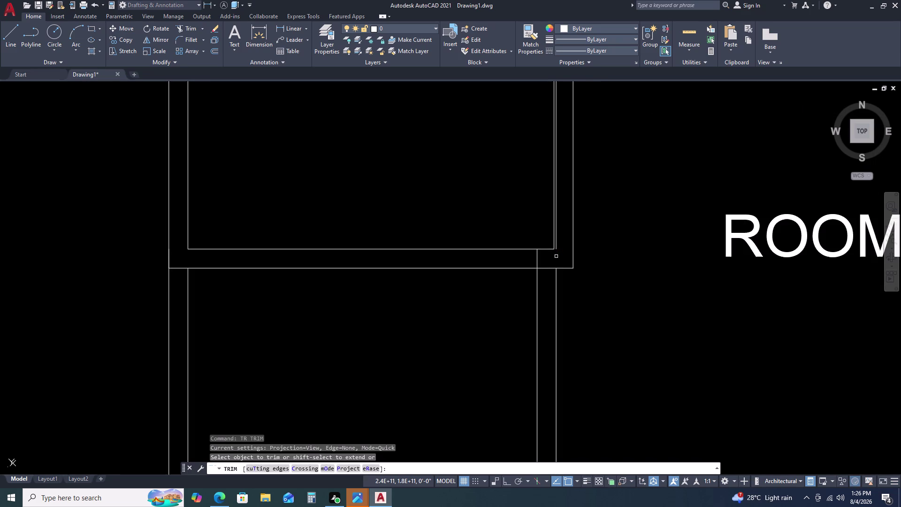
click(556, 248)
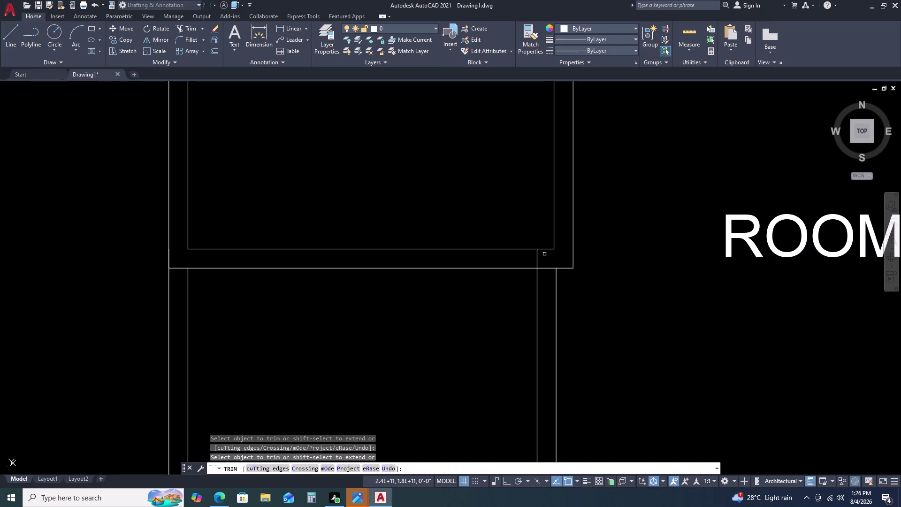
scroll(down, 3)
scroll(up, 3)
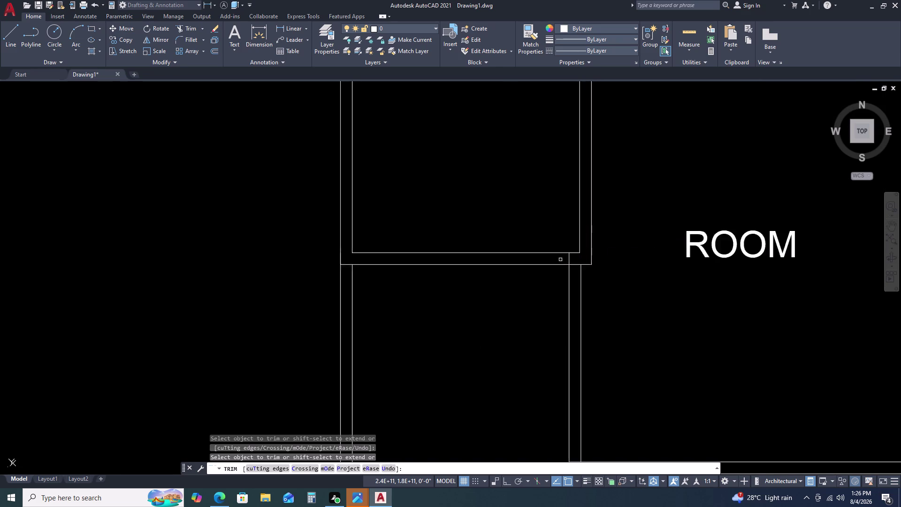
scroll(up, 3)
click(573, 254)
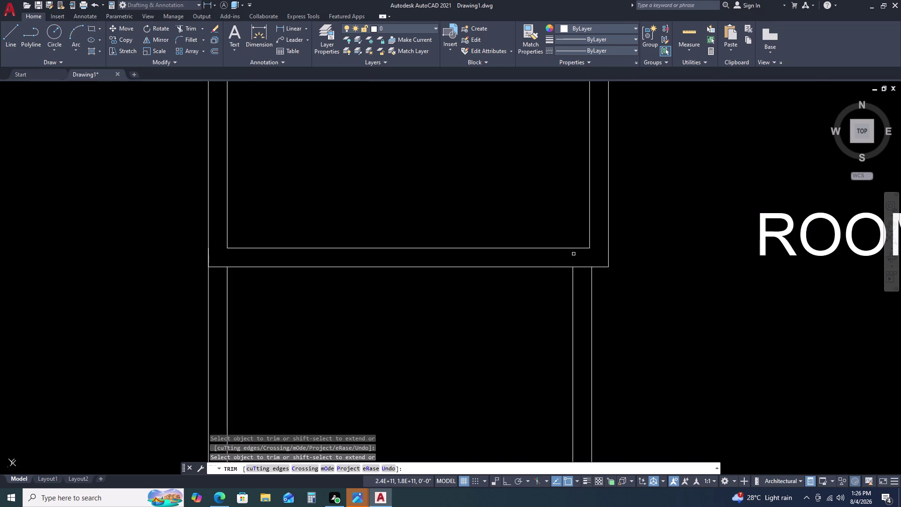
scroll(down, 3)
scroll(up, 3)
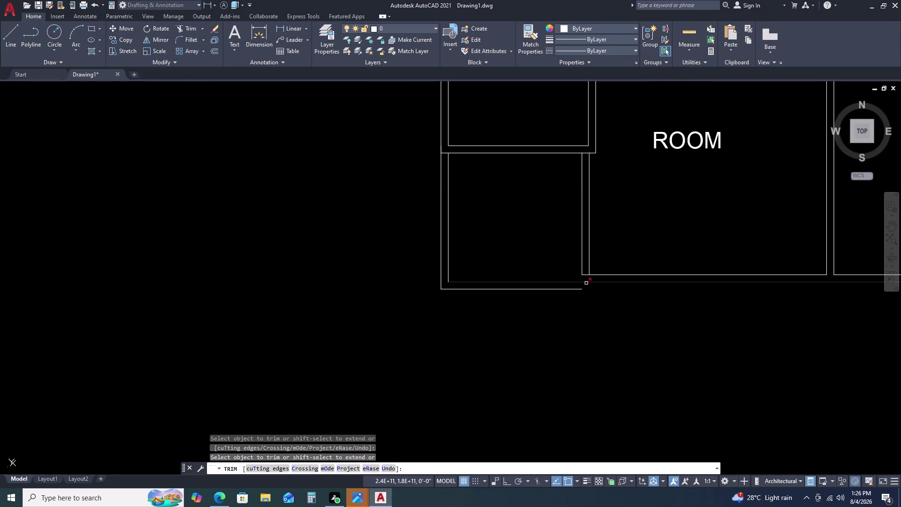
scroll(down, 3)
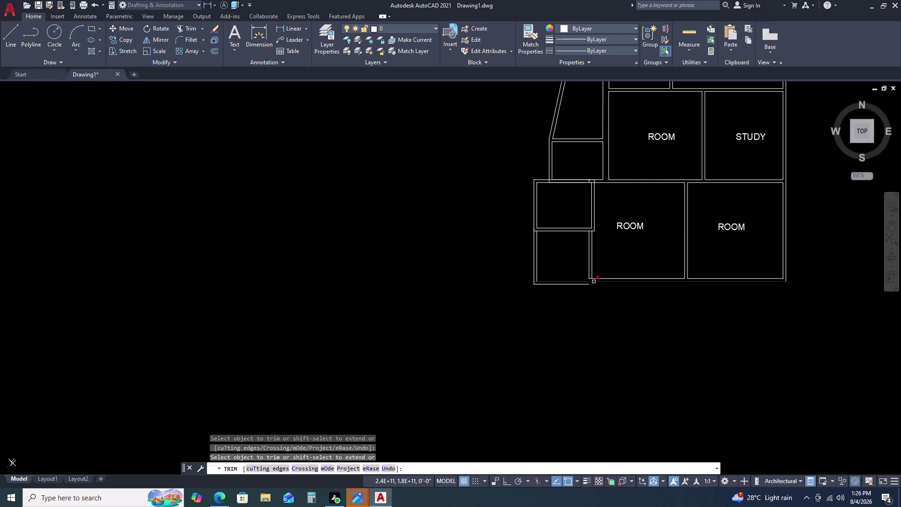
key(Escape)
Undo the earlier trims, erases, extend, explode and moves of the small room.
key(ctrl+z)
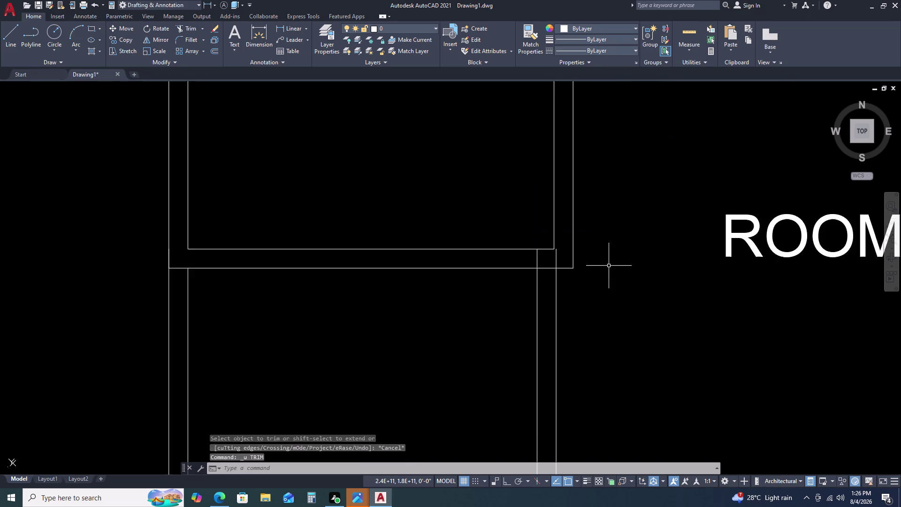
key(ctrl+z)
key(ctrl+z)
key(ctrl+z)
key(ctrl+z)
key(ctrl+z)
key(ctrl+z)
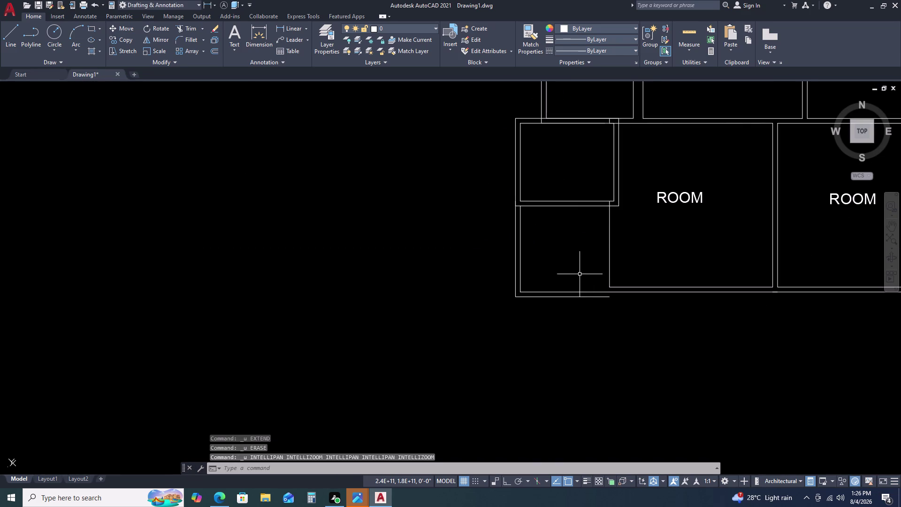
key(ctrl+z)
key(ctrl+z)
key(ctrl+z)
key(ctrl+z)
key(ctrl+z)
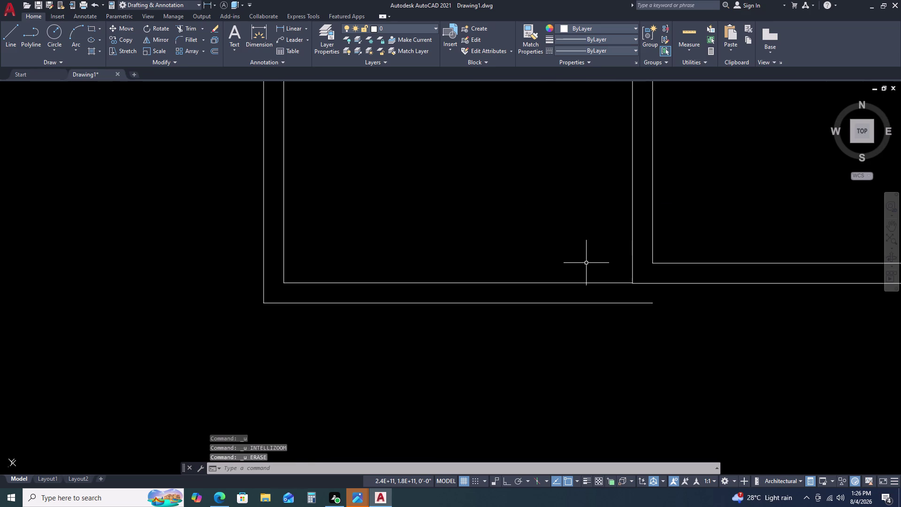
key(ctrl+z)
key(ctrl+z)
key(ctrl+z)
key(ctrl+z)
key(ctrl+z)
key(ctrl+z)
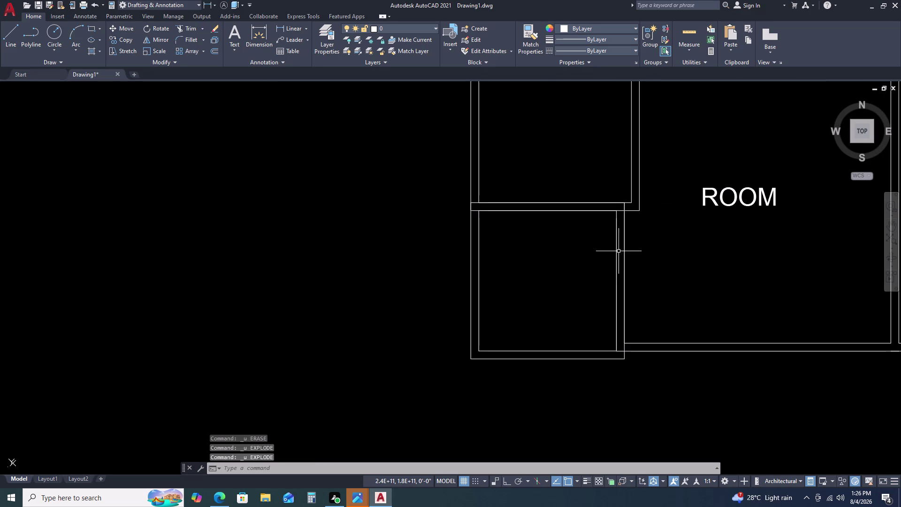
key(ctrl+z)
key(ctrl+z)
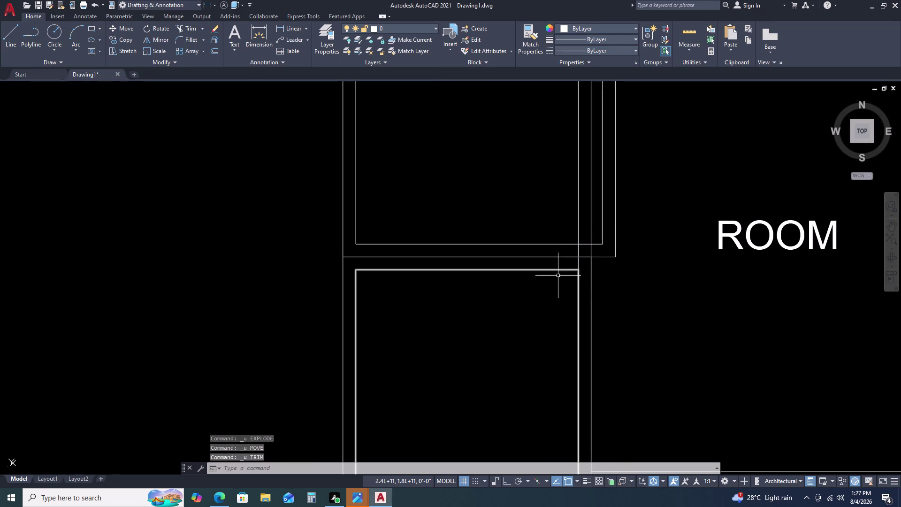
key(ctrl+z)
key(ctrl+z)
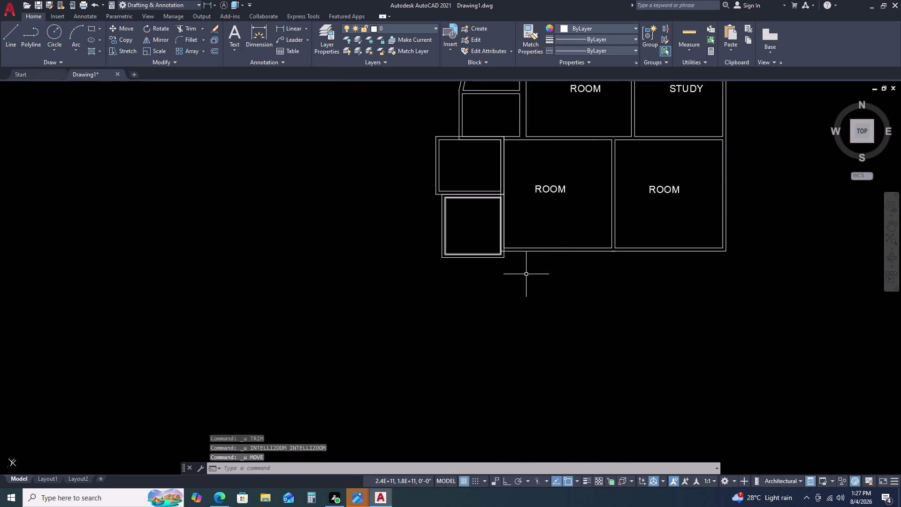
Cancel pending commands and window-select both outlines of the square room to move.
key(Escape)
key(Escape)
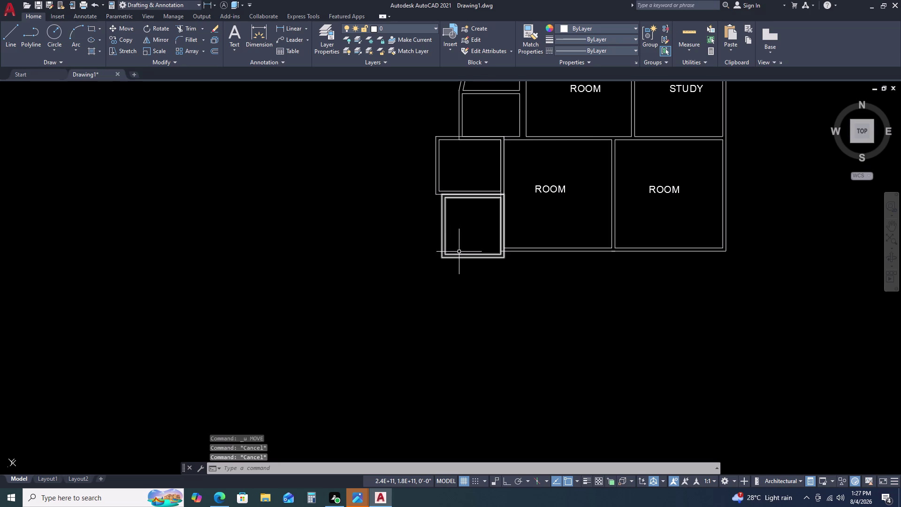
key(Escape)
click(453, 220)
click(430, 239)
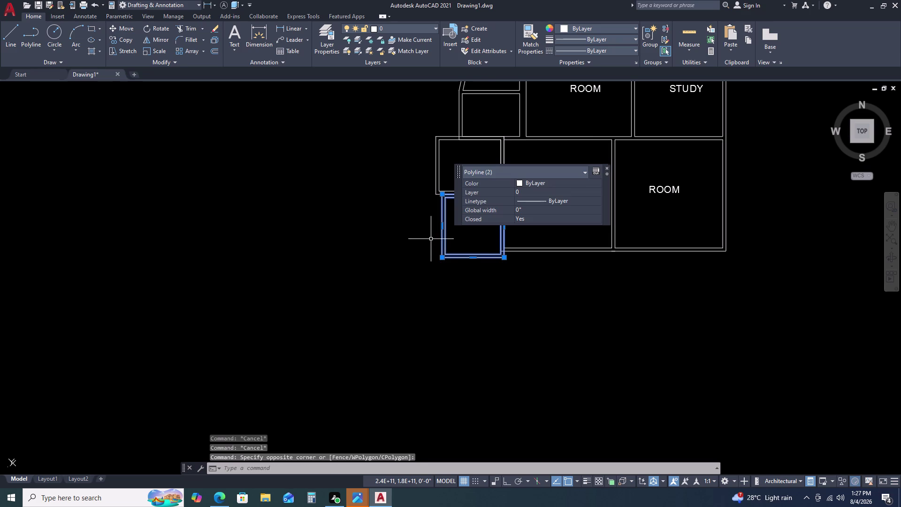
text(M)
key(space)
Move the square room left, away from the plan into empty space.
click(492, 284)
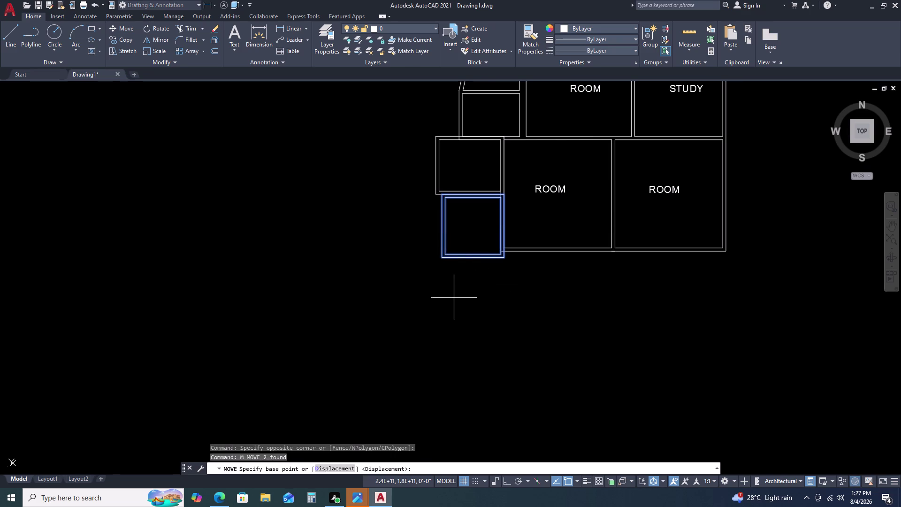
click(438, 277)
click(379, 293)
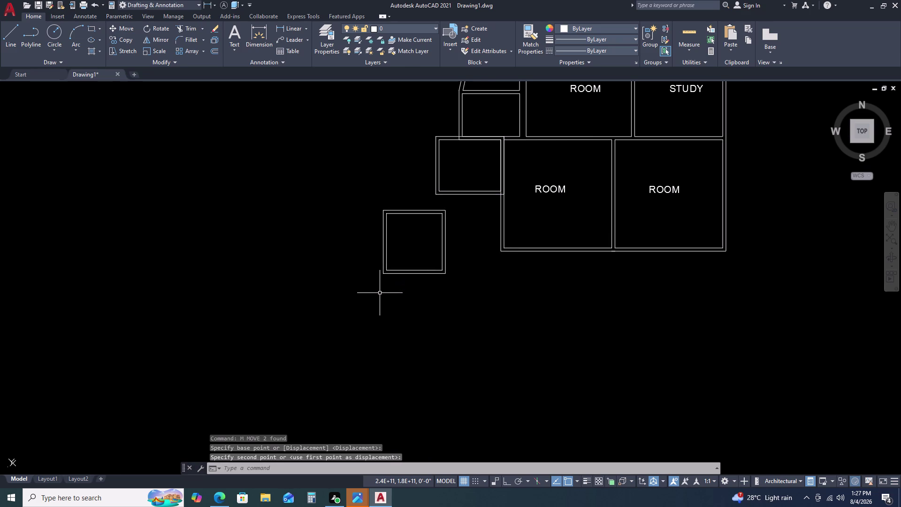
scroll(up, 3)
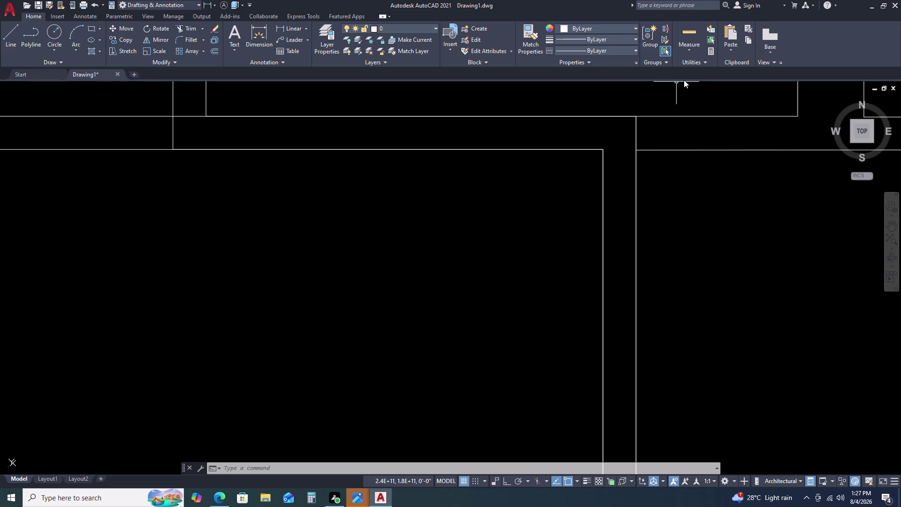
scroll(down, 3)
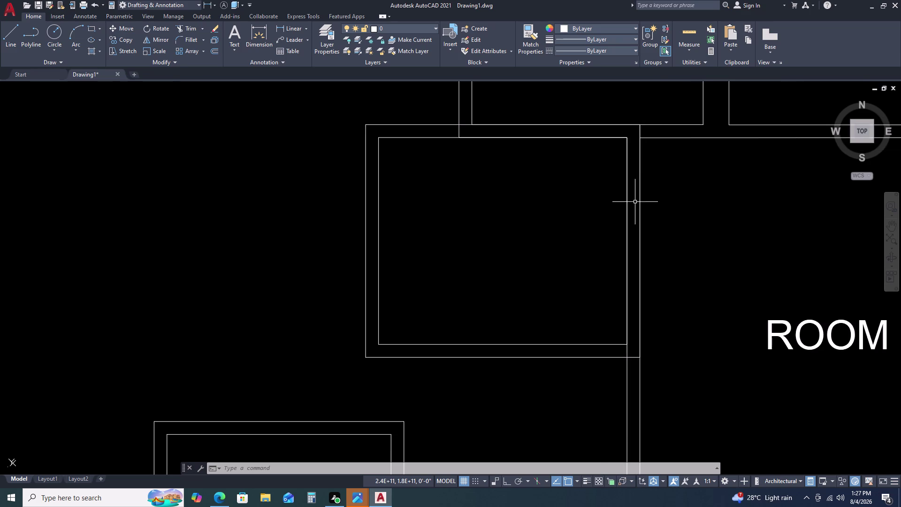
scroll(down, 3)
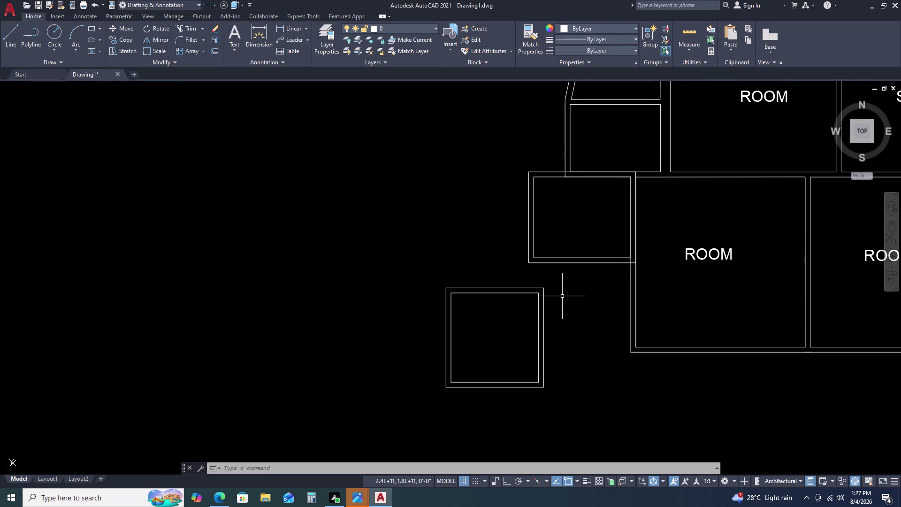
Reselect both outlines of the square room, then cancel the new move.
click(552, 277)
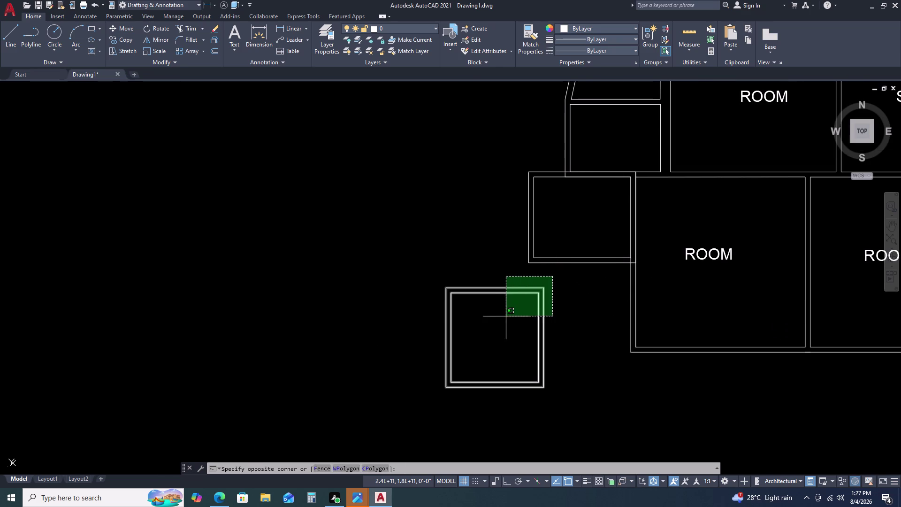
click(499, 309)
middle_drag(580, 382, 570, 359)
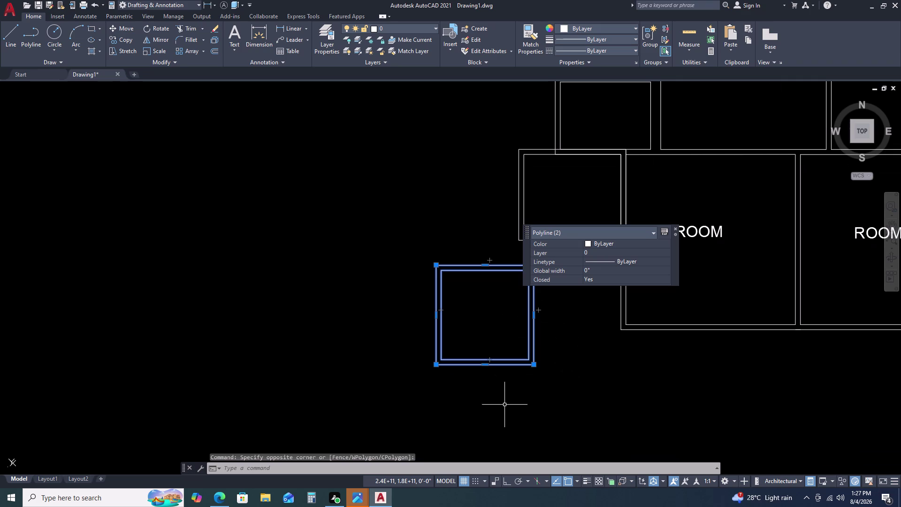
text(M)
key(space)
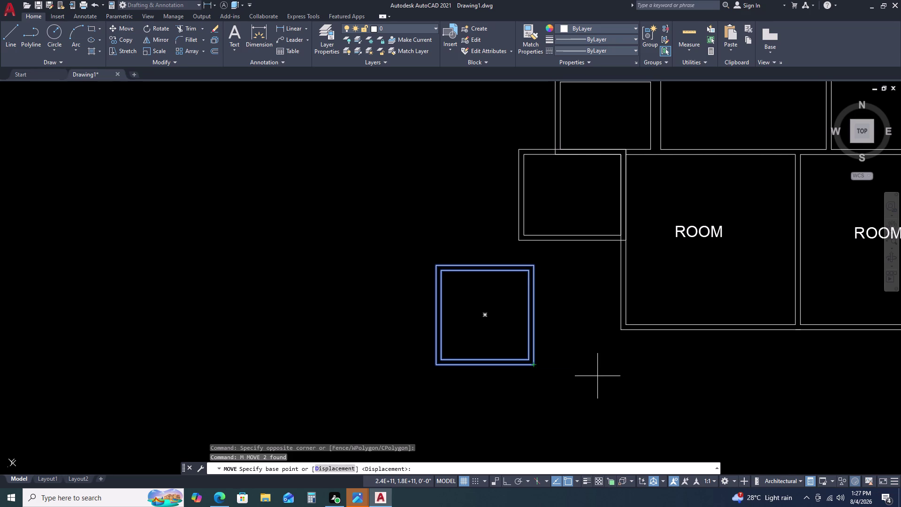
key(Escape)
Draw a short line from the inner wall corner down to the outer wall corner.
key(l)
key(space)
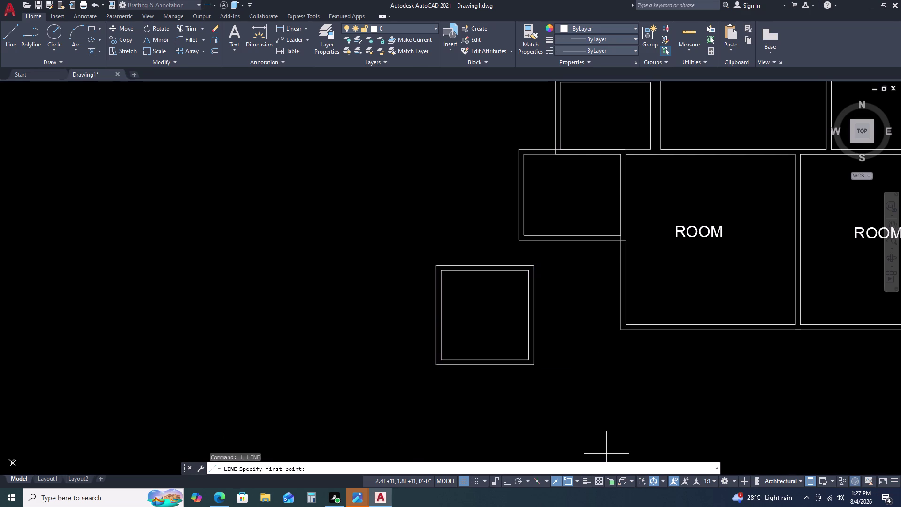
scroll(up, 3)
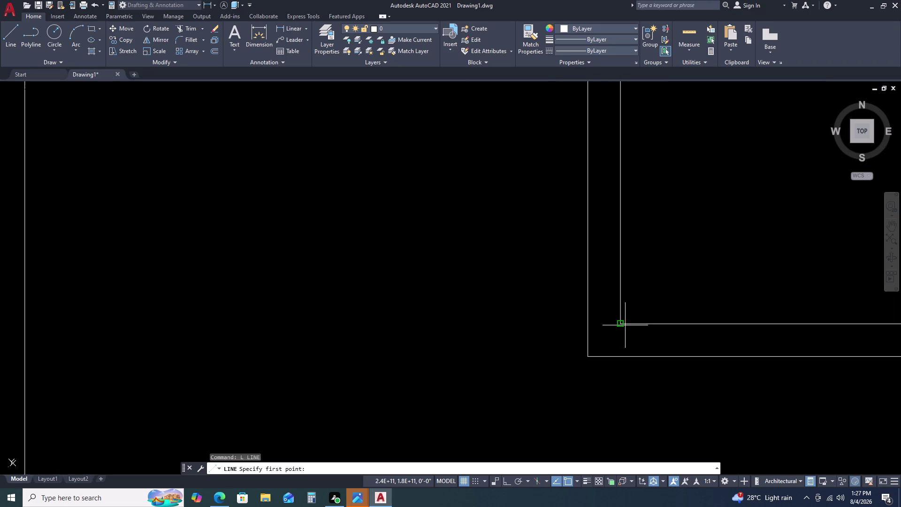
click(621, 323)
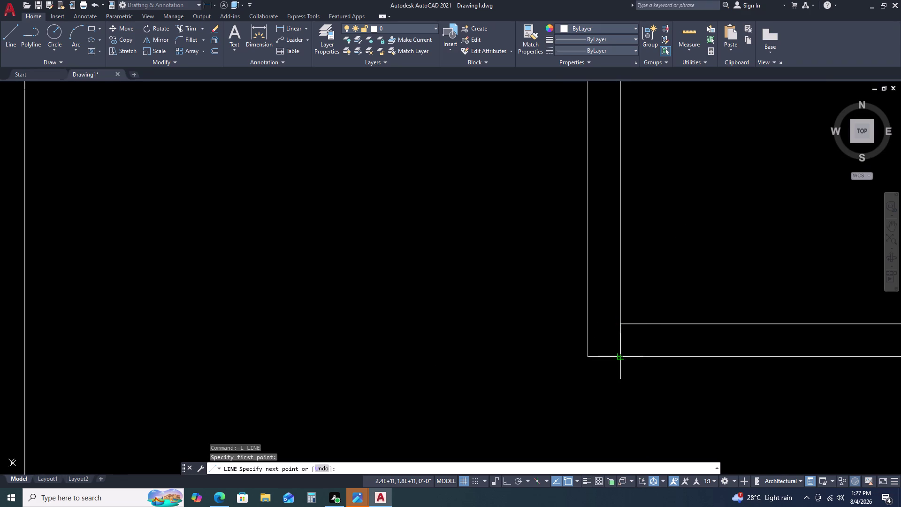
click(620, 358)
key(Escape)
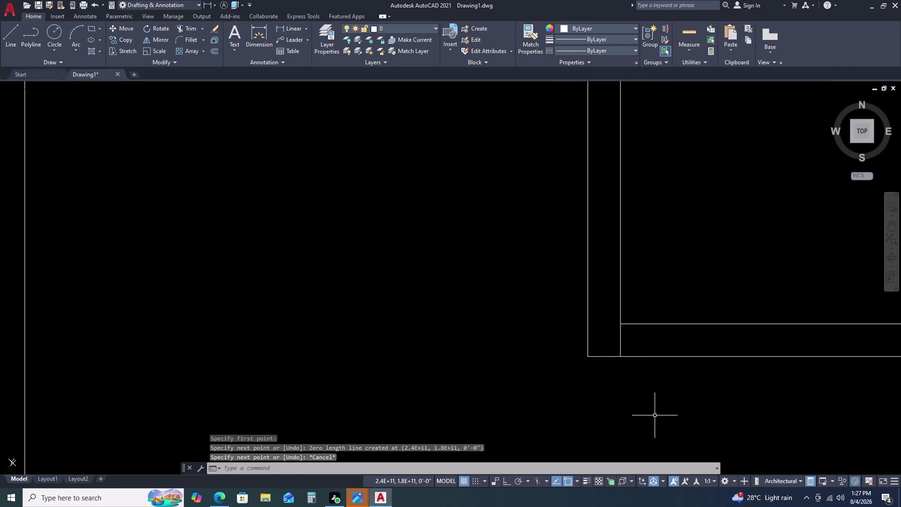
Move the small square room so its lower-right outer corner snaps to the plan's wall corner.
scroll(down, 3)
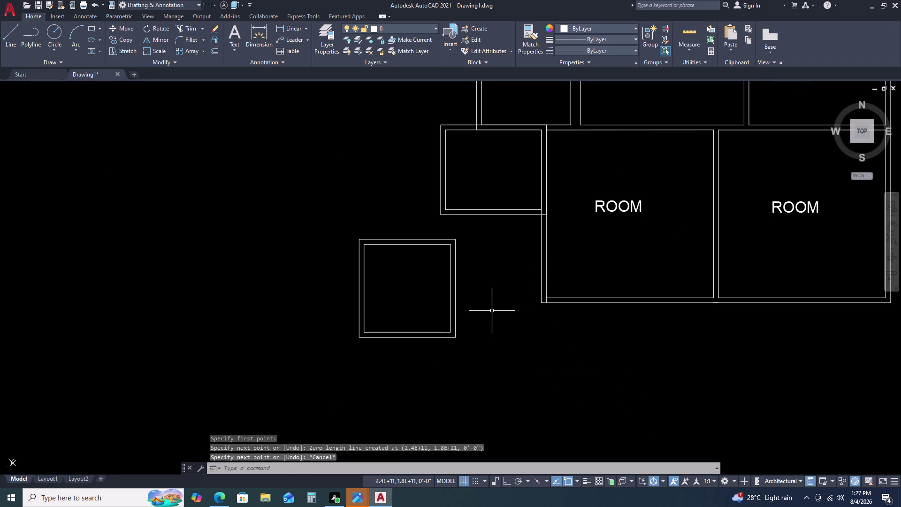
click(474, 346)
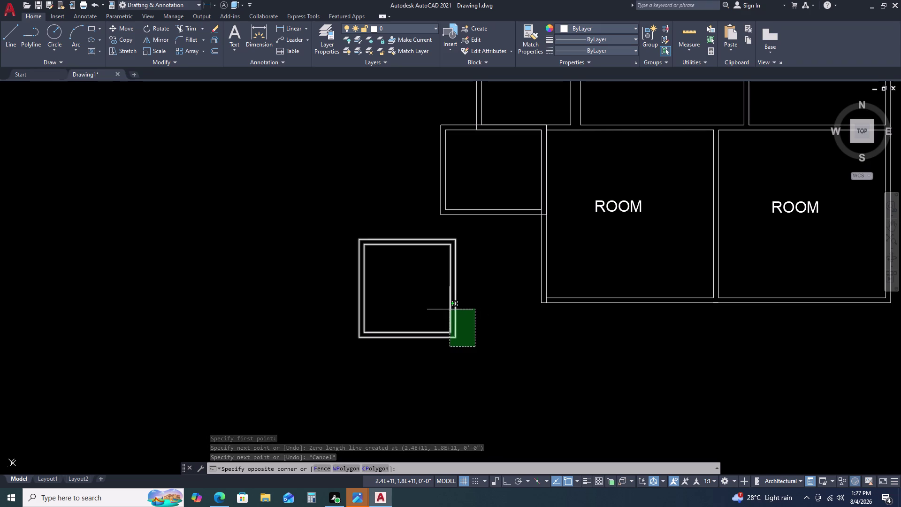
click(445, 310)
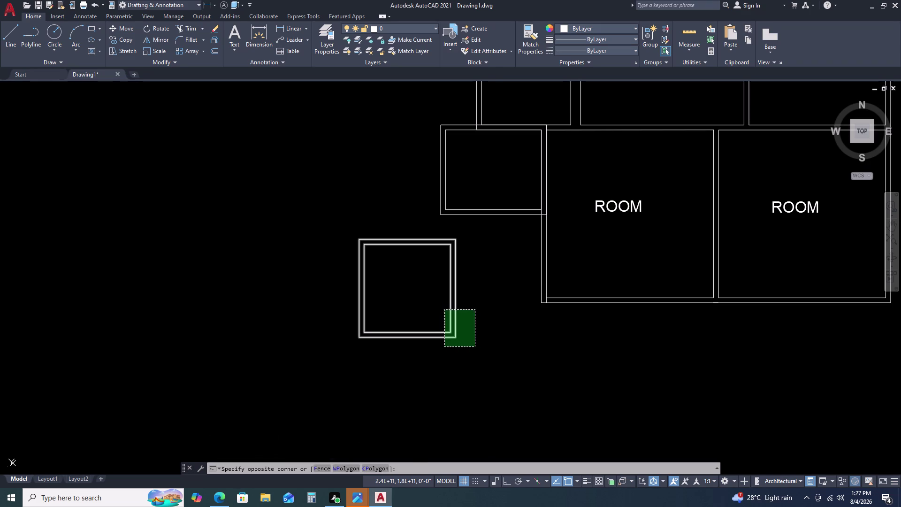
text(M)
key(space)
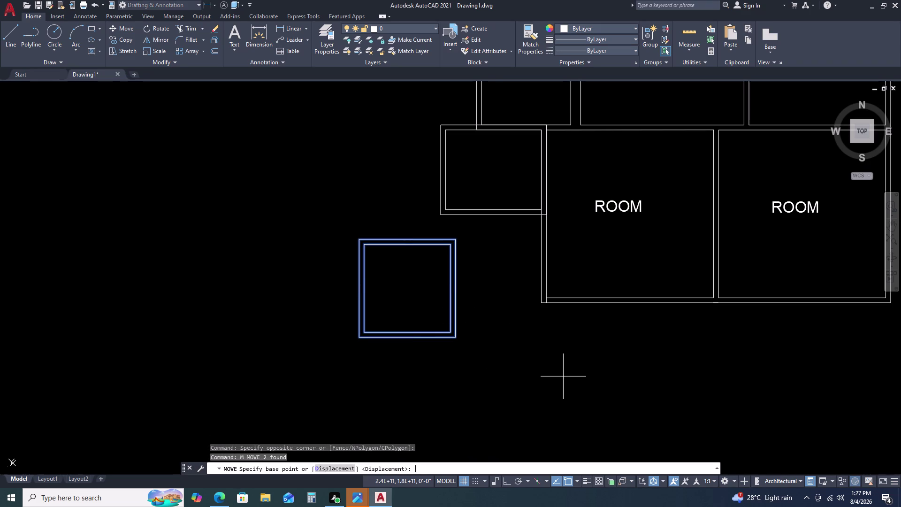
click(457, 338)
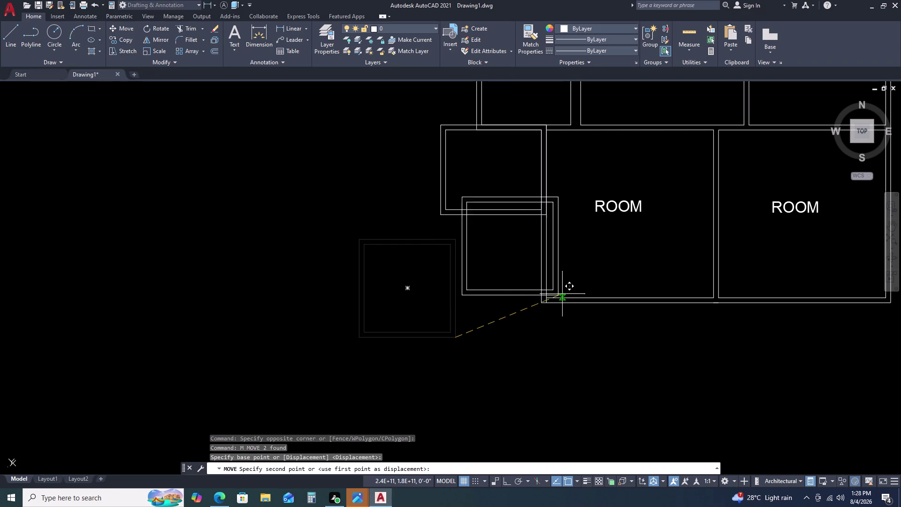
scroll(up, 3)
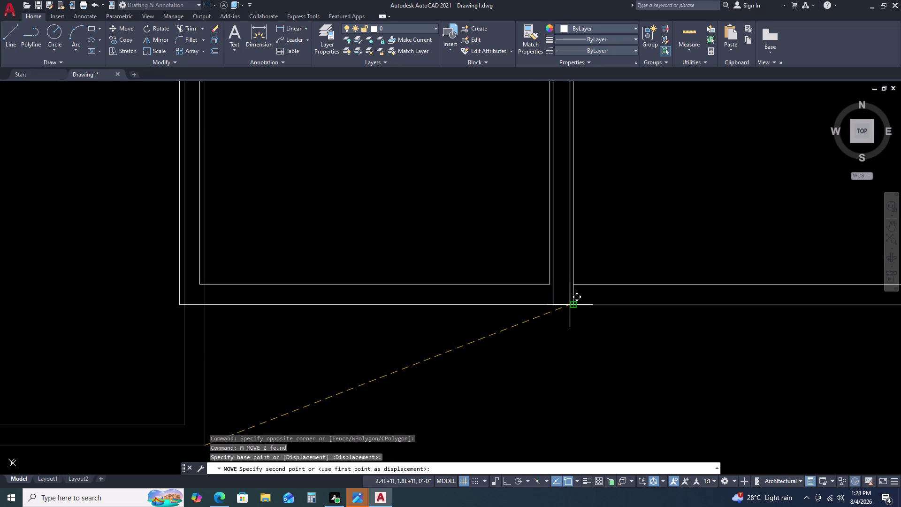
click(574, 305)
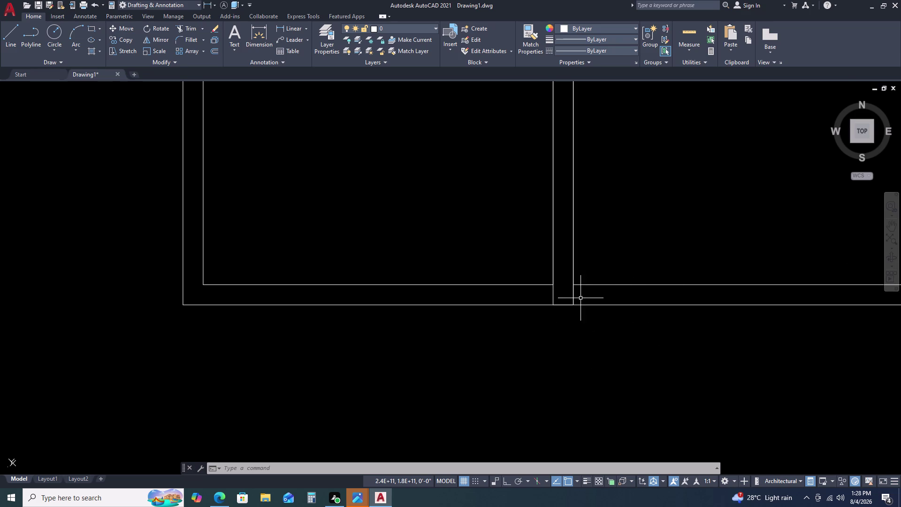
scroll(down, 3)
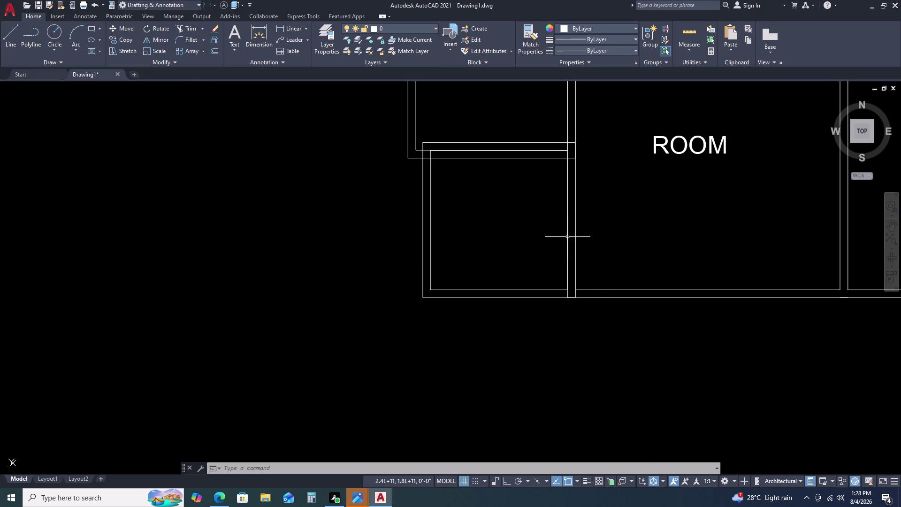
Select the small room's two outlines and move it to a new spot near the adjacent room.
click(558, 141)
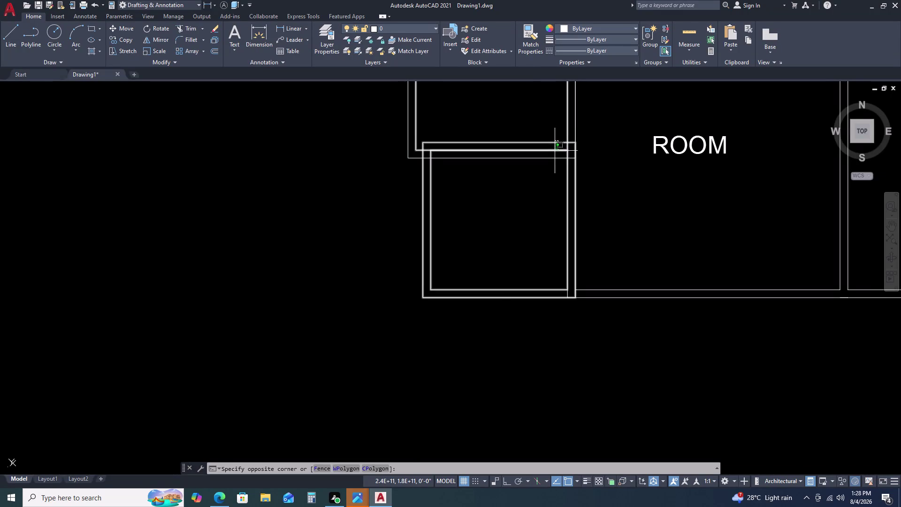
click(555, 151)
key(Escape)
click(567, 175)
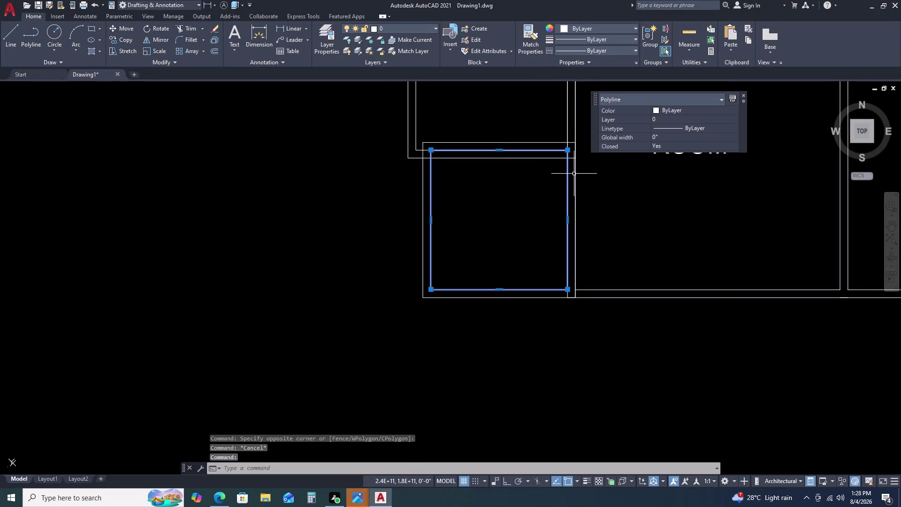
click(574, 173)
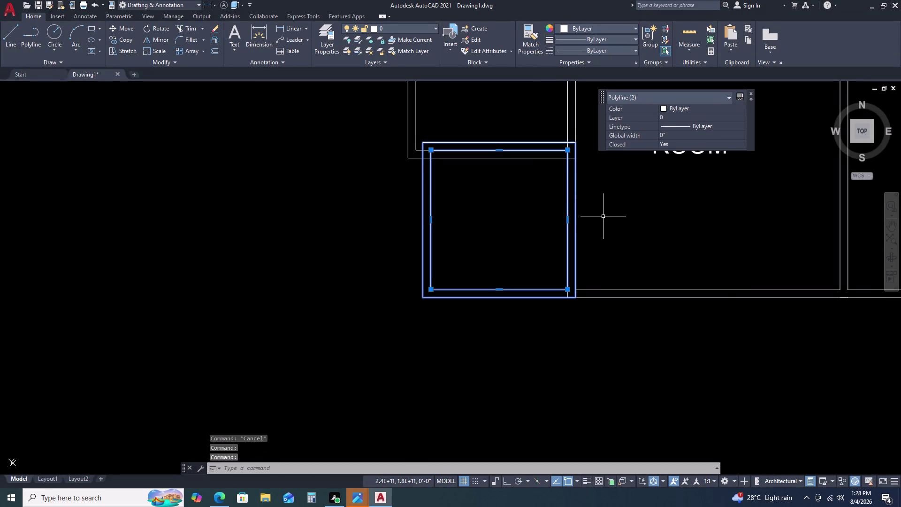
text(M)
key(space)
click(576, 142)
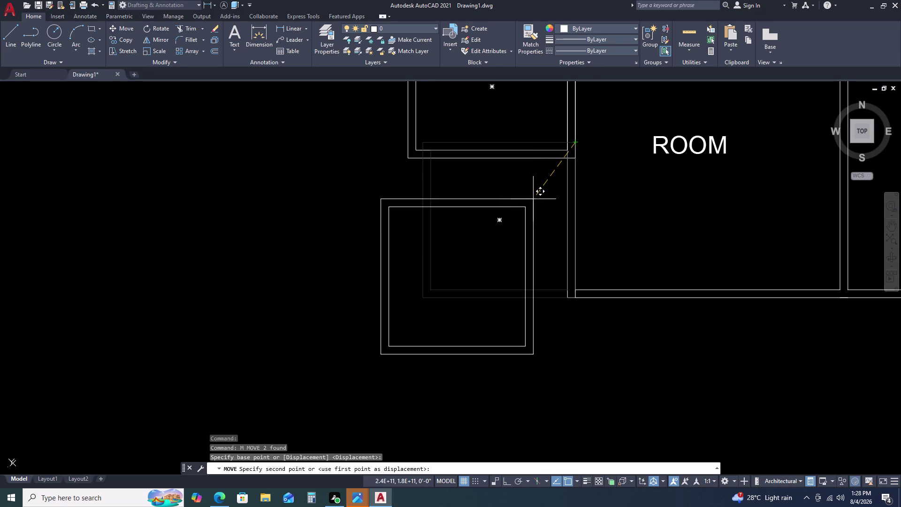
scroll(down, 3)
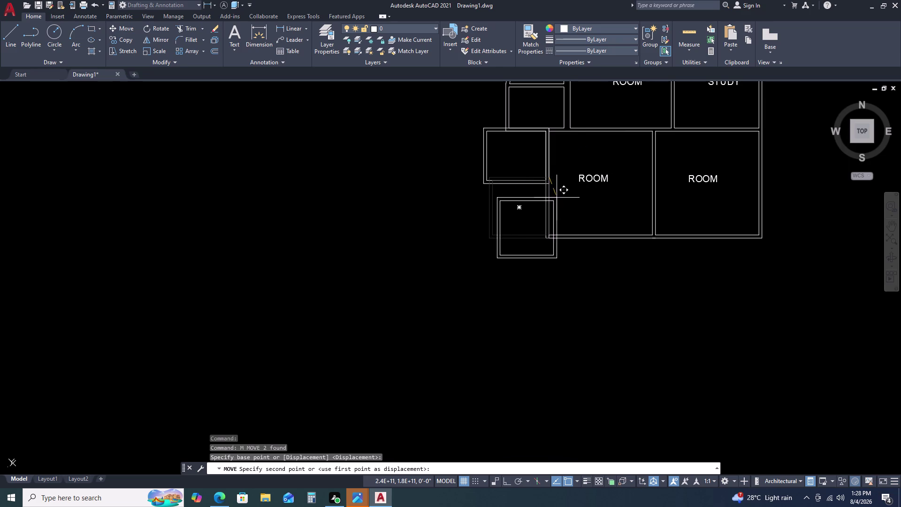
scroll(up, 3)
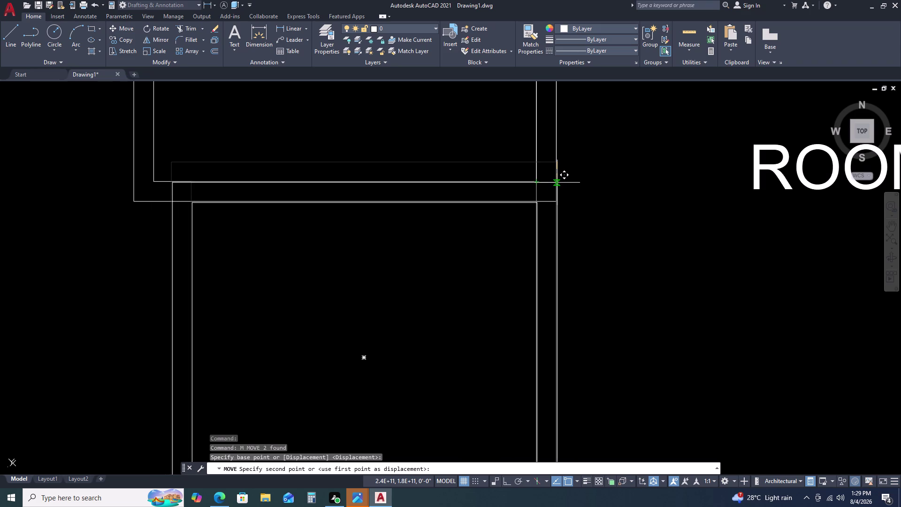
scroll(down, 3)
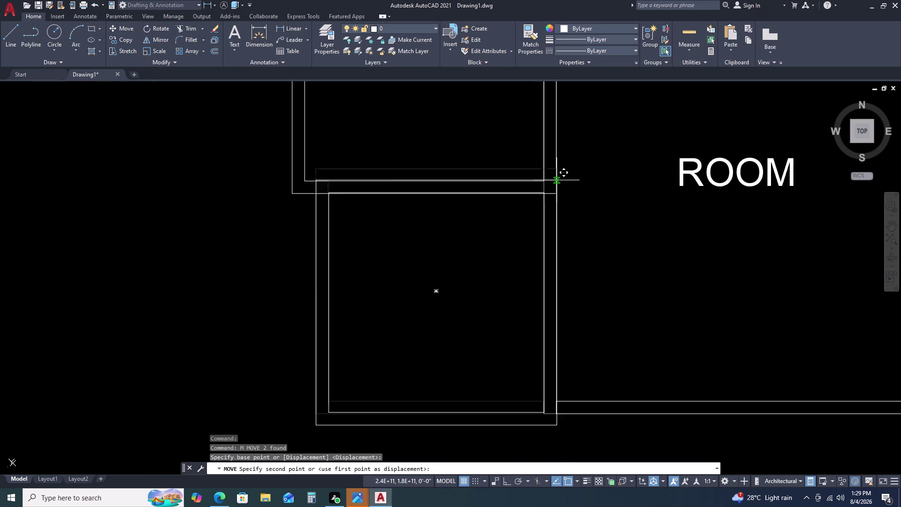
scroll(down, 3)
click(519, 206)
Try moving the small room again from its top-right corner, then cancel the move.
click(530, 207)
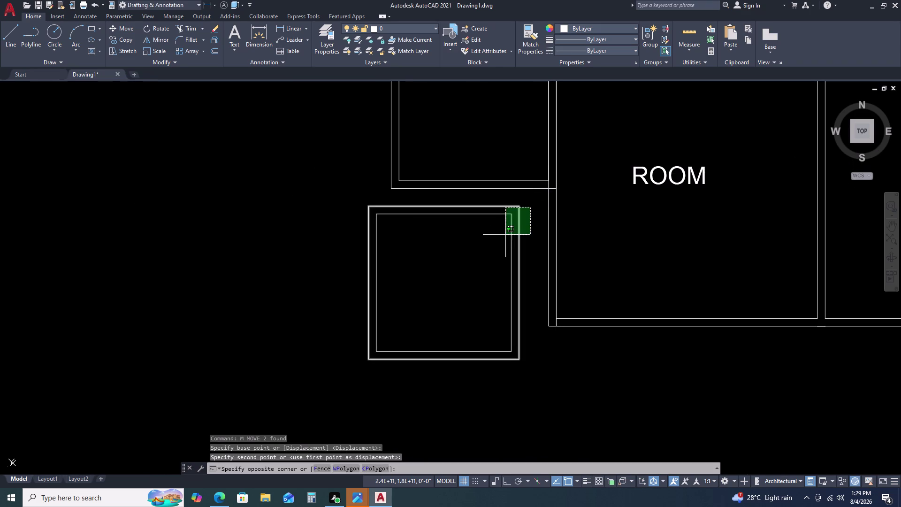
click(505, 238)
key(m)
key(space)
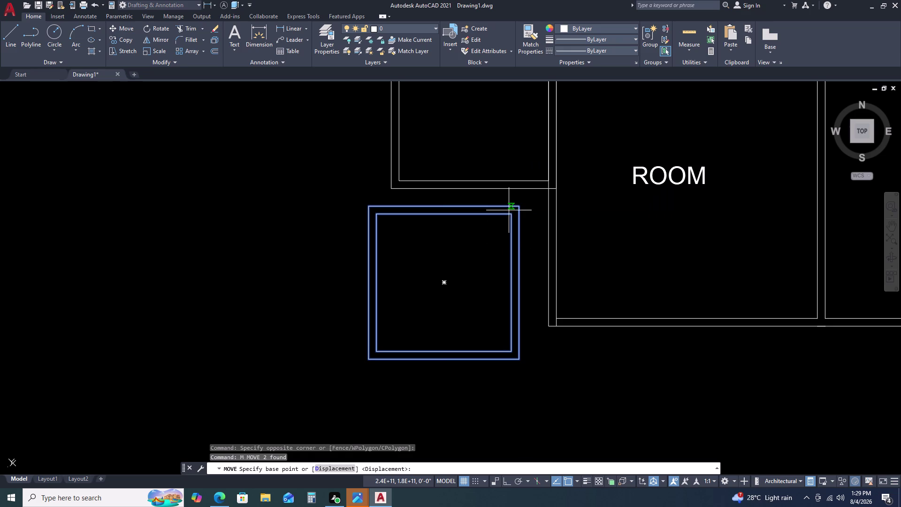
click(509, 213)
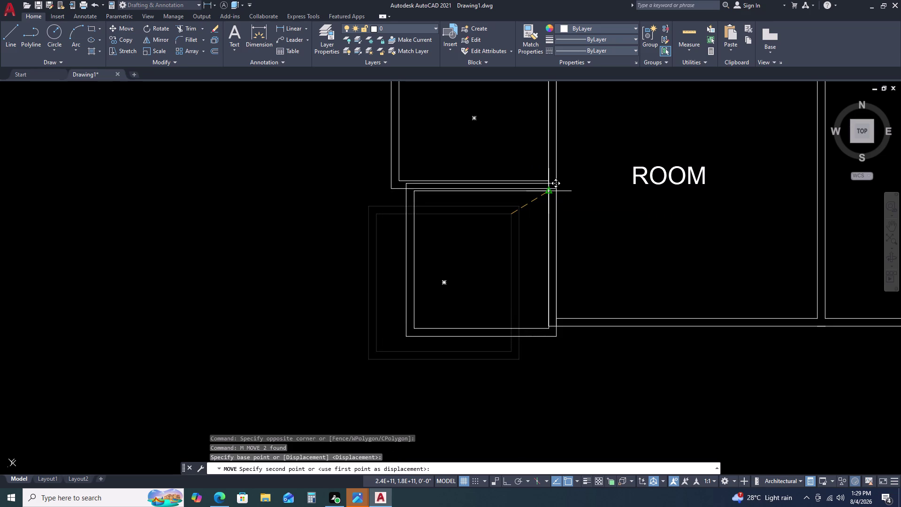
scroll(up, 3)
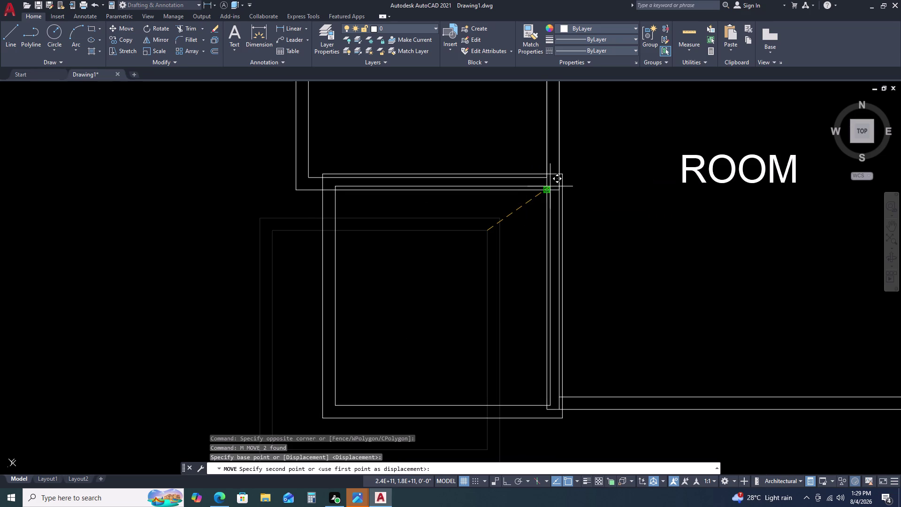
key(Escape)
Reselect the room and try moving it from its inner bottom-right corner, then cancel.
drag(521, 269, 516, 269)
click(470, 266)
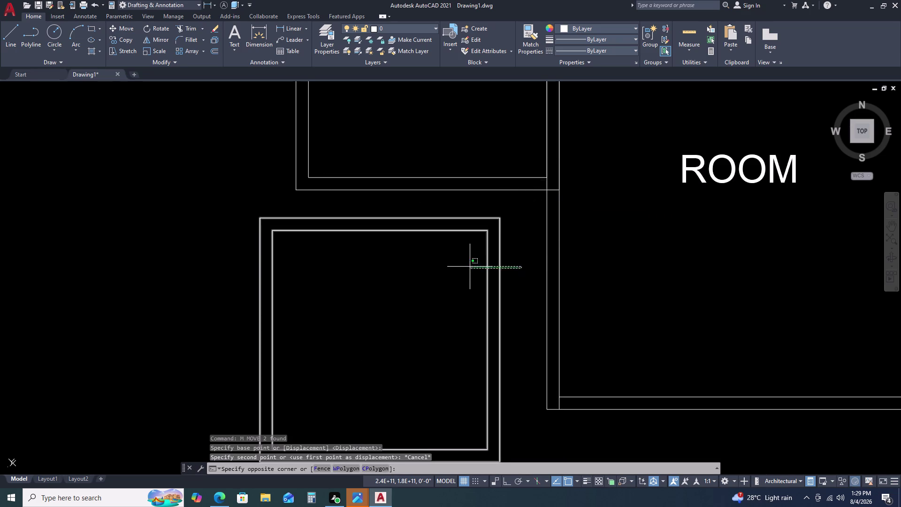
scroll(down, 3)
scroll(up, 3)
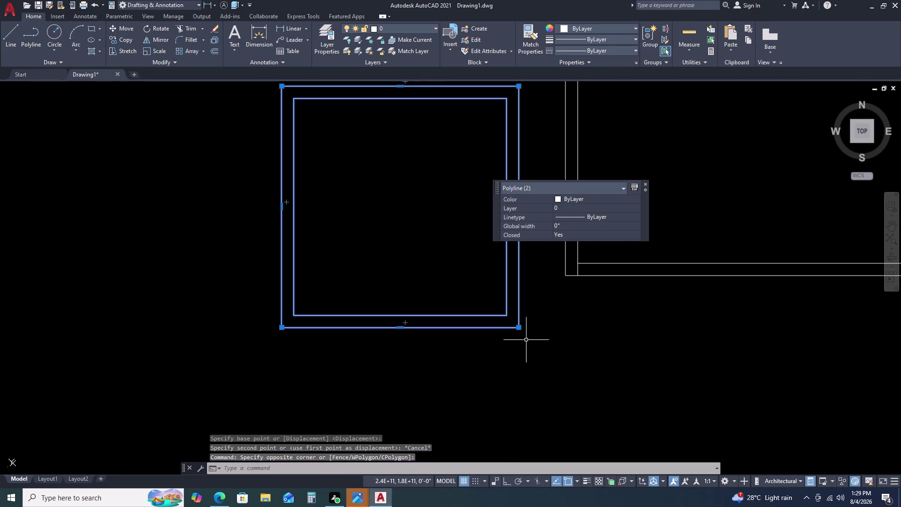
text(M)
key(space)
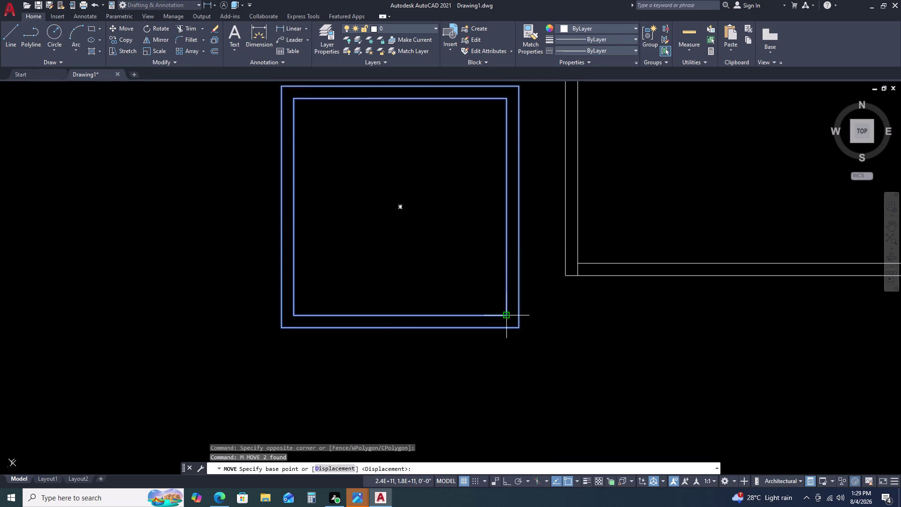
click(505, 316)
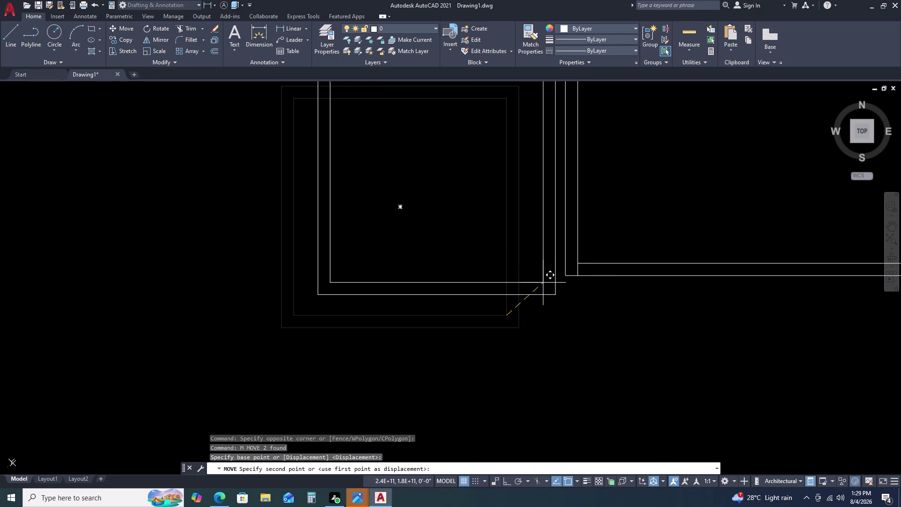
key(Escape)
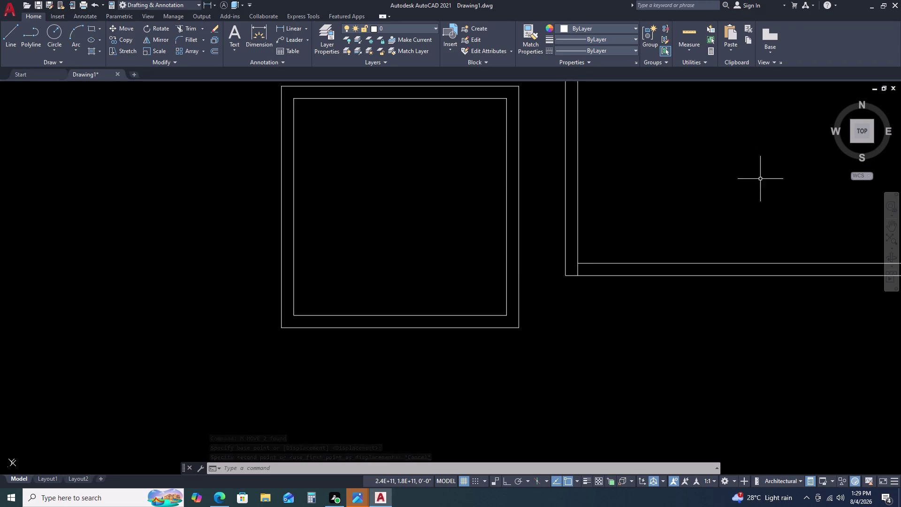
click(531, 320)
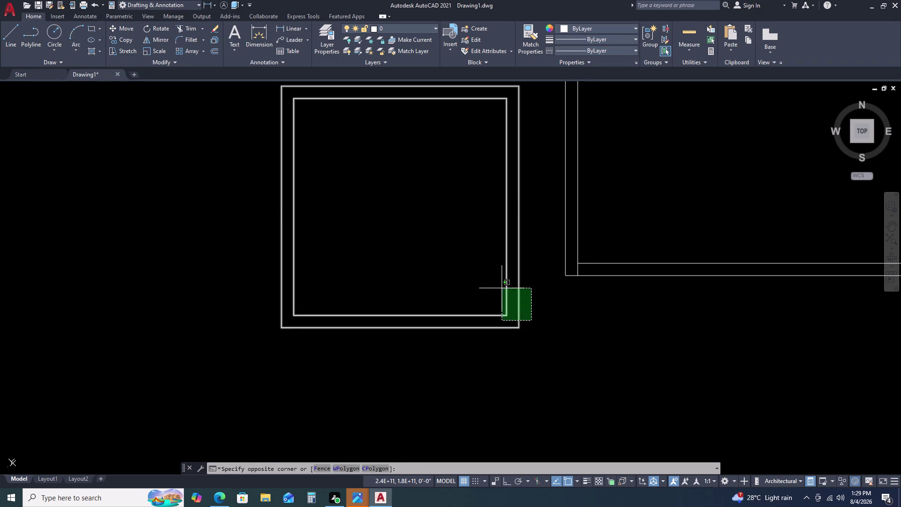
Move the small room by its outer bottom-right corner onto the wall corner beside ROOM.
click(502, 288)
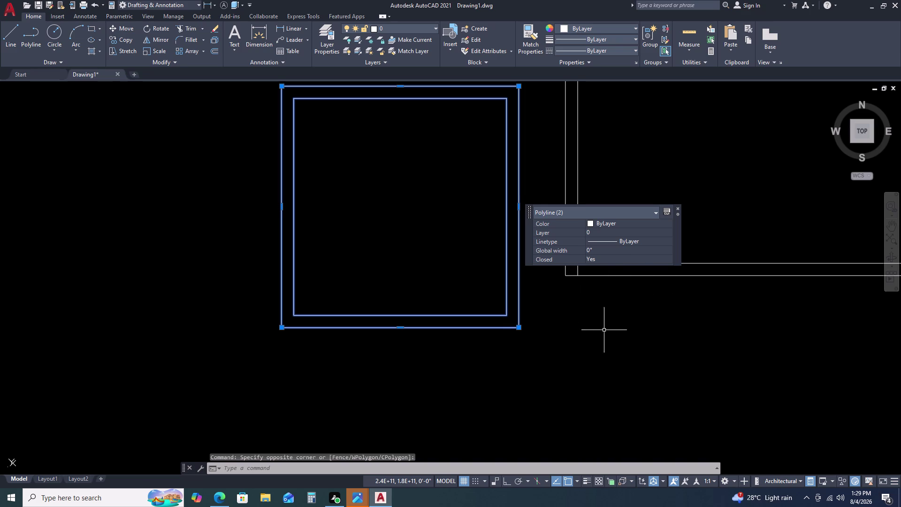
key(m)
key(space)
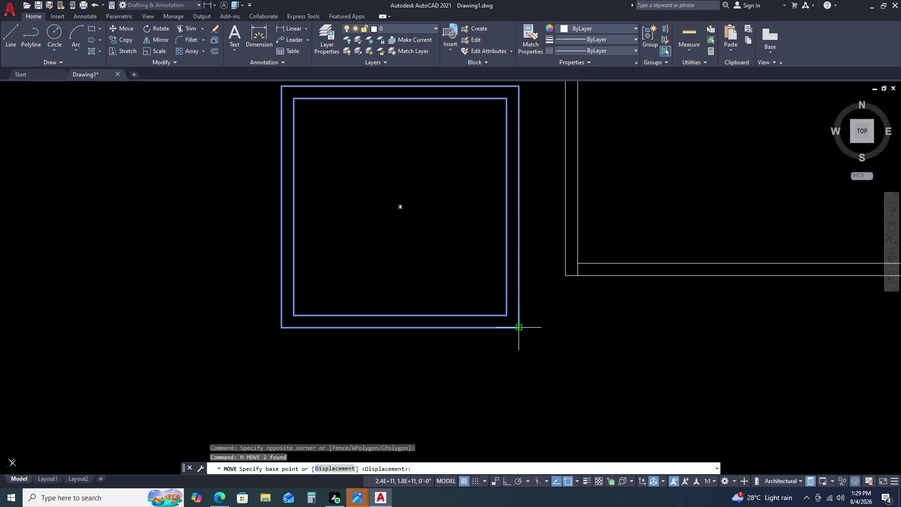
click(521, 326)
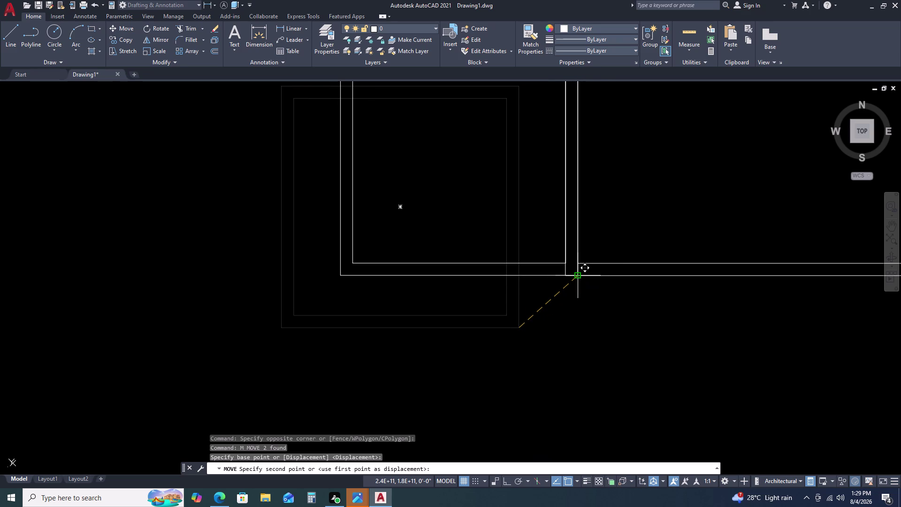
click(579, 277)
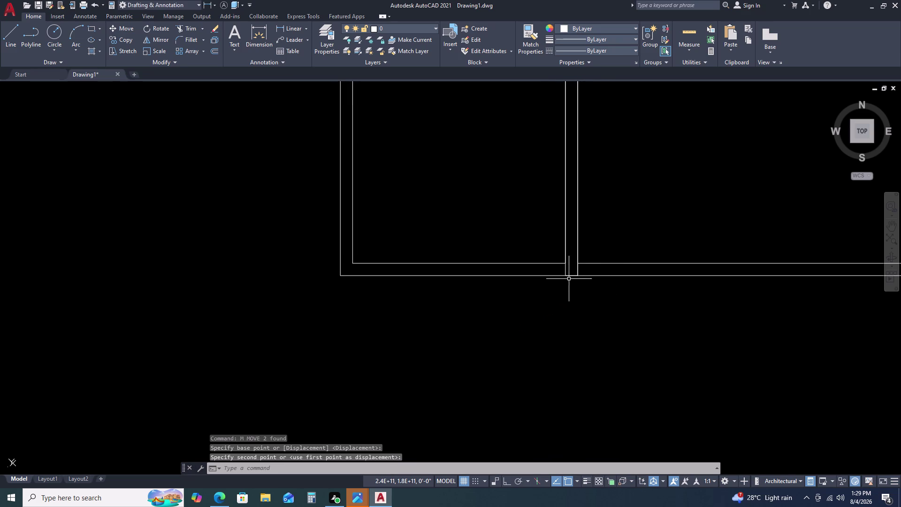
scroll(up, 3)
scroll(up, 3)
scroll(down, 3)
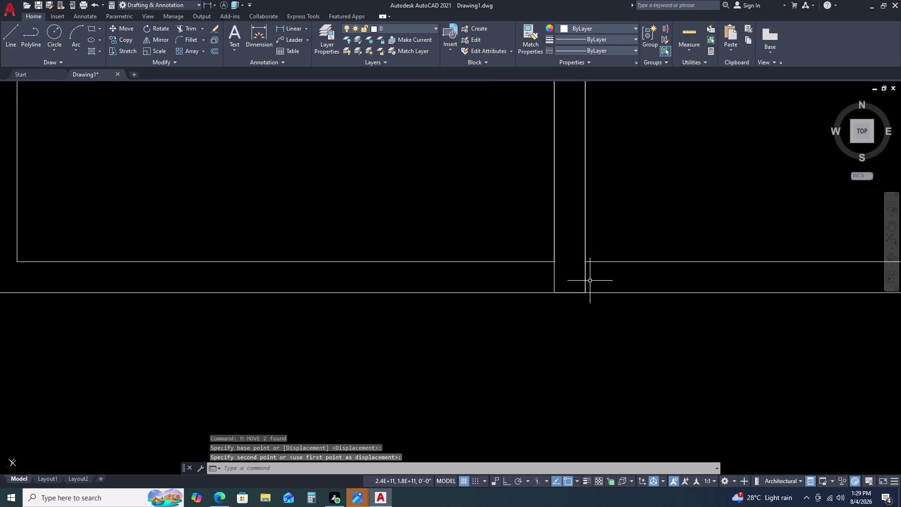
scroll(down, 3)
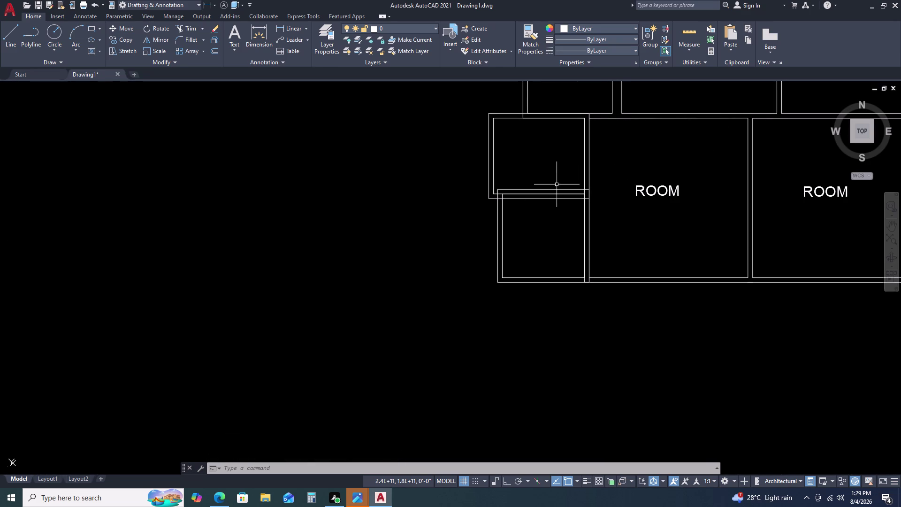
scroll(down, 3)
scroll(down, 3)
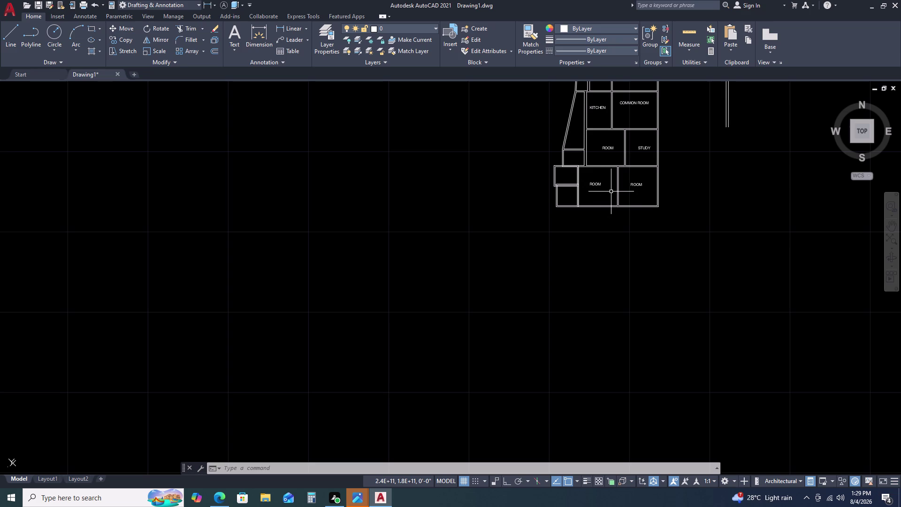
key(Escape)
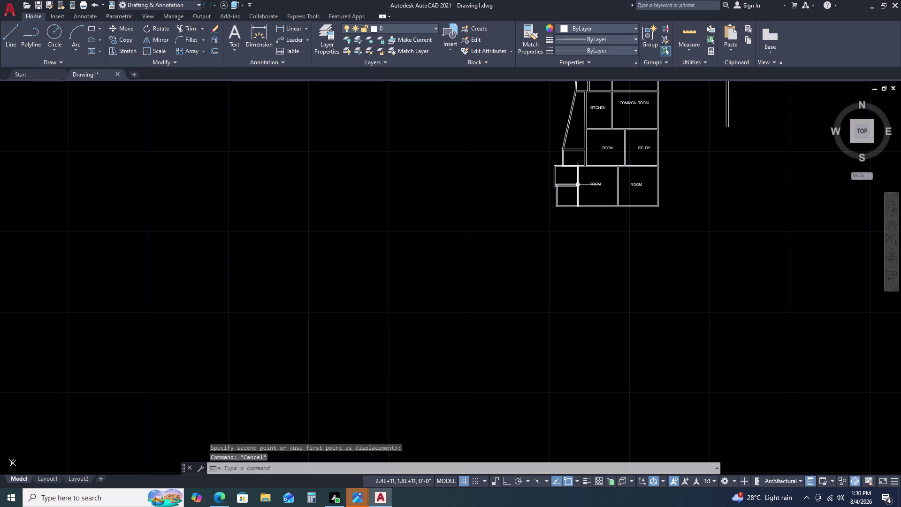
click(282, 22)
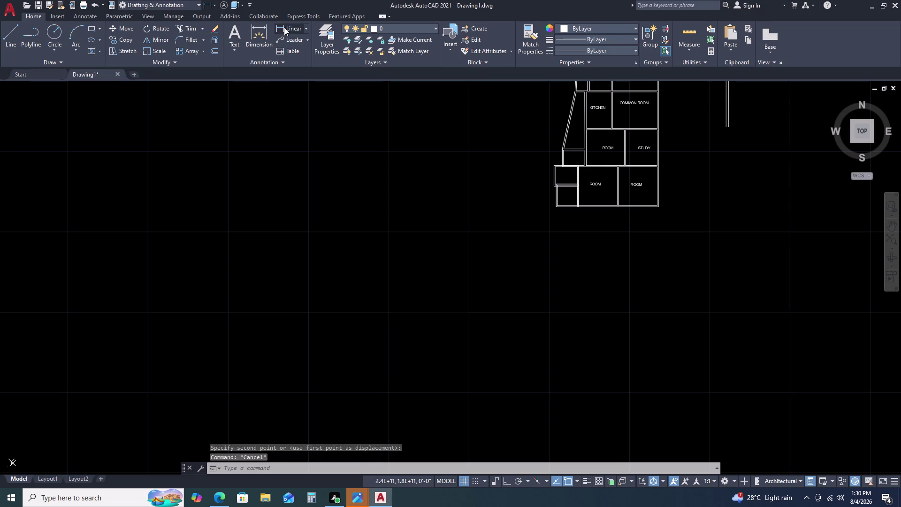
click(284, 27)
scroll(up, 3)
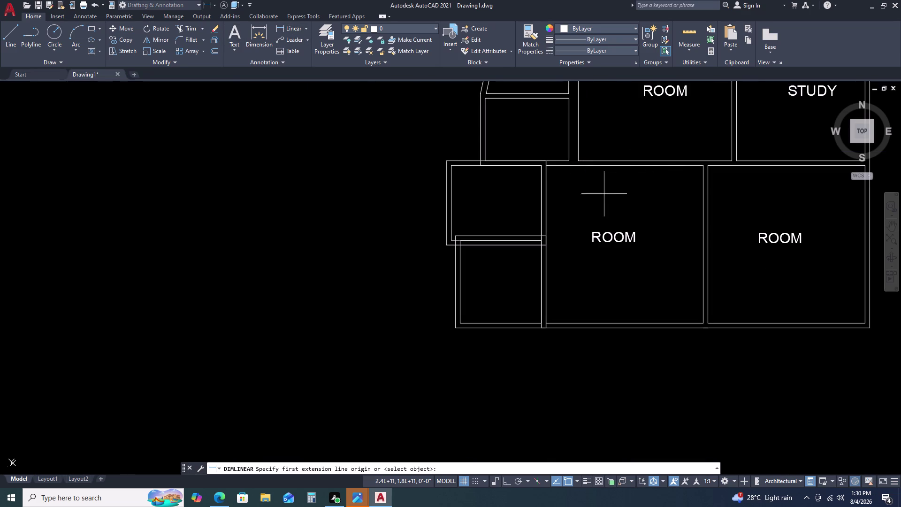
scroll(up, 3)
scroll(down, 3)
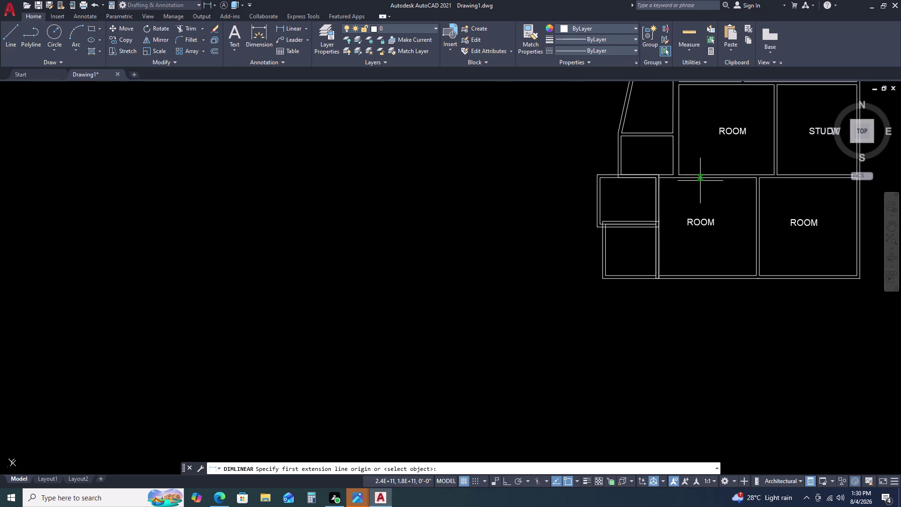
click(757, 180)
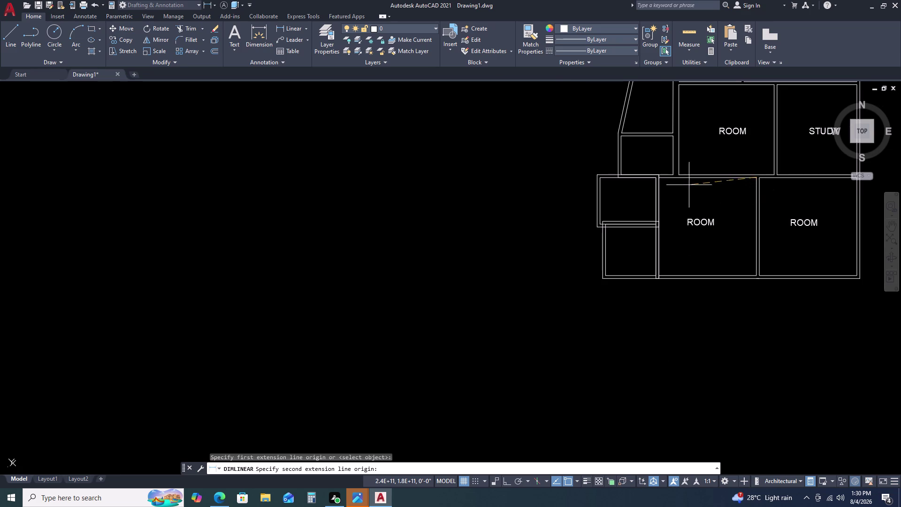
scroll(up, 3)
click(651, 179)
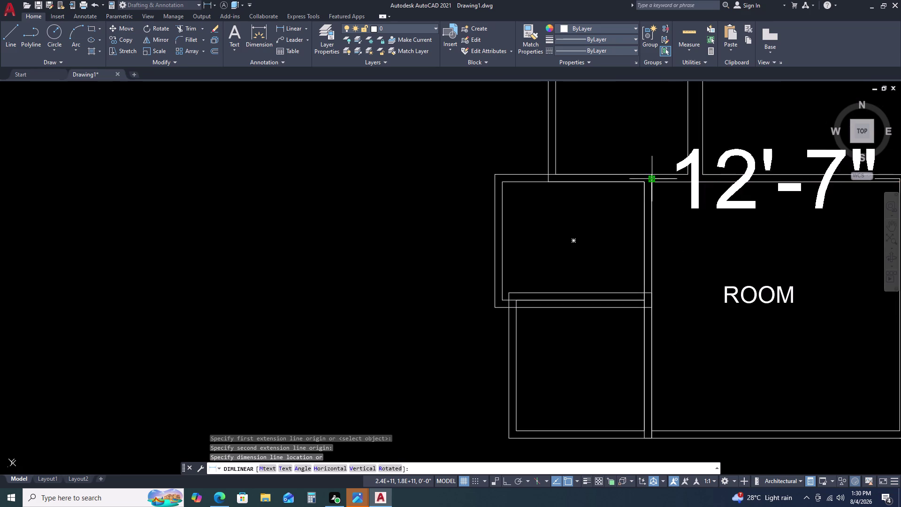
scroll(down, 3)
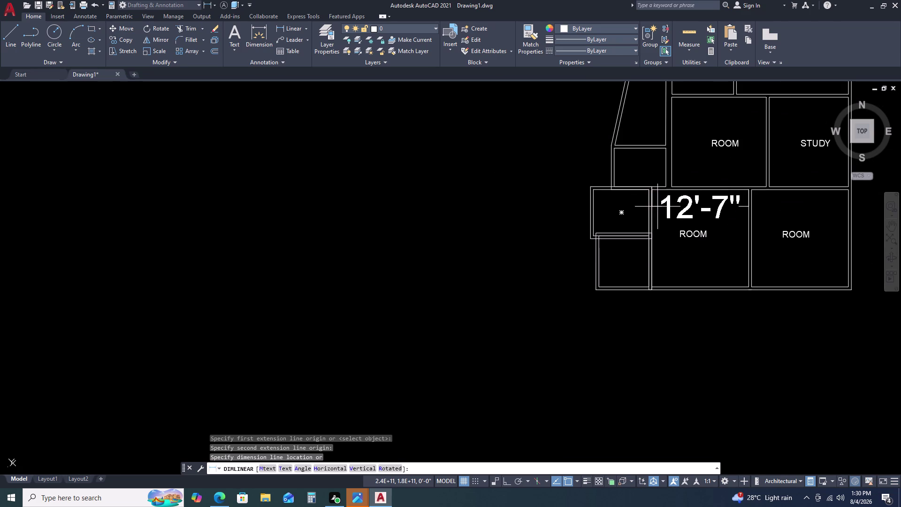
key(Escape)
key(space)
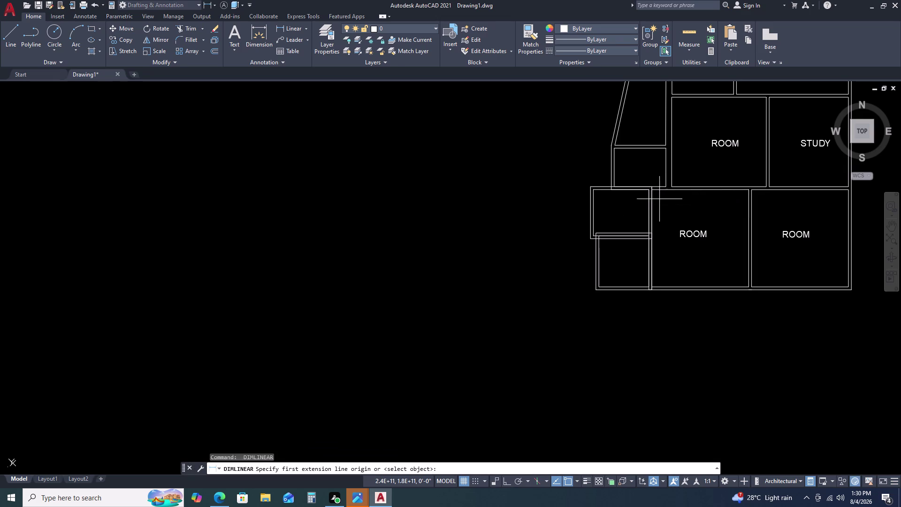
click(652, 191)
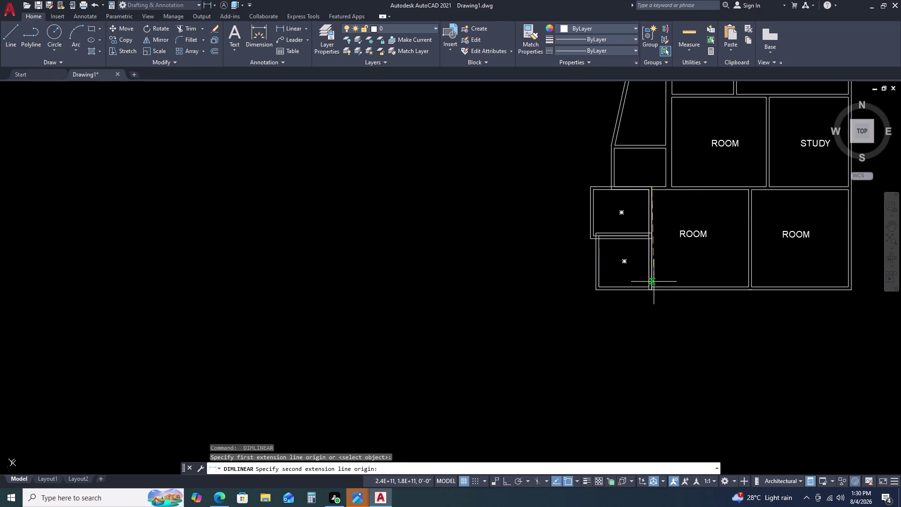
click(651, 285)
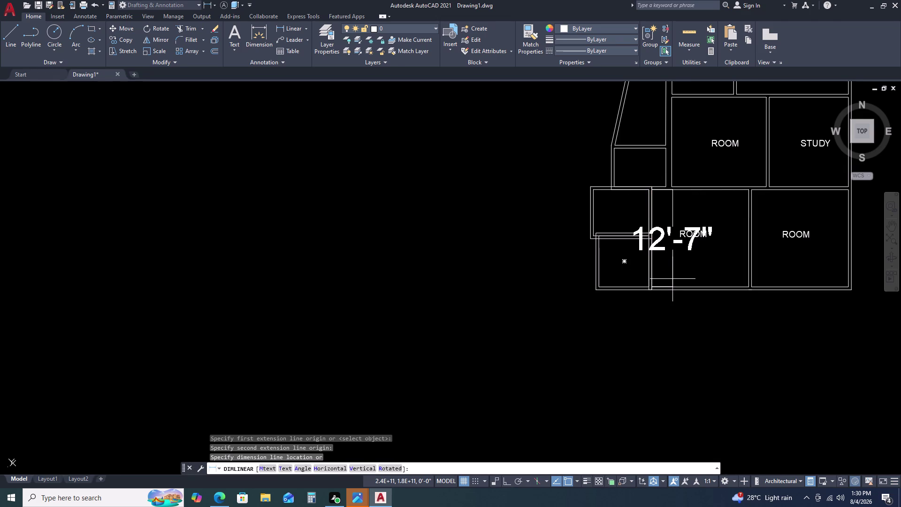
key(Escape)
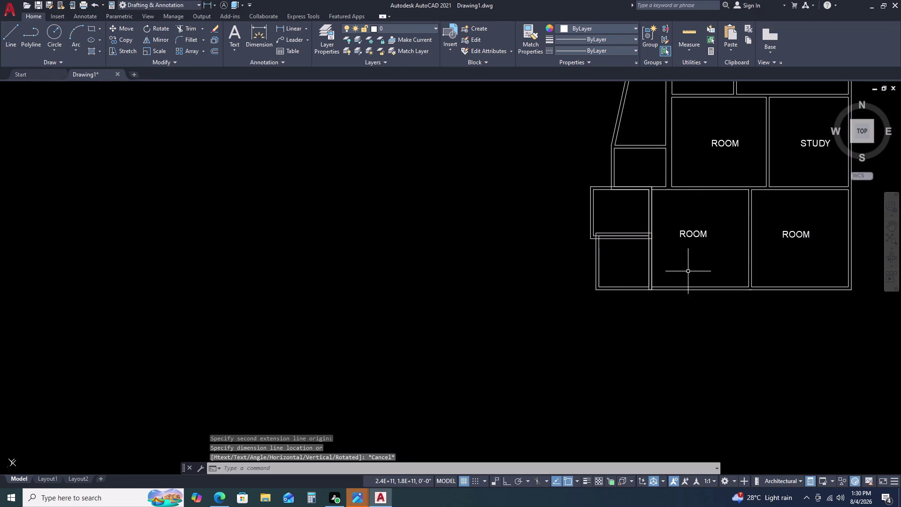
scroll(down, 3)
key(space)
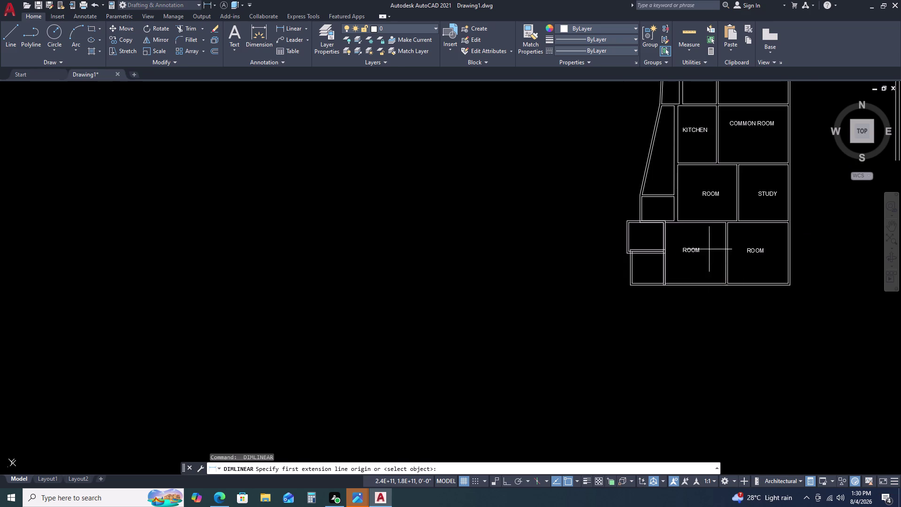
scroll(up, 3)
click(758, 162)
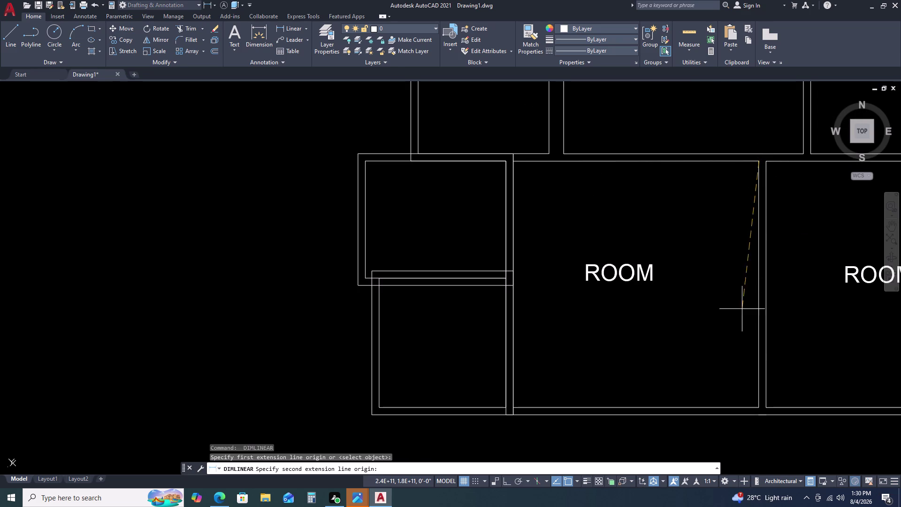
click(757, 407)
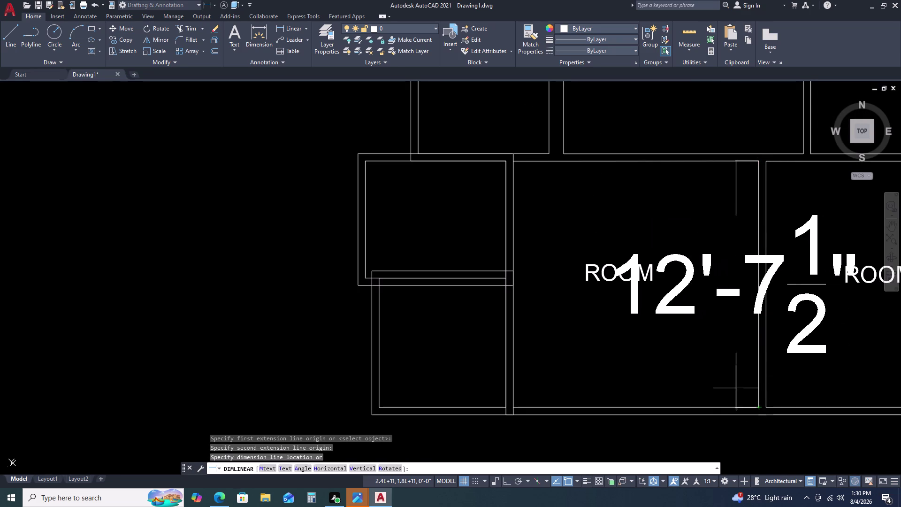
key(space)
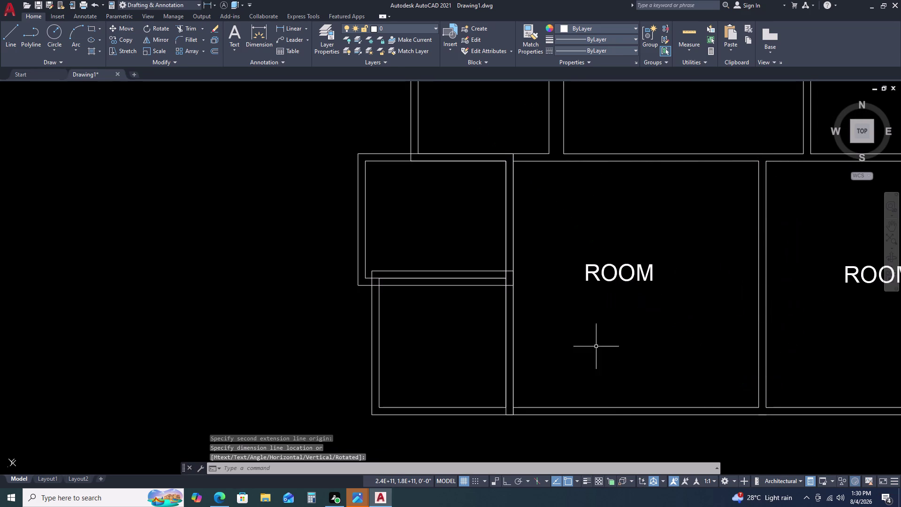
key(space)
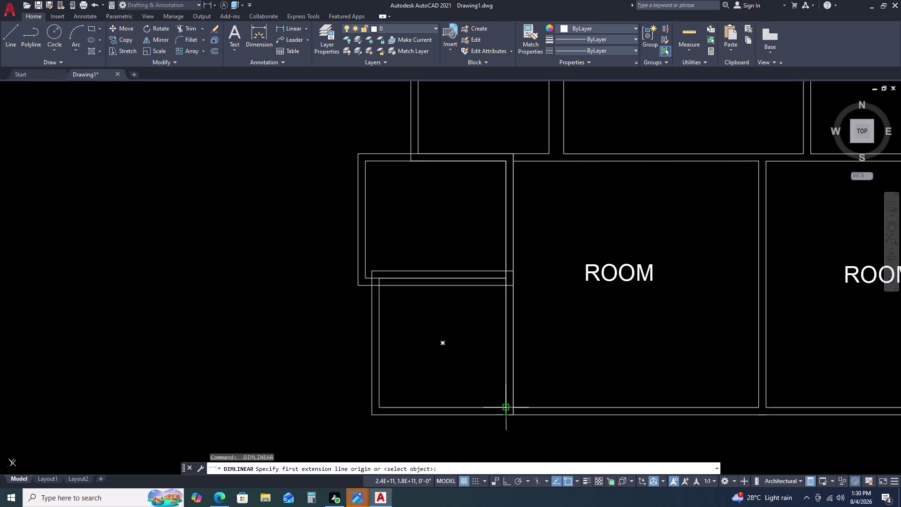
drag(507, 409, 507, 403)
click(508, 278)
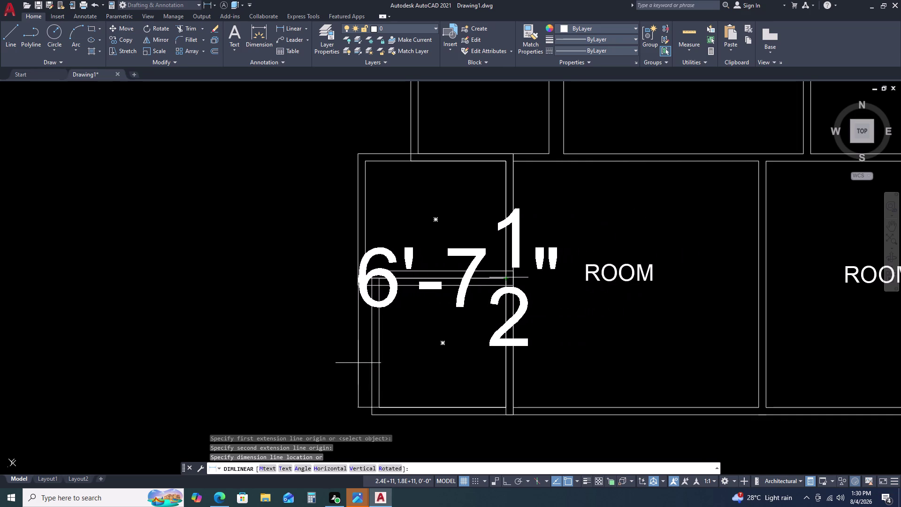
key(space)
key(space)
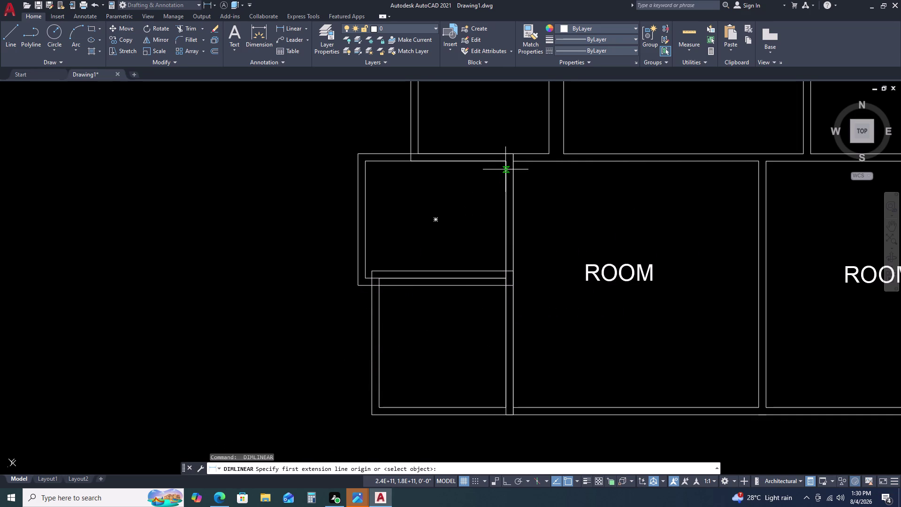
click(508, 160)
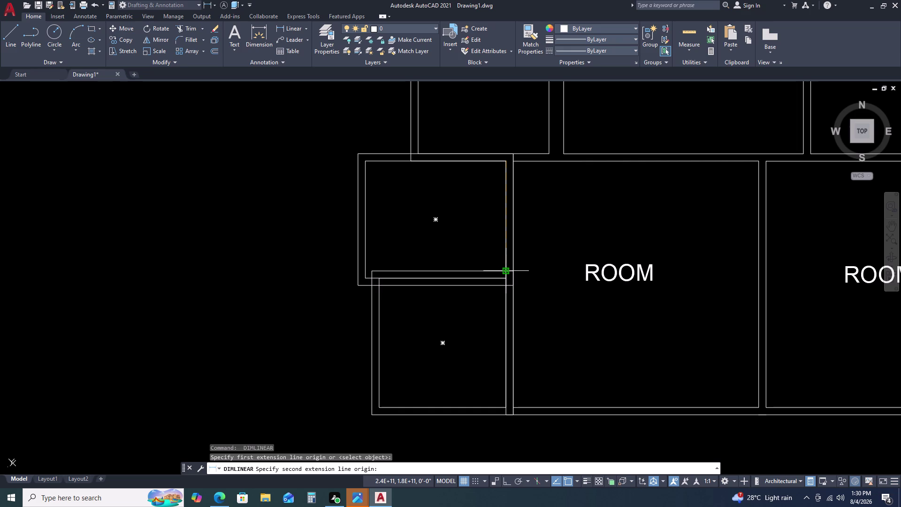
click(506, 269)
key(space)
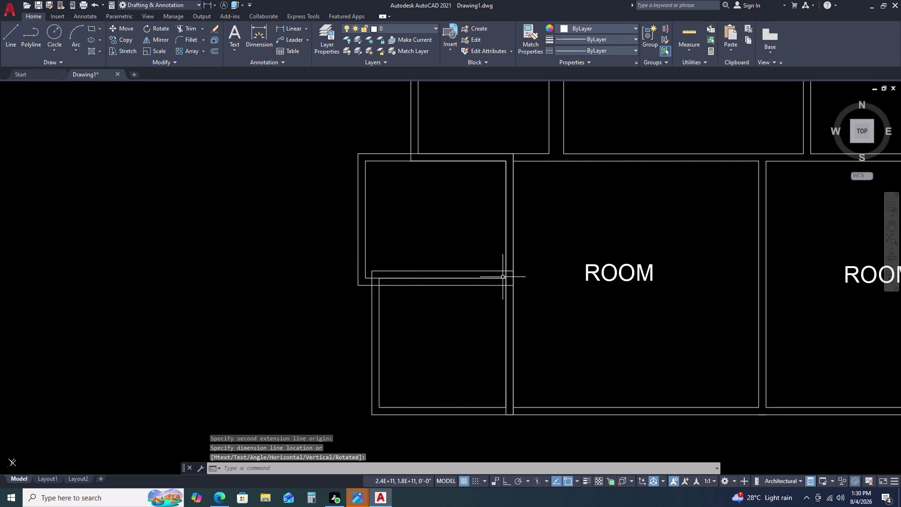
key(space)
click(503, 276)
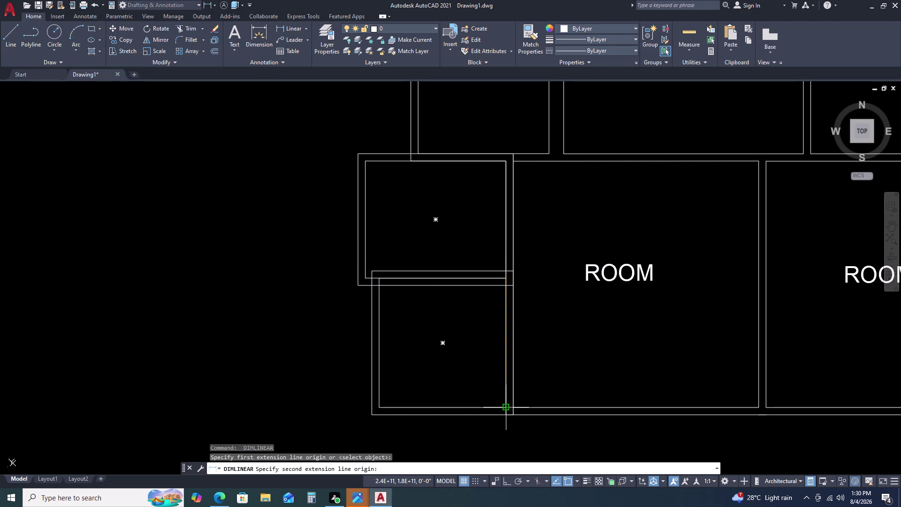
click(505, 406)
key(Escape)
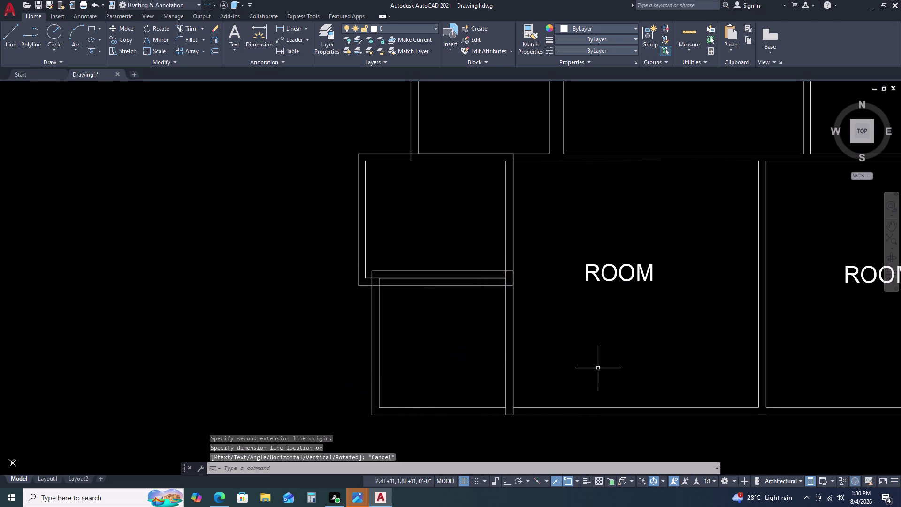
scroll(down, 3)
scroll(up, 3)
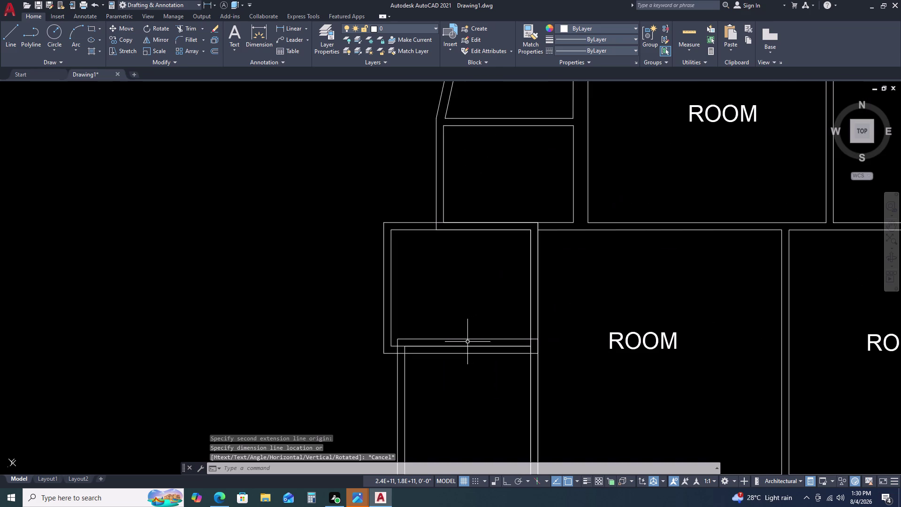
middle_drag(466, 341, 490, 297)
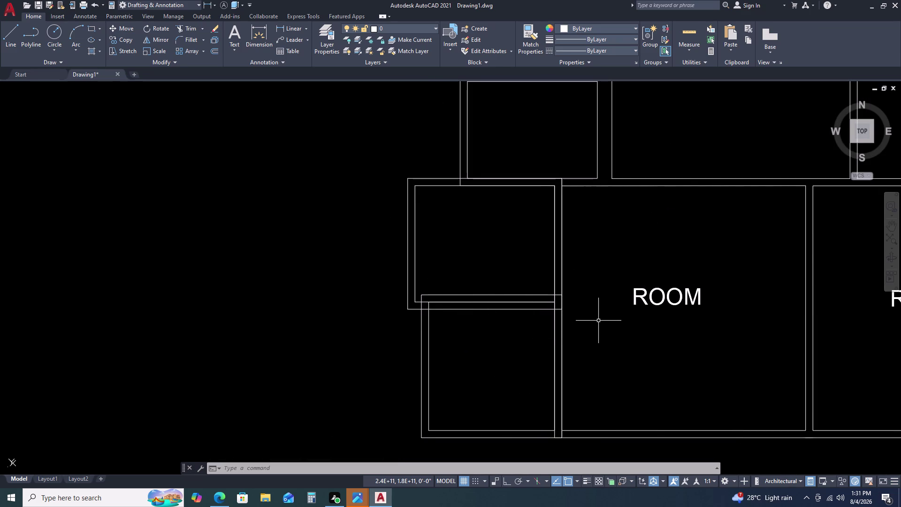
middle_drag(597, 321, 606, 279)
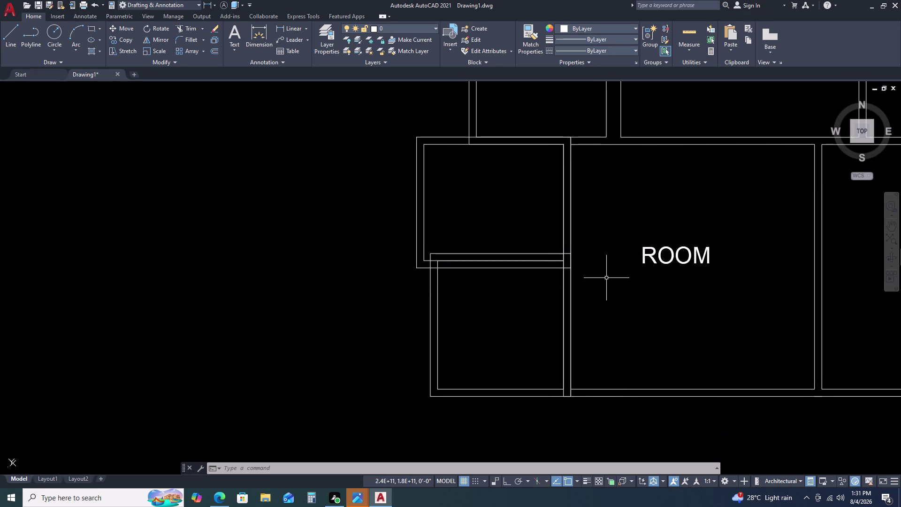
scroll(down, 3)
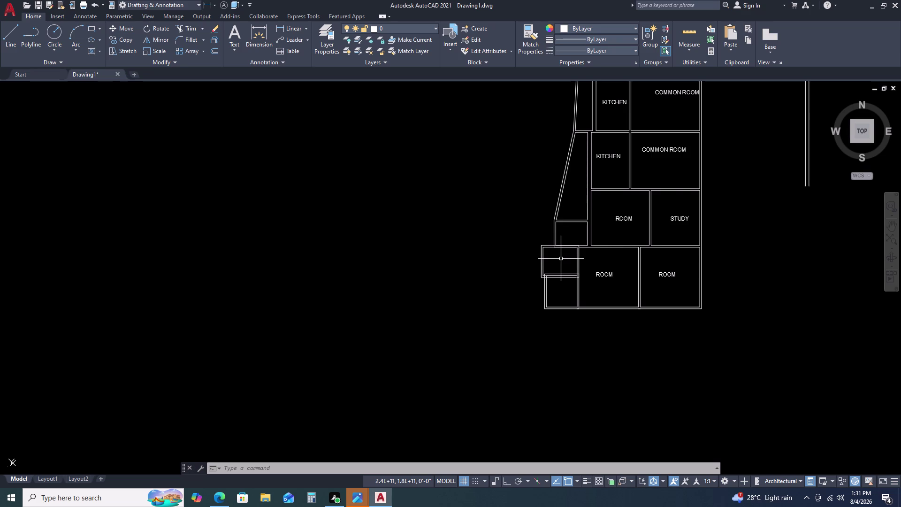
scroll(up, 3)
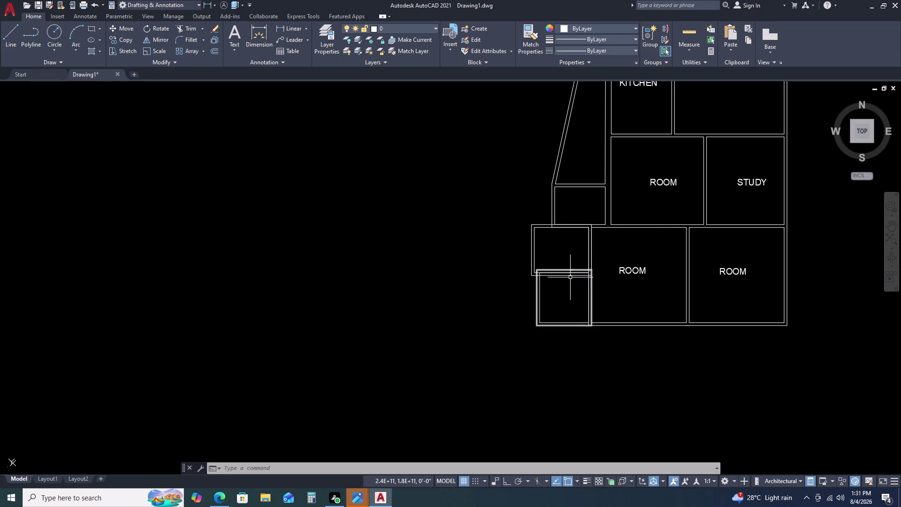
right_click(569, 284)
click(569, 284)
key(Escape)
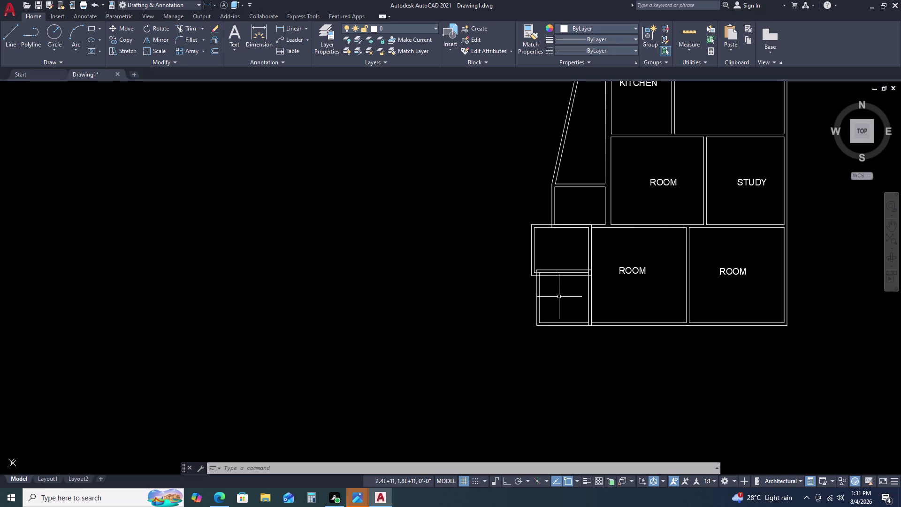
key(Escape)
key(Escape)
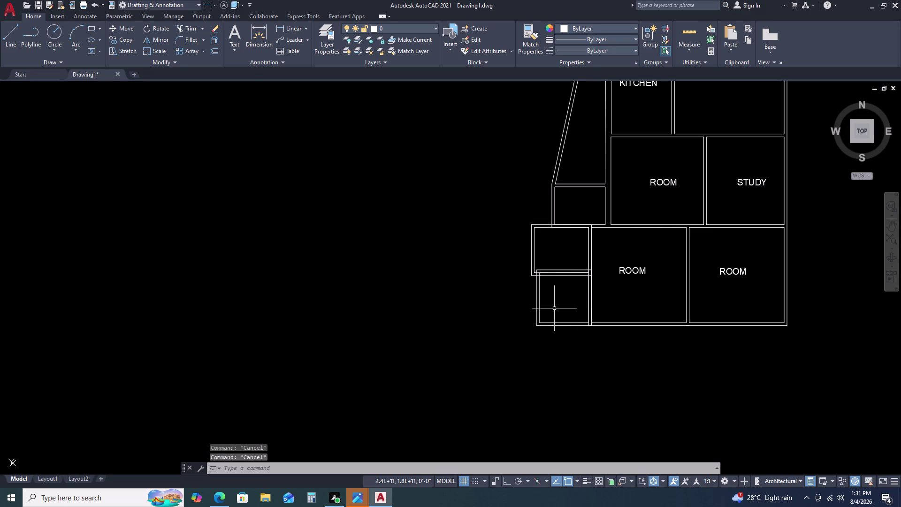
Crossing-select both wall outlines of the small room and move them into empty space left of the plan.
click(523, 321)
click(539, 297)
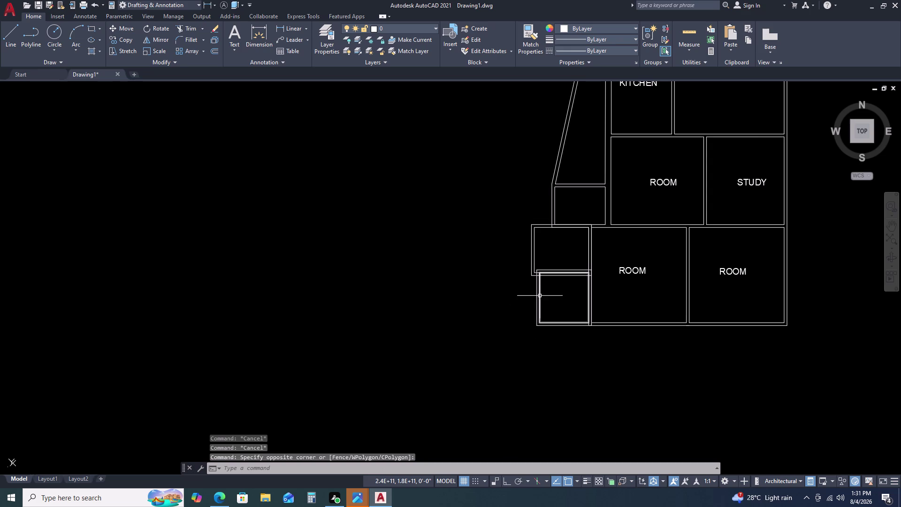
click(550, 312)
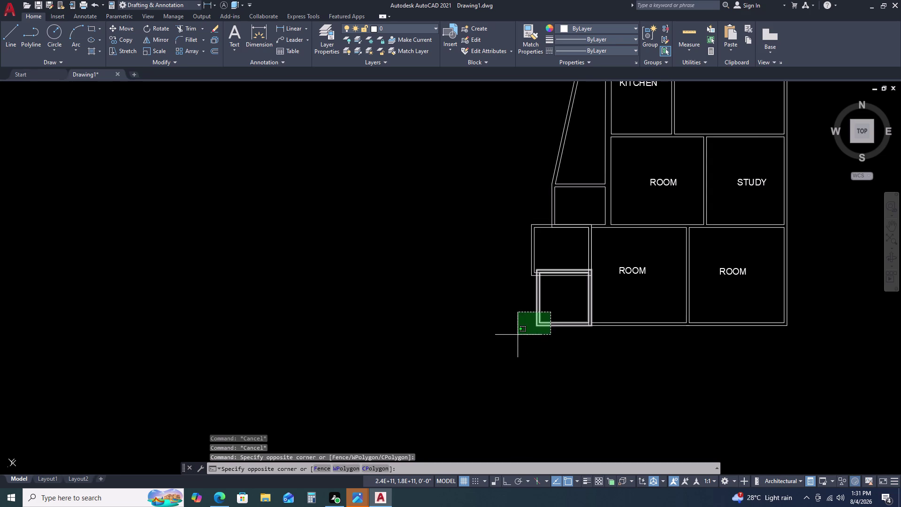
click(521, 327)
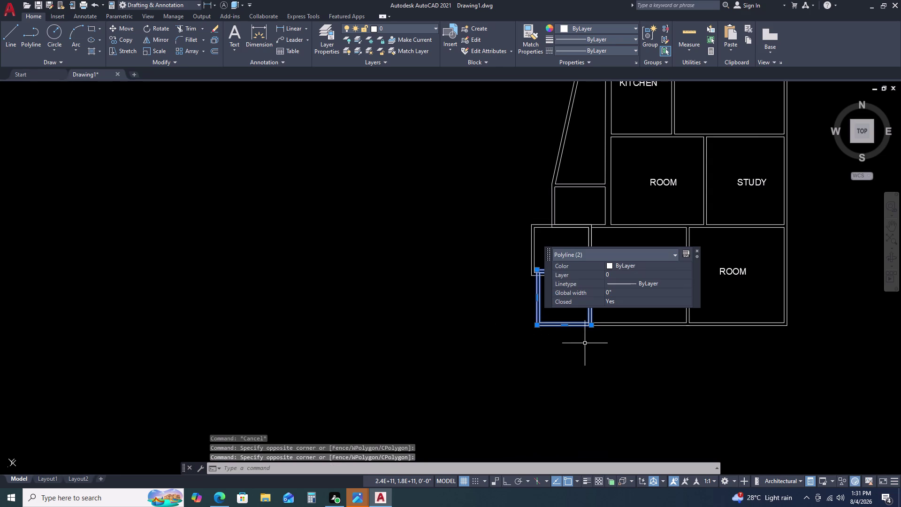
key(m)
key(space)
drag(569, 342, 558, 343)
click(366, 335)
key(Escape)
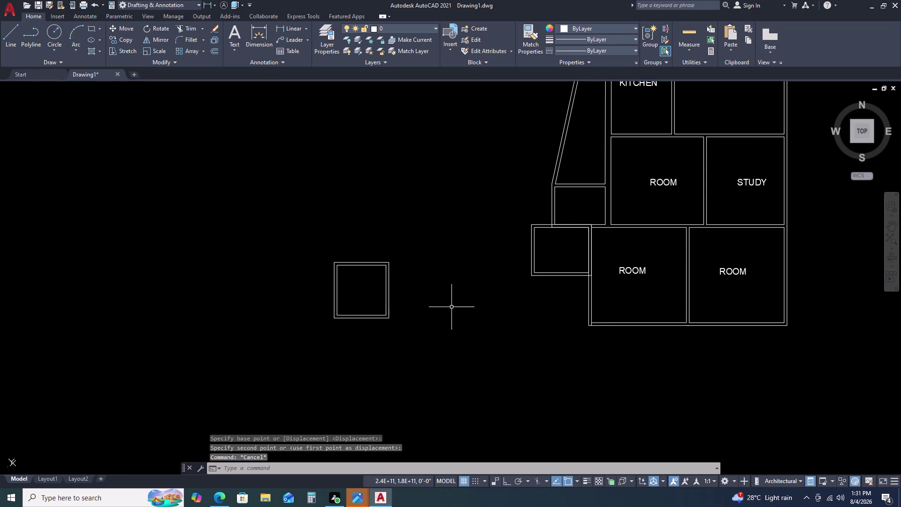
scroll(up, 3)
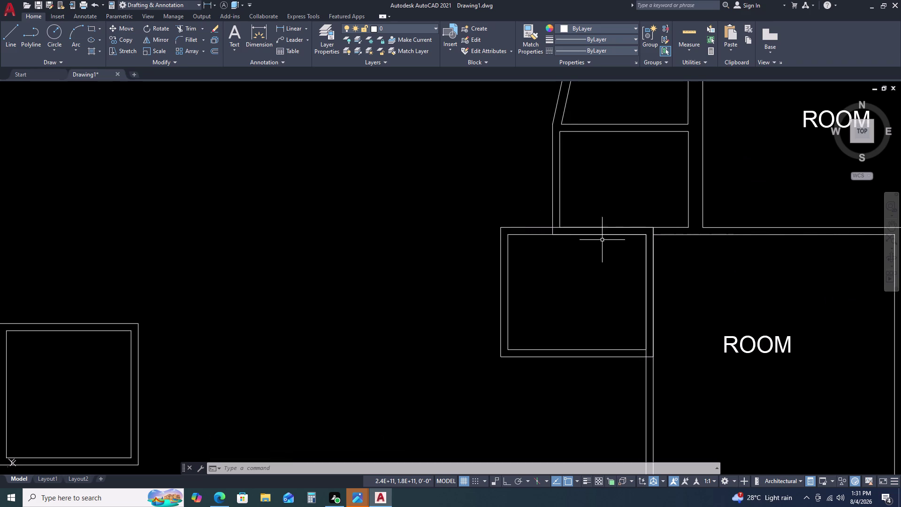
Trim the wall stub at the upper junction between the small room and ROOM.
scroll(down, 3)
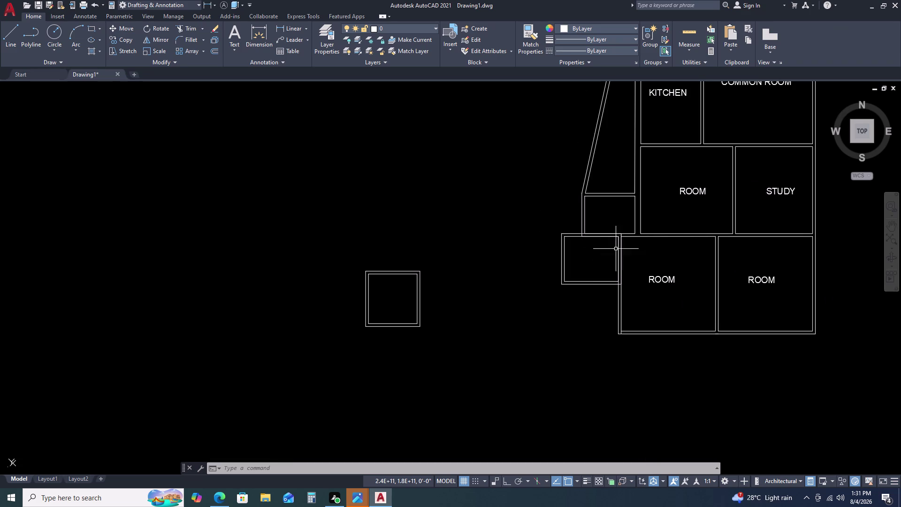
scroll(up, 3)
scroll(up, 3)
key(t)
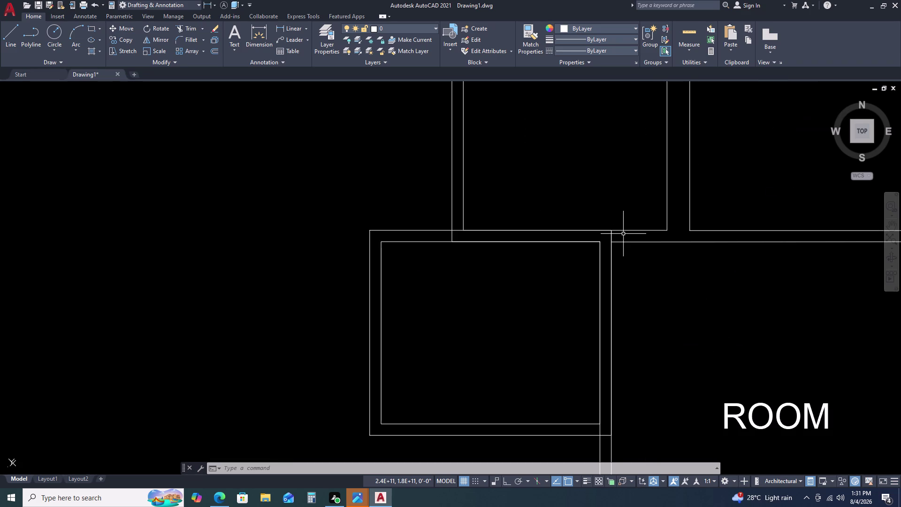
key(r)
key(space)
scroll(up, 3)
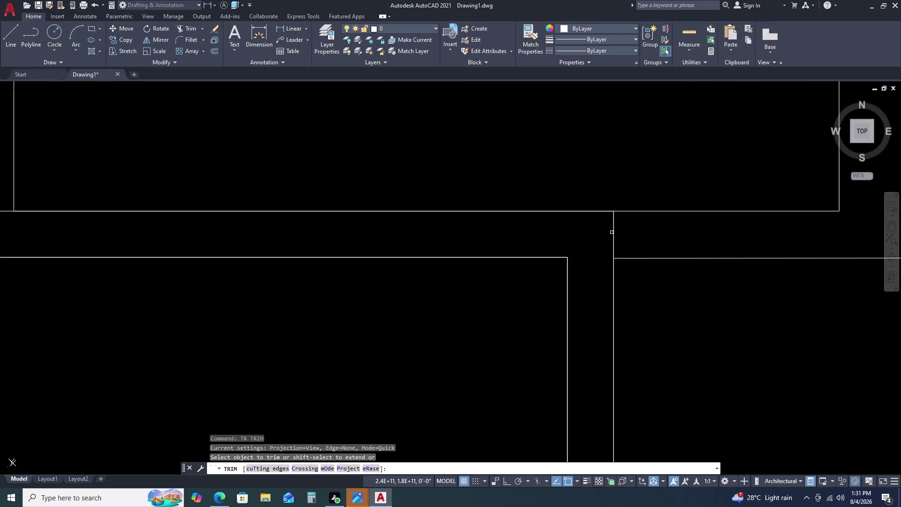
click(614, 228)
click(613, 228)
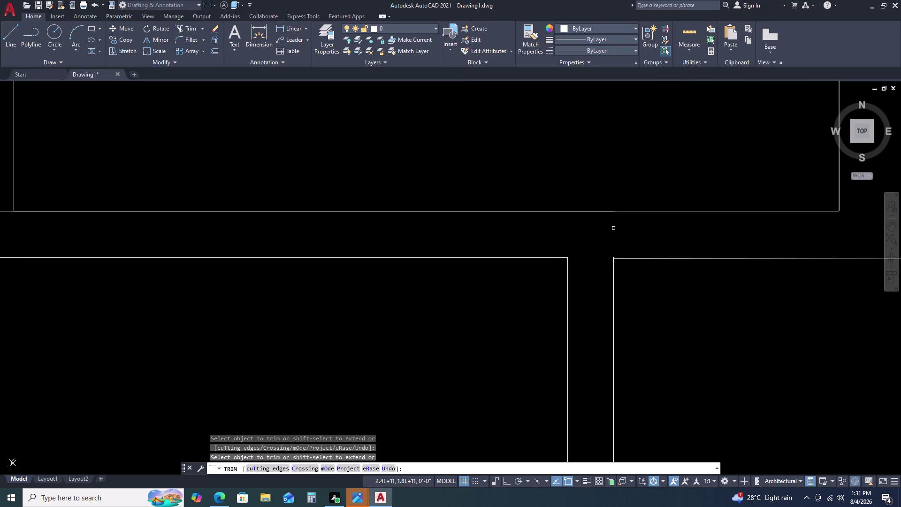
key(Escape)
scroll(down, 3)
Trim the remaining overlapping wall lines between the two rooms, down to the bottom corner.
key(space)
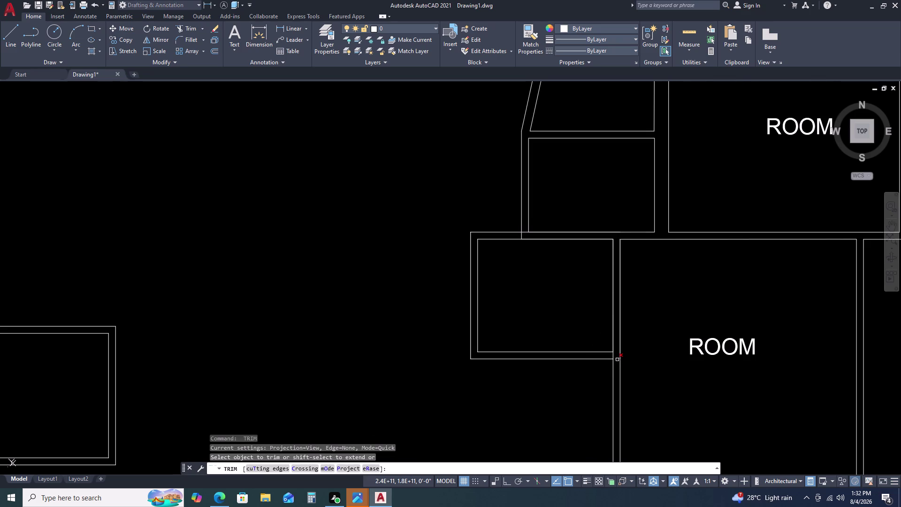
click(617, 359)
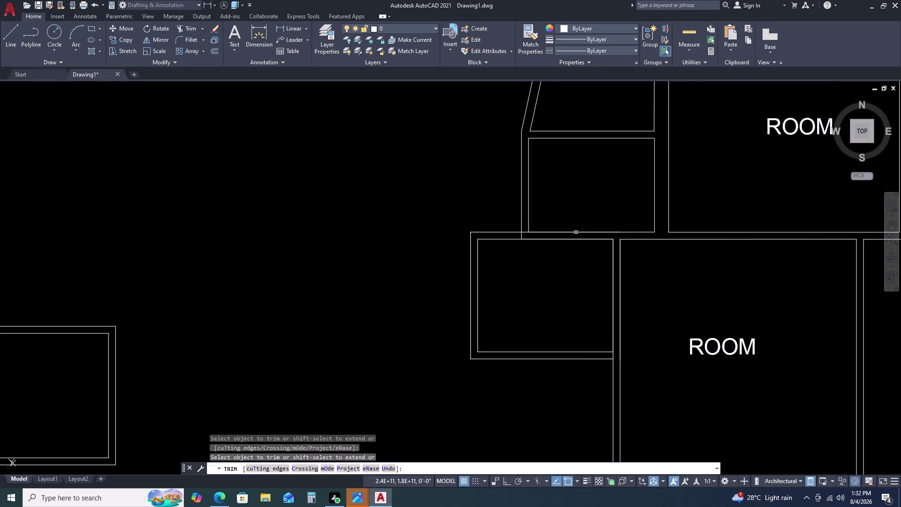
click(576, 232)
click(617, 231)
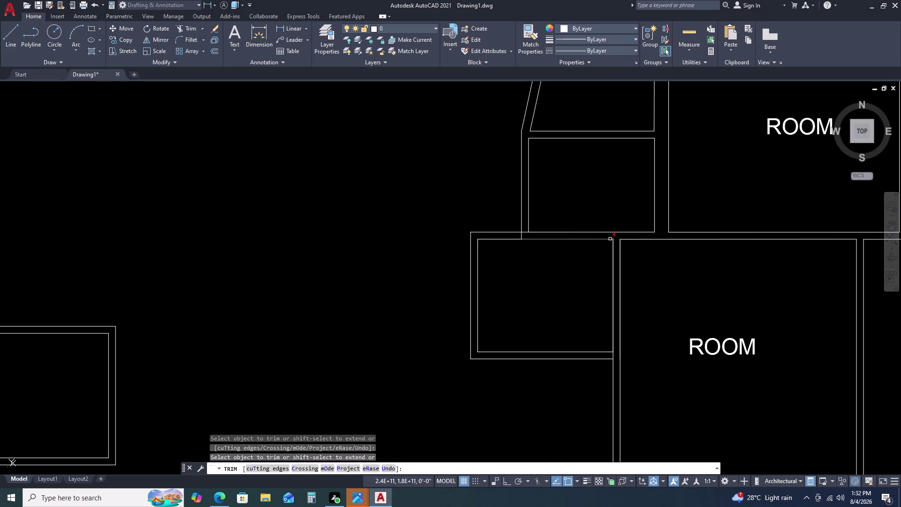
click(606, 238)
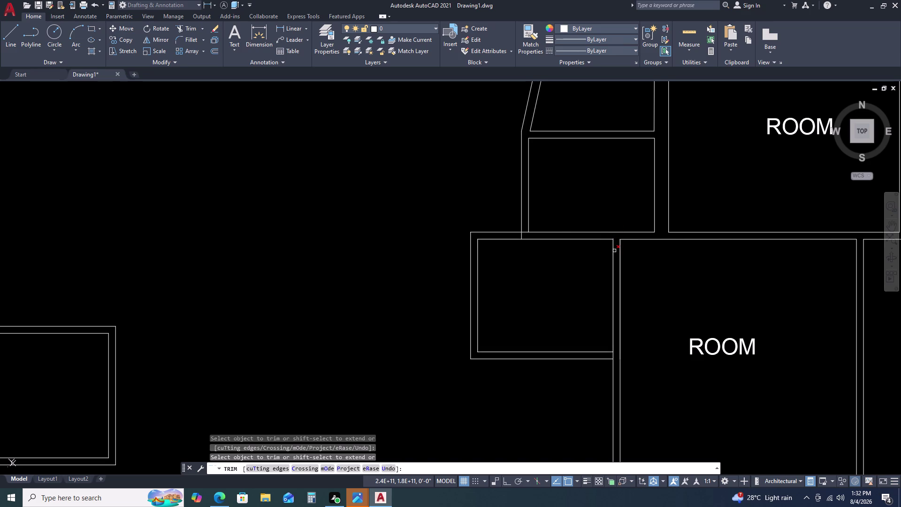
click(615, 251)
double_click(613, 259)
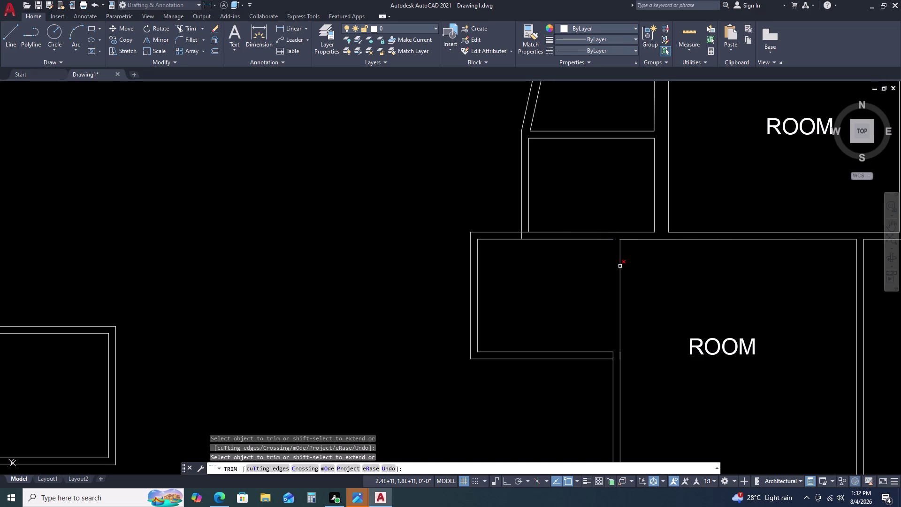
click(620, 267)
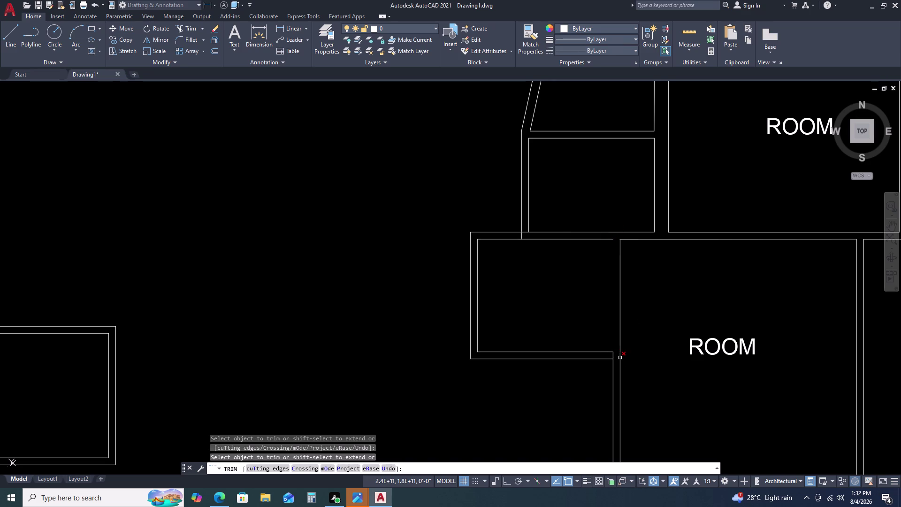
click(620, 358)
key(Escape)
key(e)
key(x)
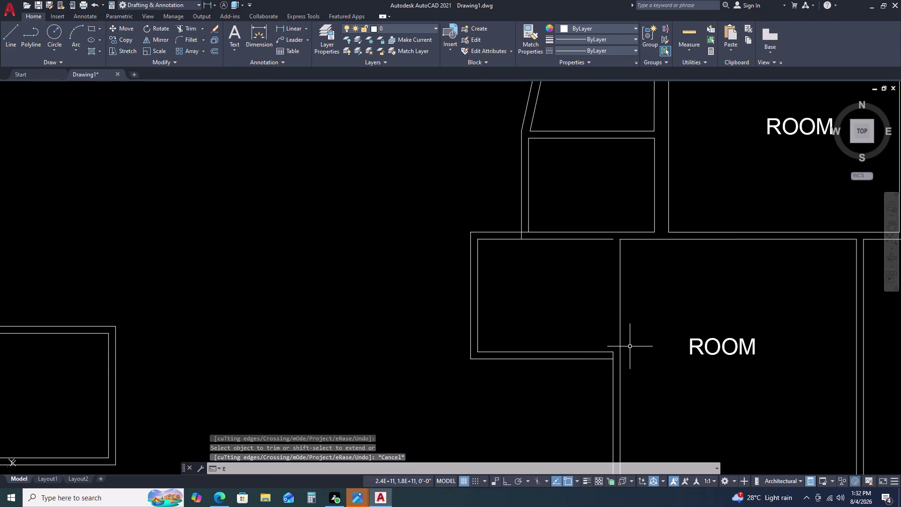
Extend the small room's cut right wall line back across the junction.
key(space)
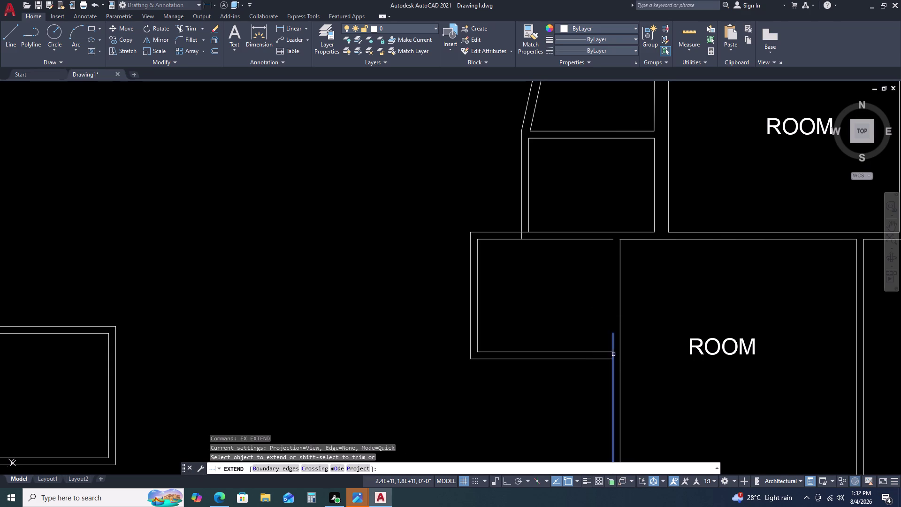
click(612, 355)
click(613, 344)
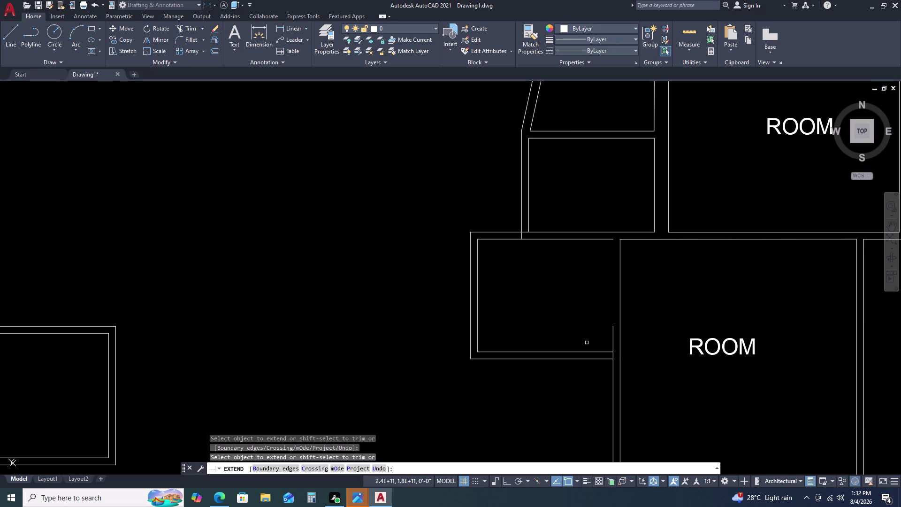
click(615, 327)
key(Escape)
Trim the stray wall stubs at the small room's corners and the overshooting line.
text(TR)
key(space)
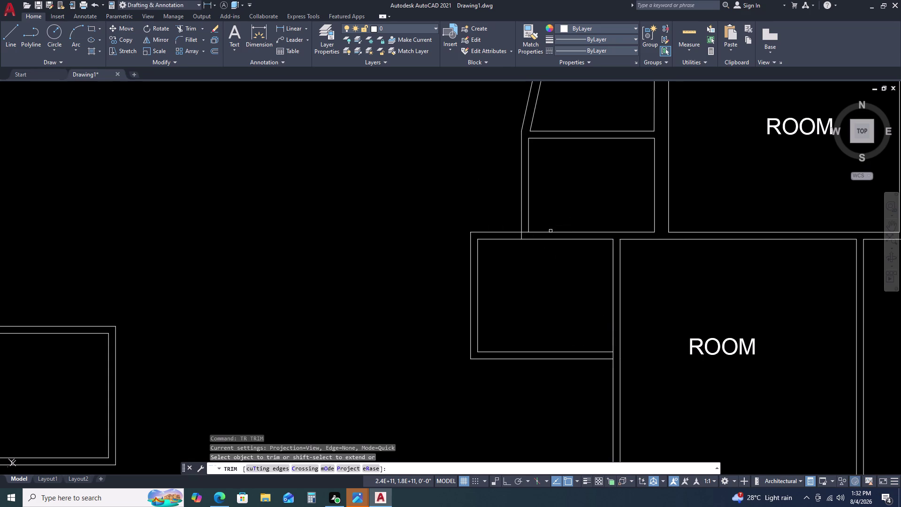
scroll(up, 3)
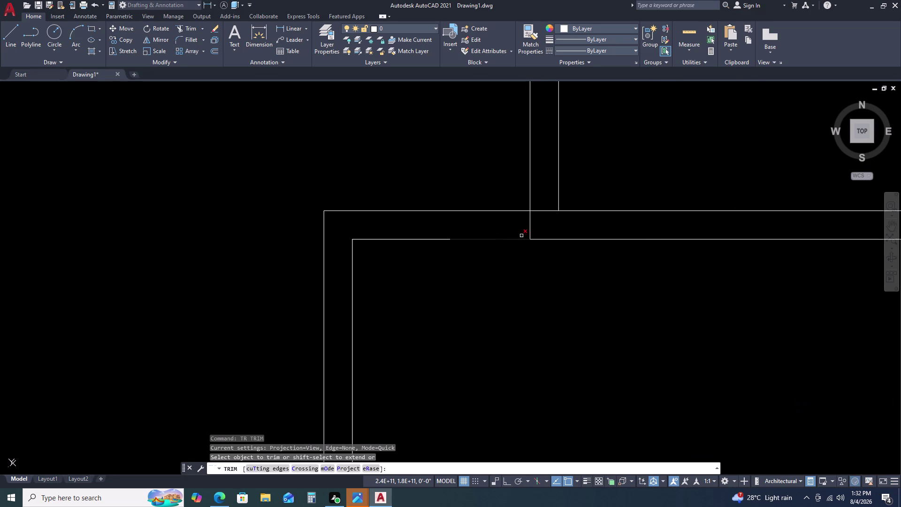
click(530, 222)
click(537, 209)
scroll(down, 3)
scroll(up, 3)
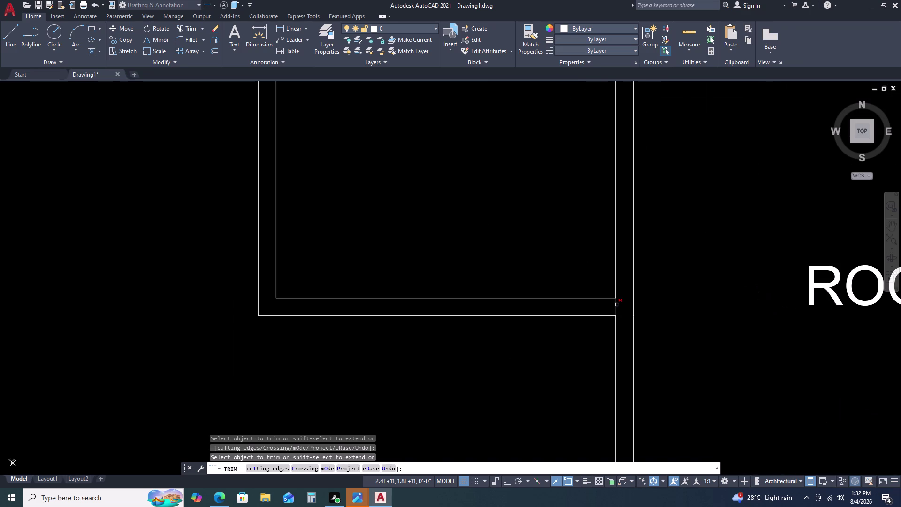
click(615, 302)
key(Escape)
Select the vertical wall line above the small room and grab its bottom endpoint grip.
scroll(down, 3)
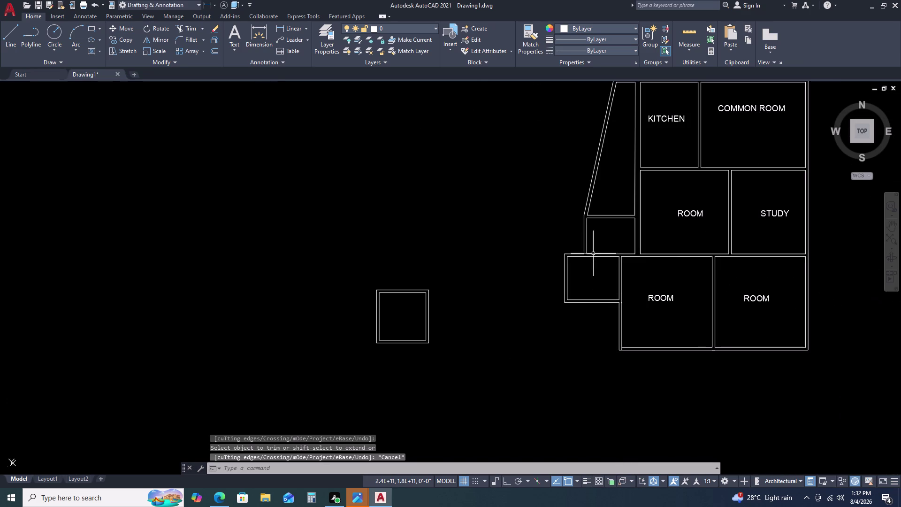
scroll(up, 3)
click(581, 258)
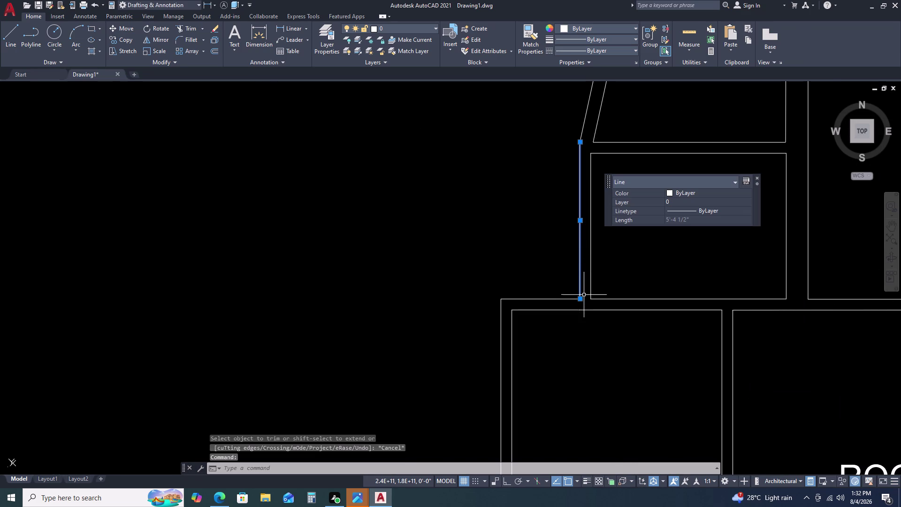
click(581, 301)
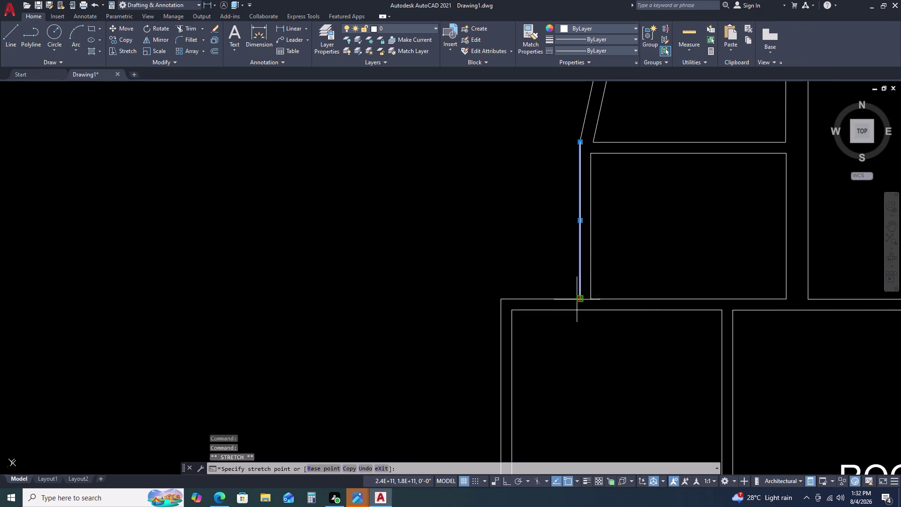
Stretch the outer wall line's bottom endpoint diagonally down to the small room's corner.
click(499, 300)
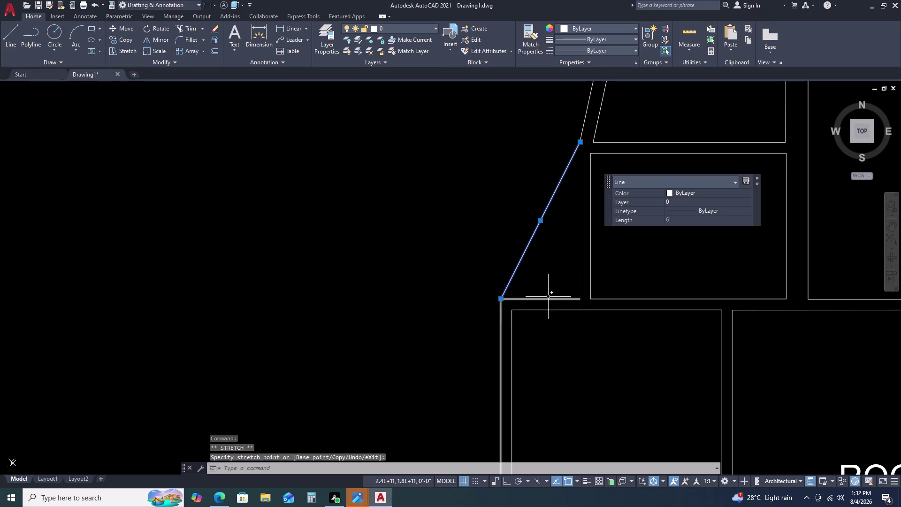
click(589, 294)
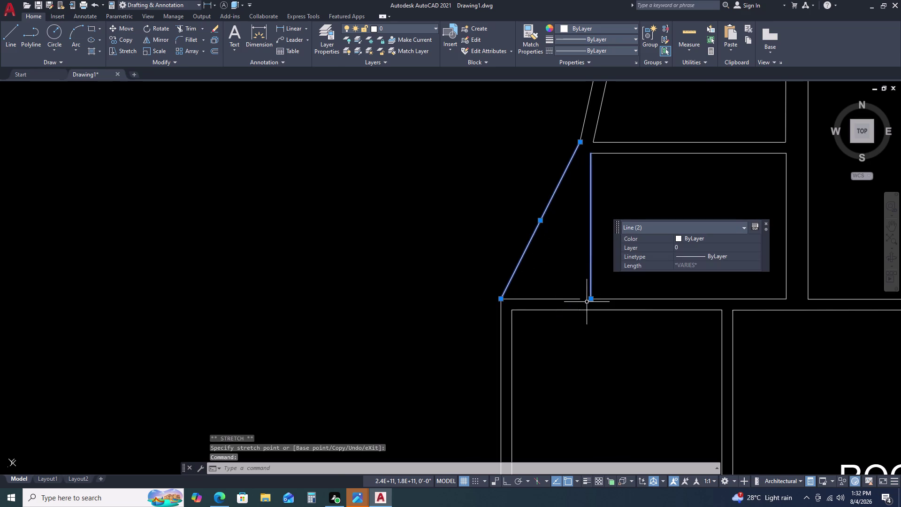
click(590, 299)
key(Escape)
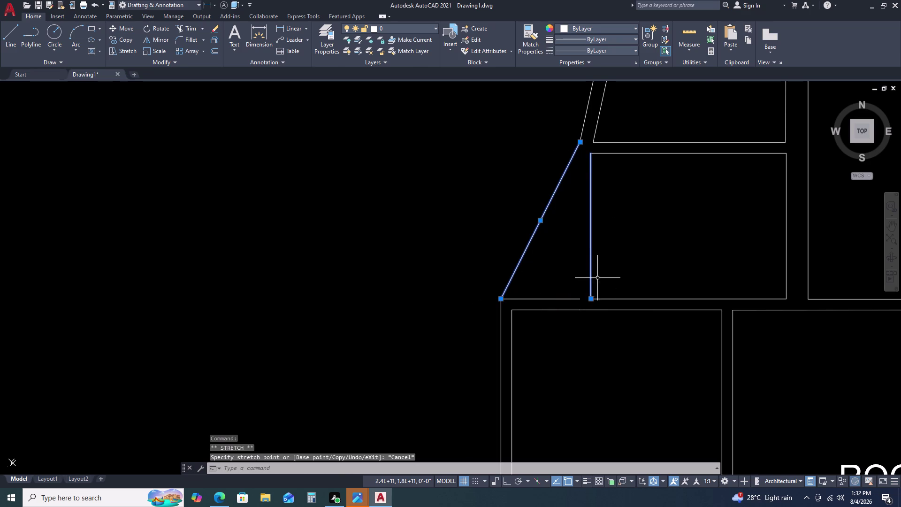
key(Escape)
Stretch the inner wall line's bottom endpoint down to slant it parallel to the outer one.
click(590, 259)
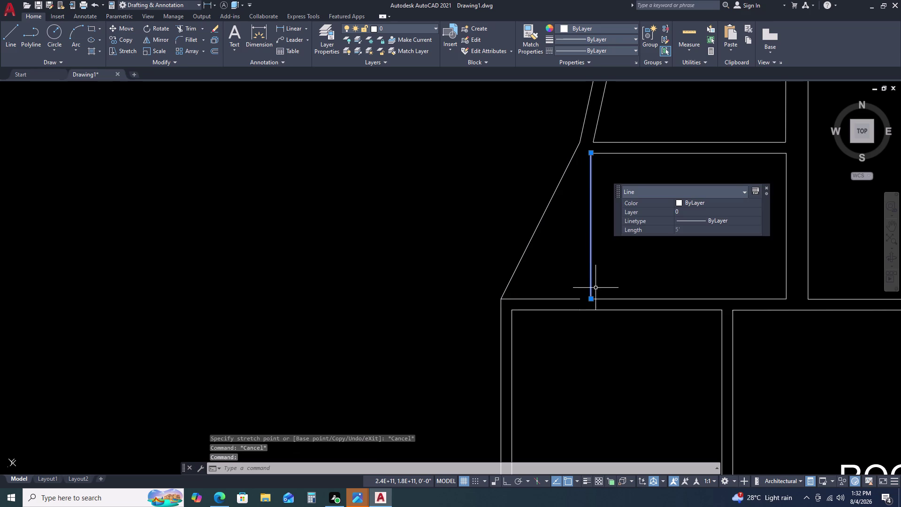
click(590, 298)
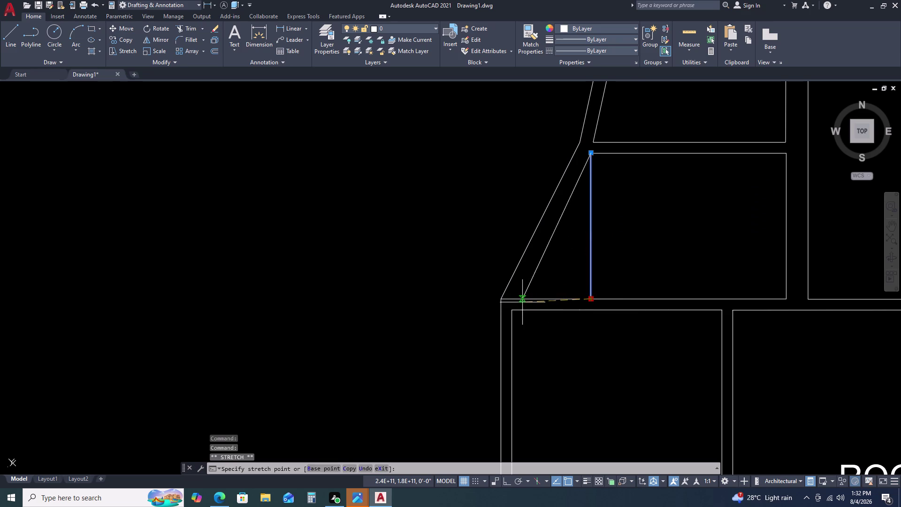
click(513, 308)
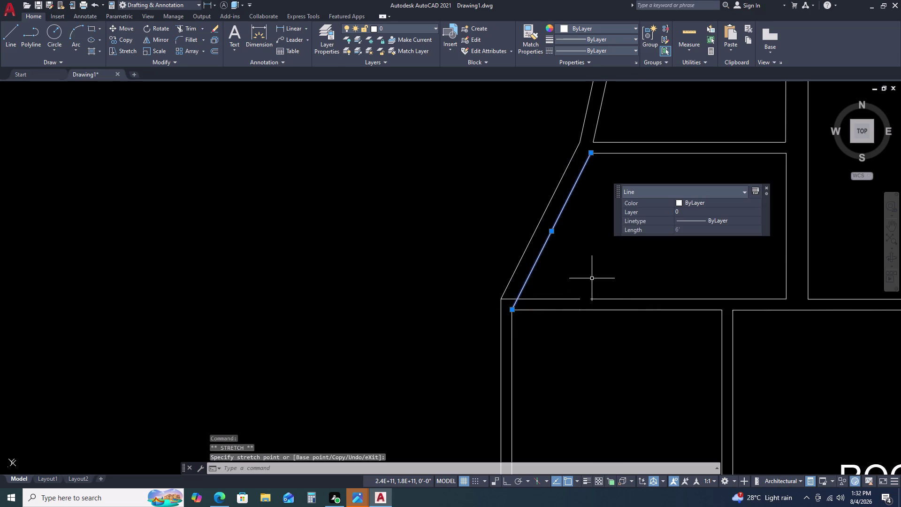
key(Escape)
Clear the selection and select the small room's outline.
scroll(down, 3)
scroll(up, 3)
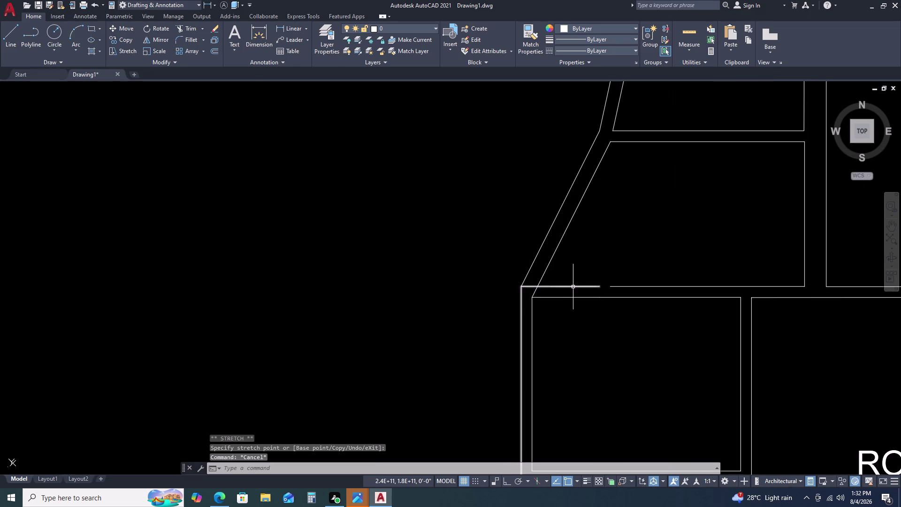
click(573, 286)
key(Escape)
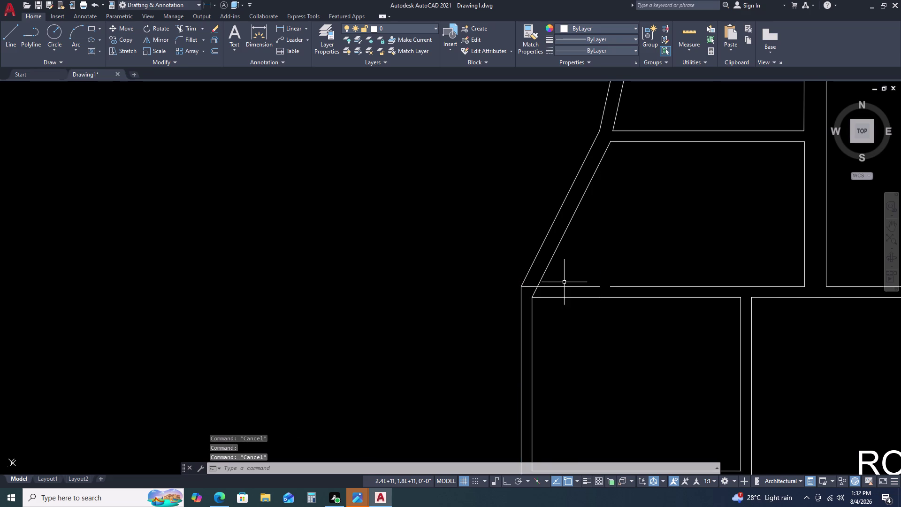
click(563, 285)
scroll(down, 3)
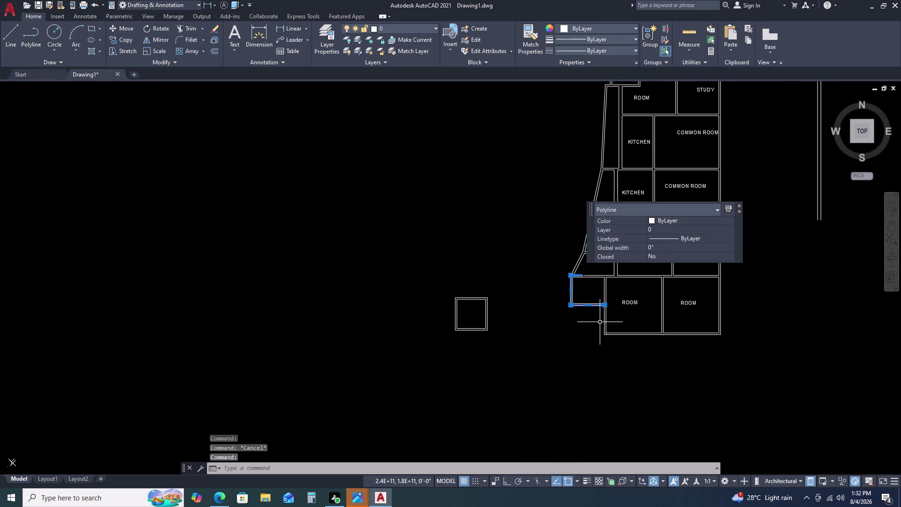
key(Escape)
key(Escape)
scroll(up, 3)
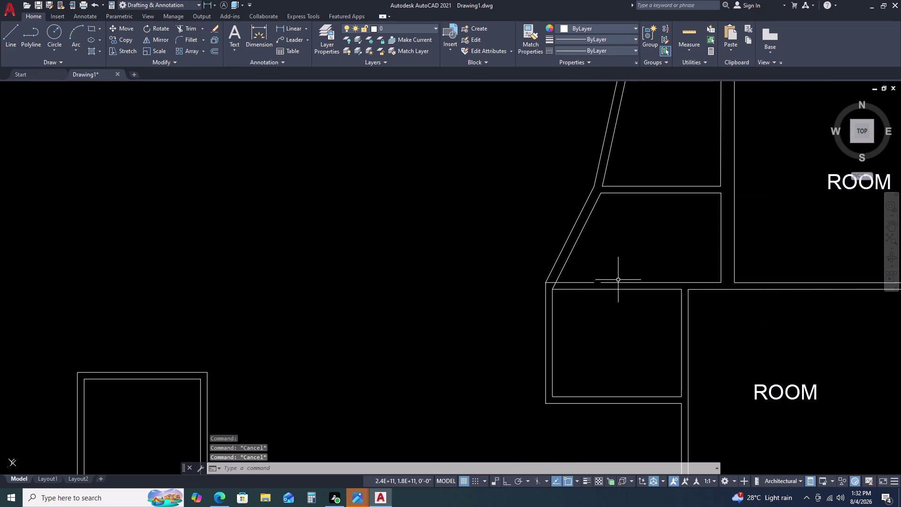
text(TR)
key(space)
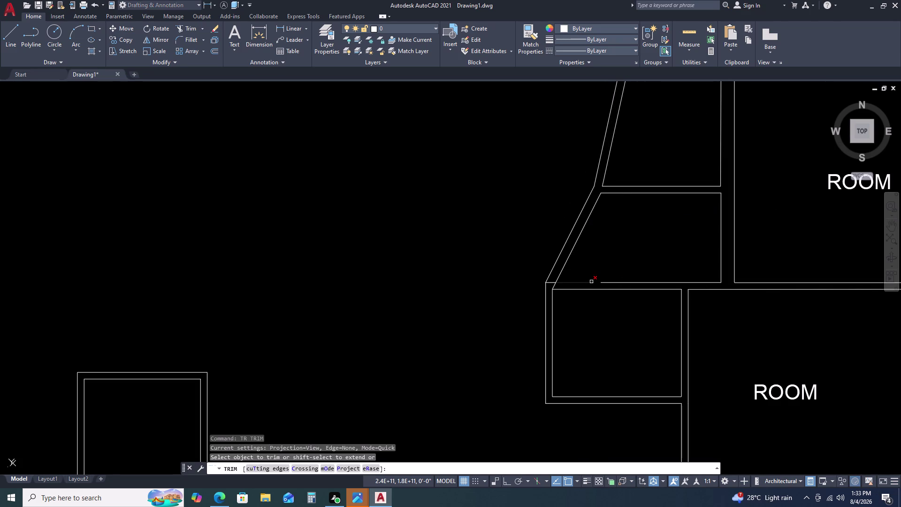
click(591, 281)
key(Escape)
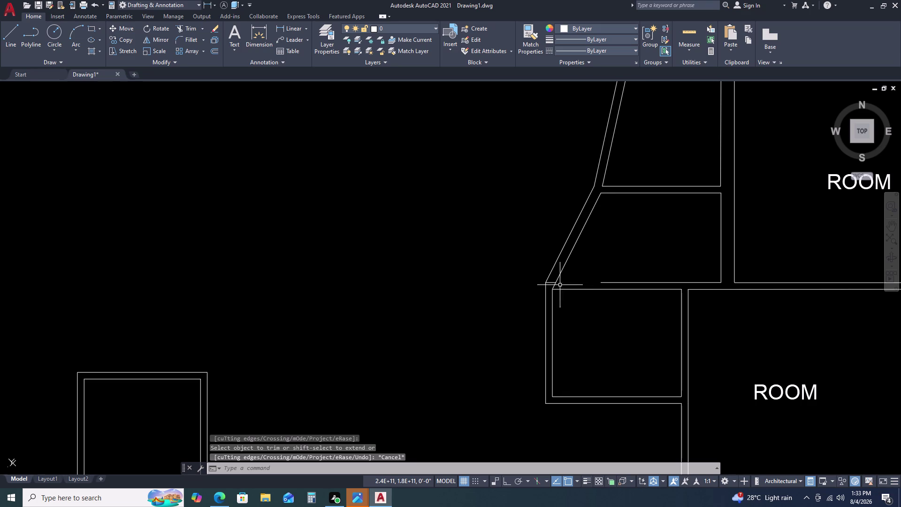
text(TR)
key(space)
scroll(up, 3)
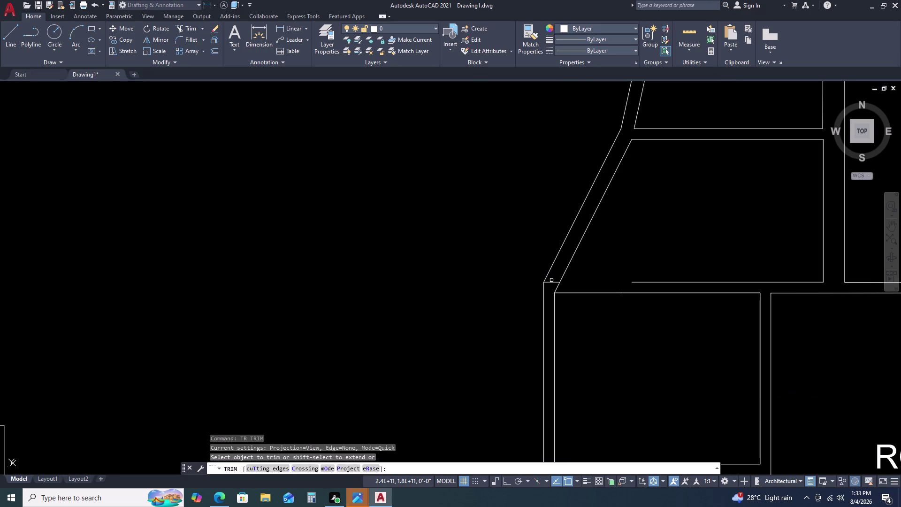
click(551, 281)
click(554, 281)
key(Escape)
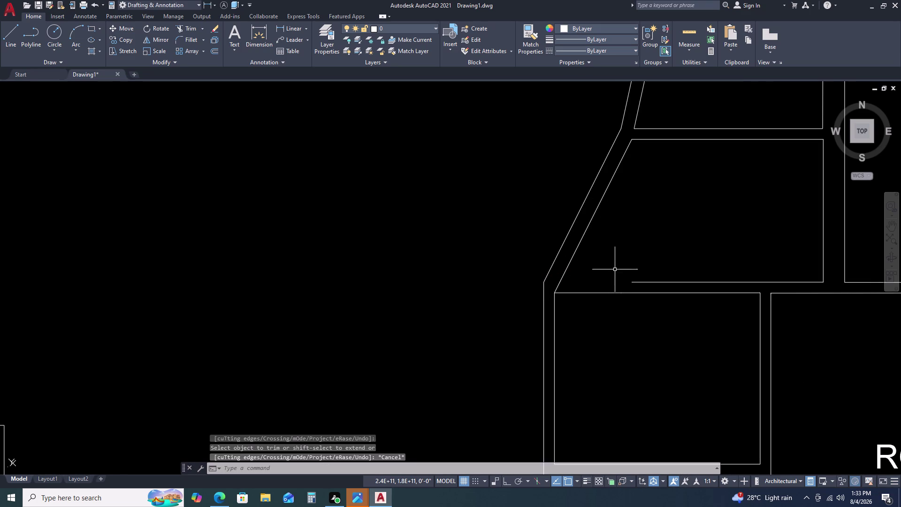
scroll(down, 3)
scroll(up, 3)
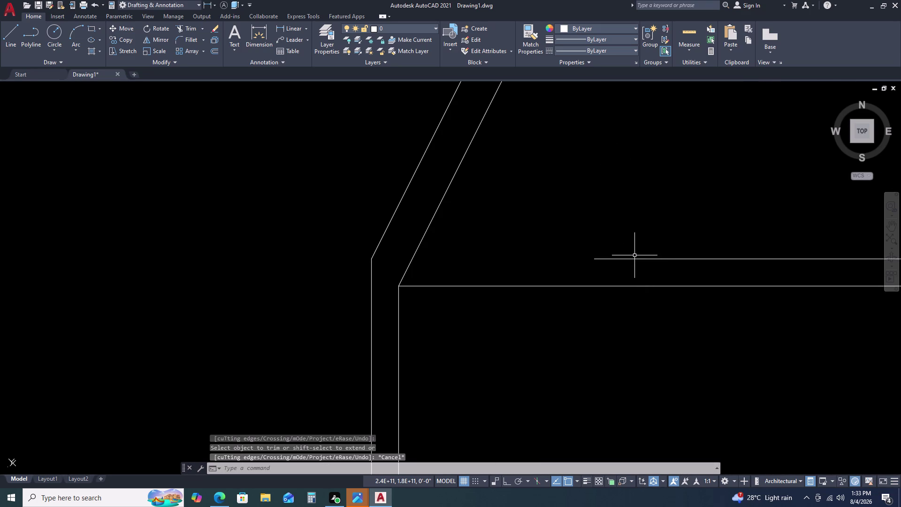
text(EX)
key(space)
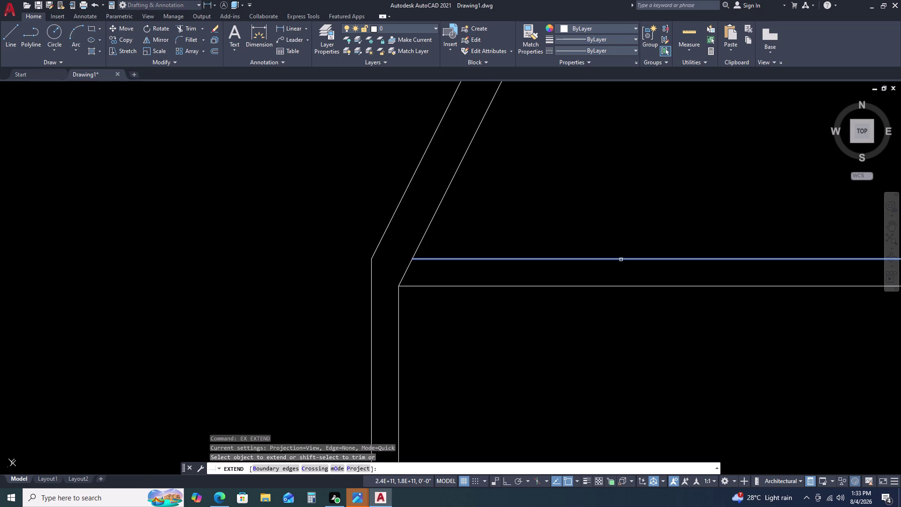
click(620, 259)
key(Escape)
scroll(down, 3)
middle_drag(673, 261, 669, 265)
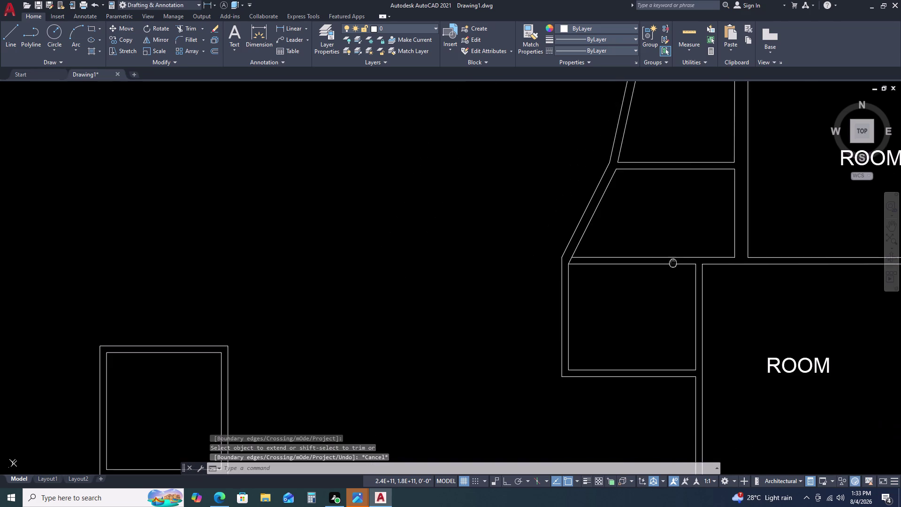
middle_drag(670, 265, 599, 250)
scroll(down, 3)
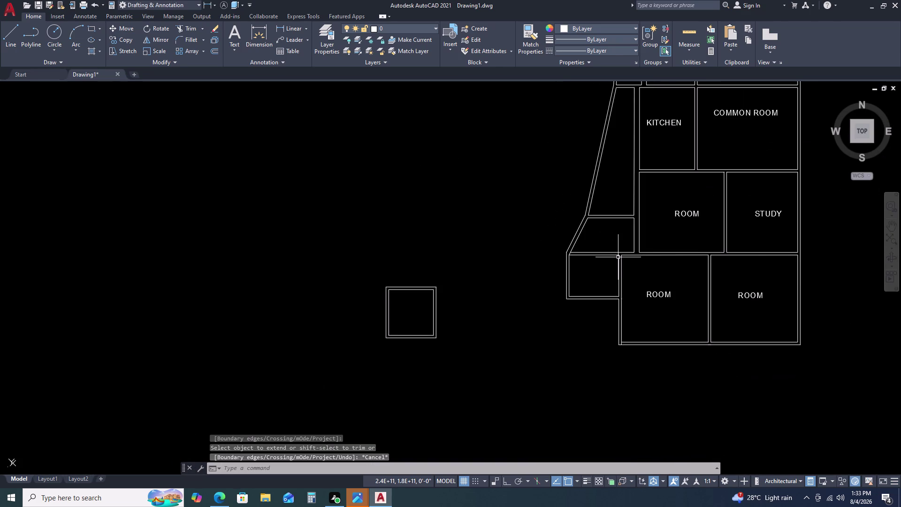
scroll(up, 3)
middle_drag(569, 246, 568, 225)
middle_click(568, 222)
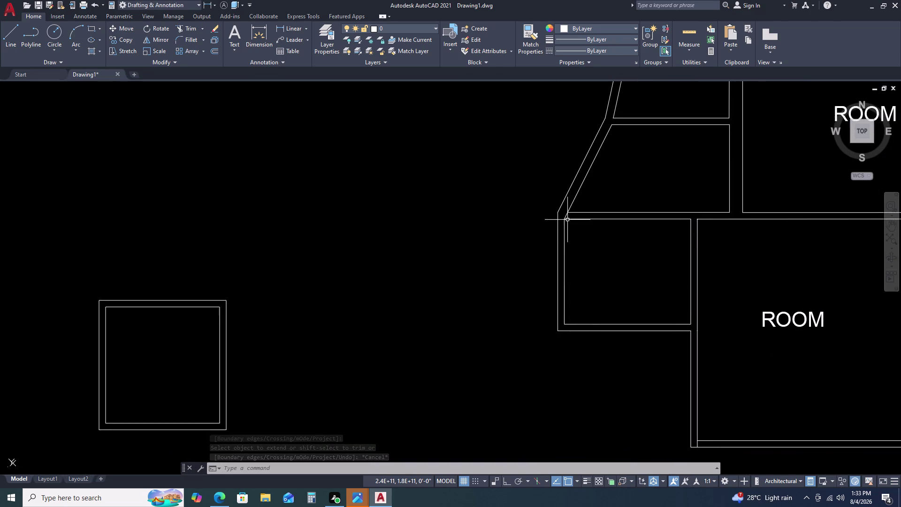
scroll(down, 3)
middle_drag(616, 298, 610, 265)
middle_click(607, 260)
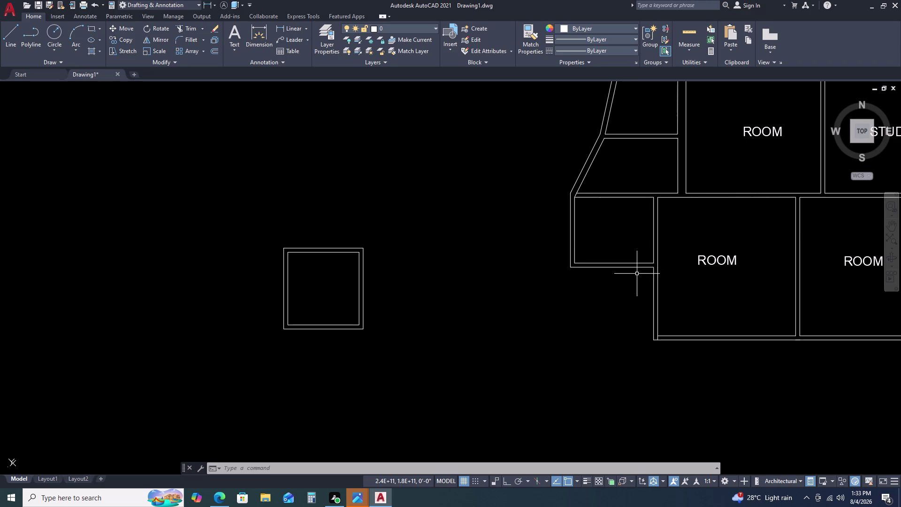
scroll(up, 3)
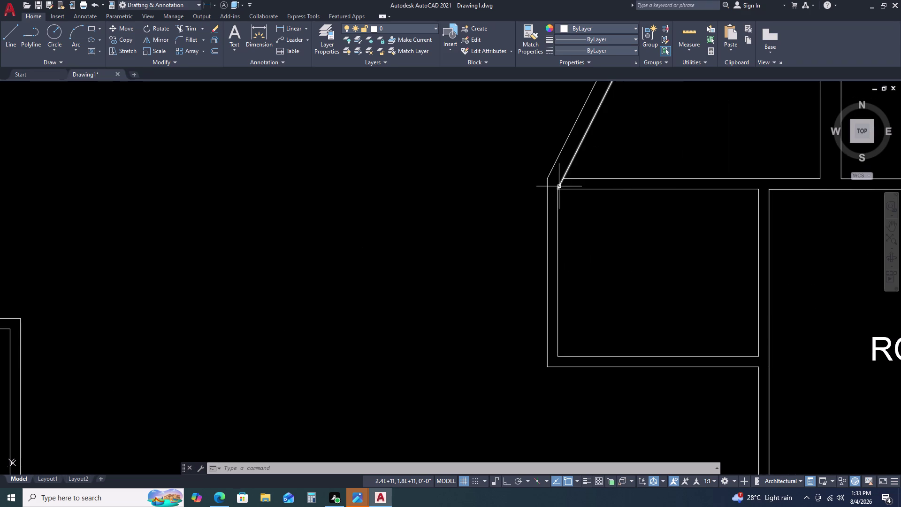
scroll(down, 3)
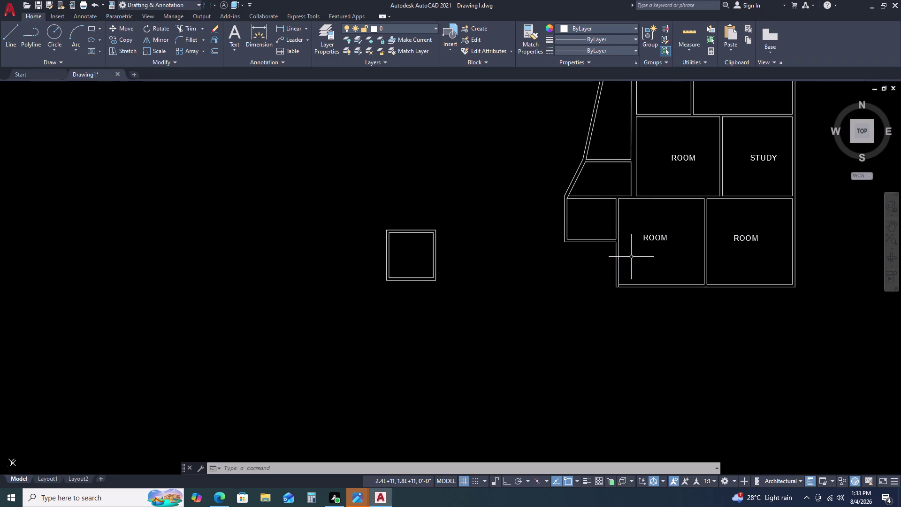
scroll(down, 3)
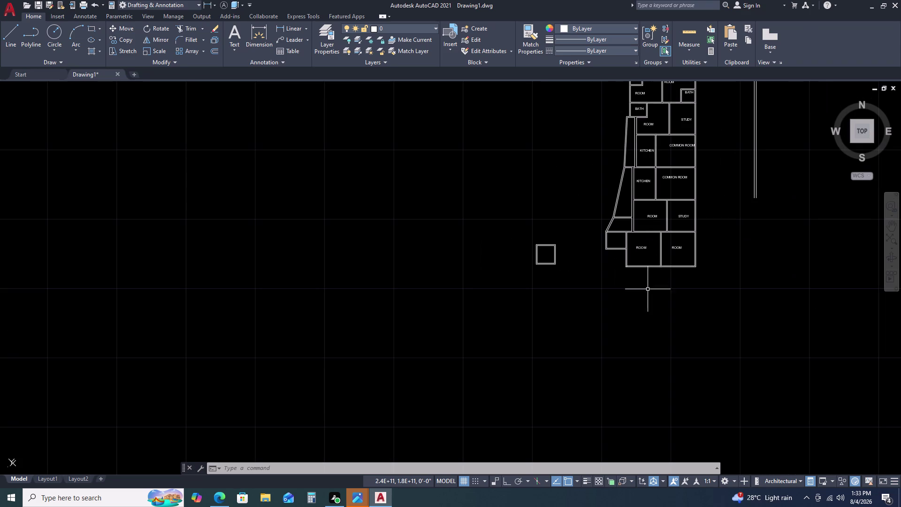
middle_drag(651, 296, 632, 245)
middle_click(631, 243)
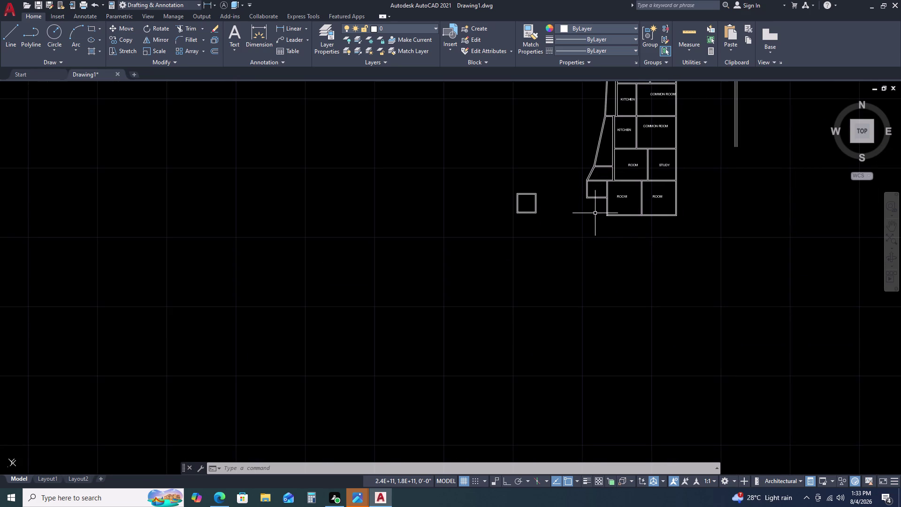
scroll(up, 3)
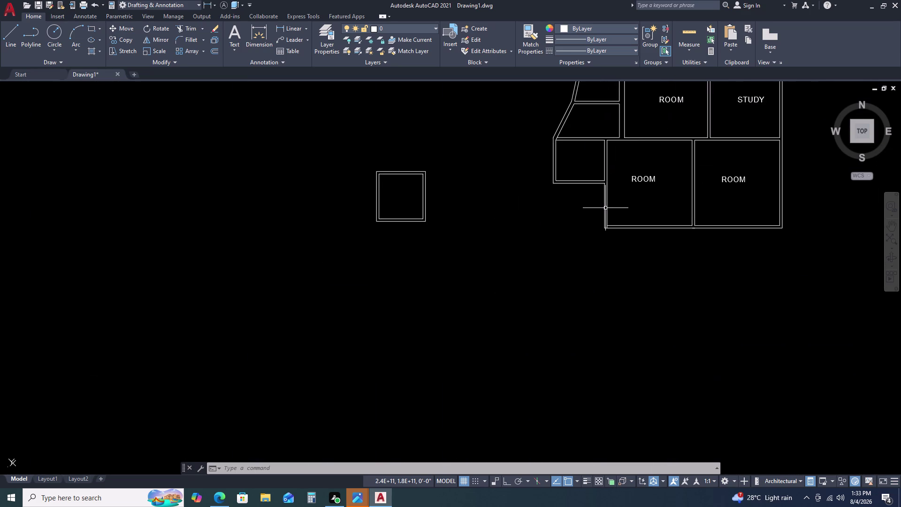
scroll(up, 3)
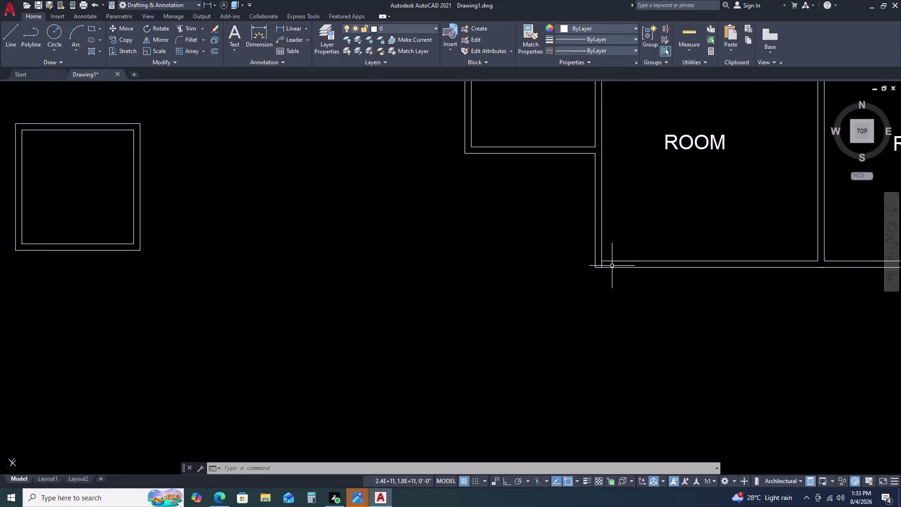
Erase the stray vertical wall line and a leftover wall piece at the junction.
scroll(up, 3)
click(574, 207)
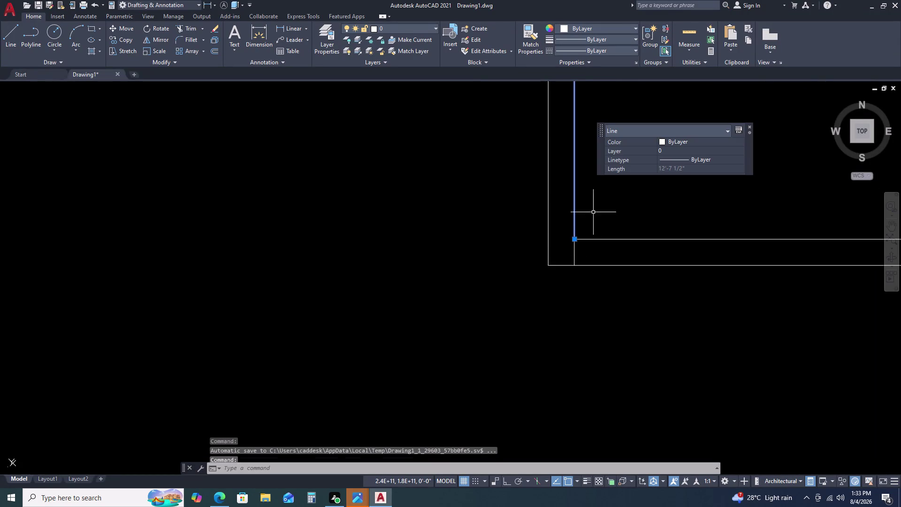
scroll(down, 3)
key(Delete)
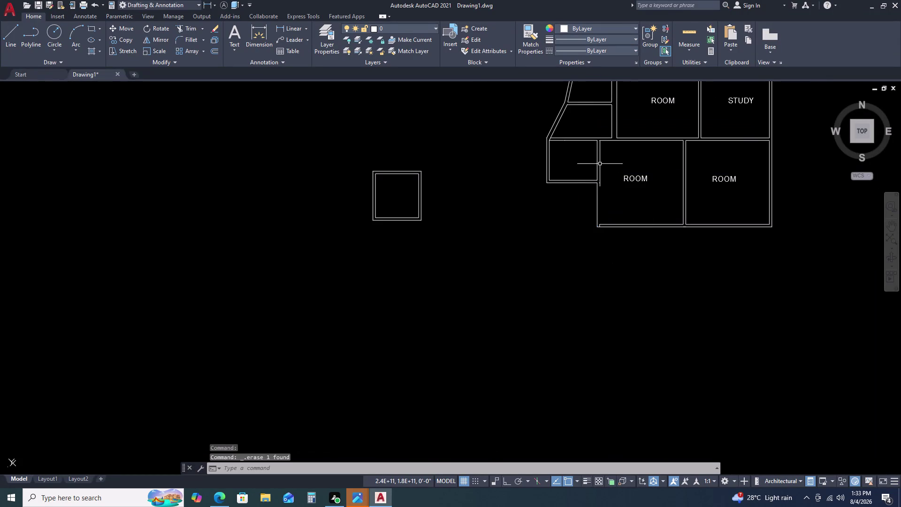
scroll(up, 3)
click(612, 184)
click(605, 193)
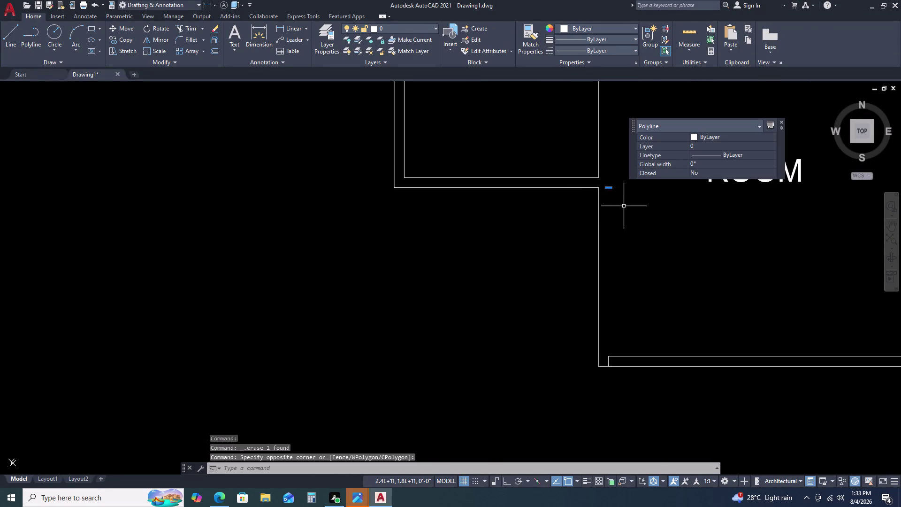
key(Delete)
Window-select and erase the two short junction lines and the remaining wall stub.
scroll(down, 3)
scroll(up, 3)
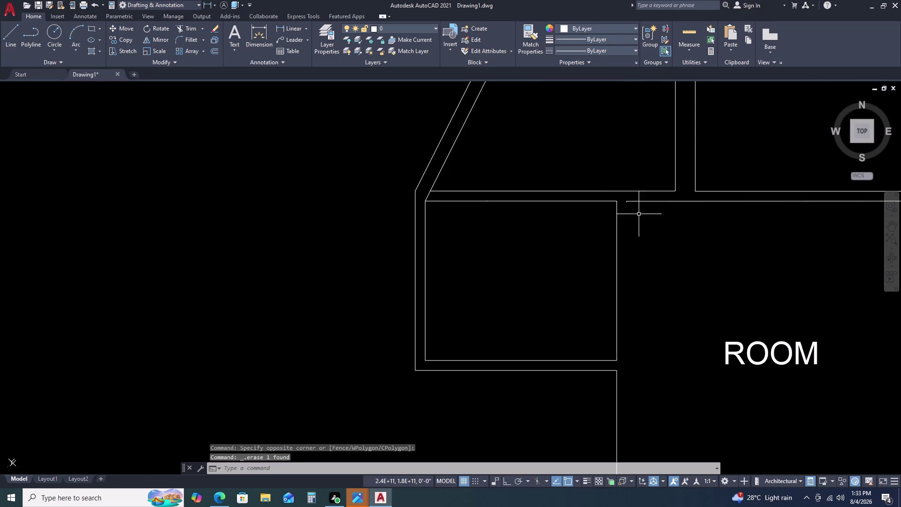
scroll(up, 3)
click(624, 198)
click(633, 229)
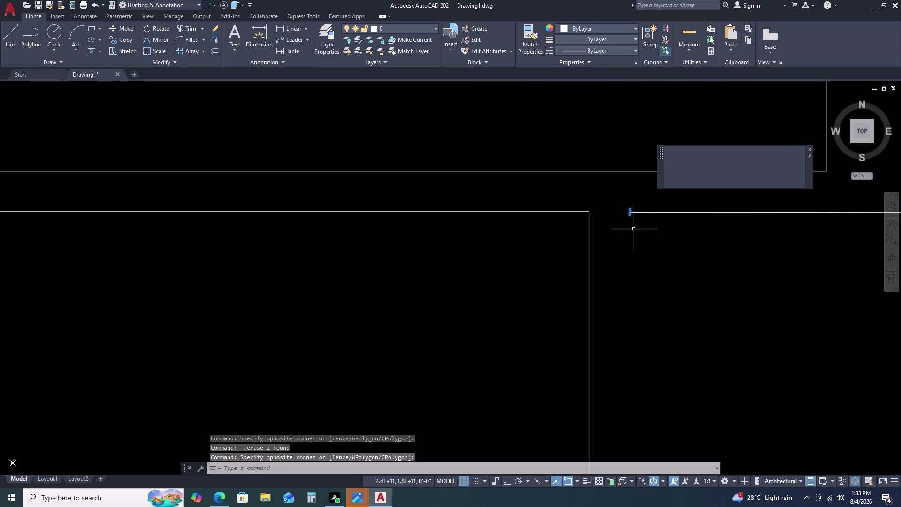
key(Delete)
scroll(down, 3)
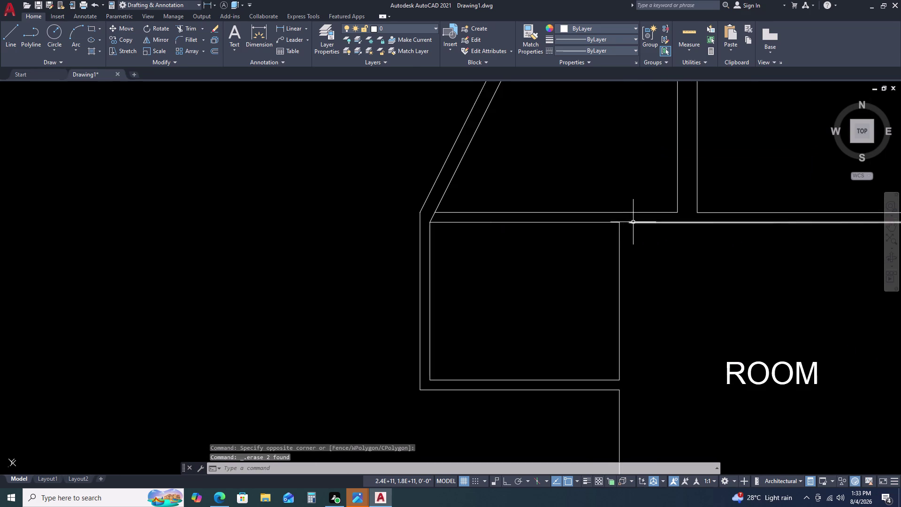
scroll(down, 3)
scroll(up, 3)
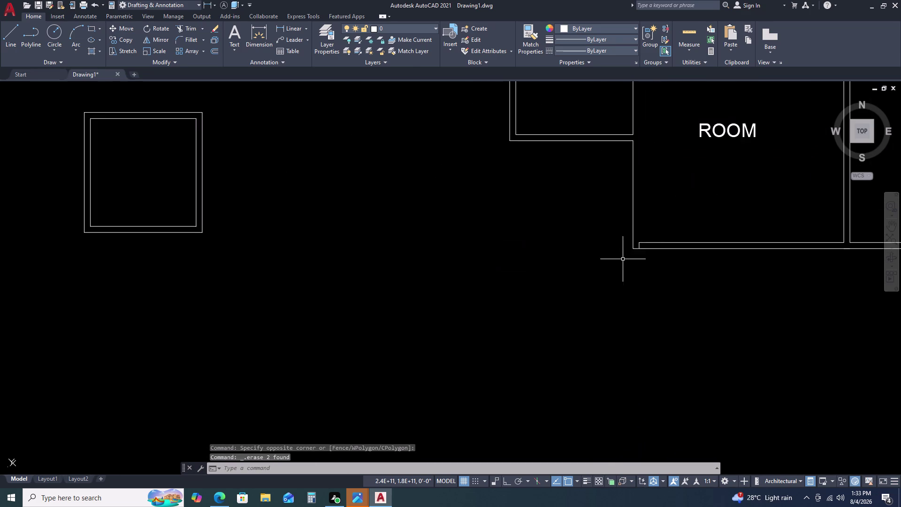
scroll(up, 3)
click(632, 237)
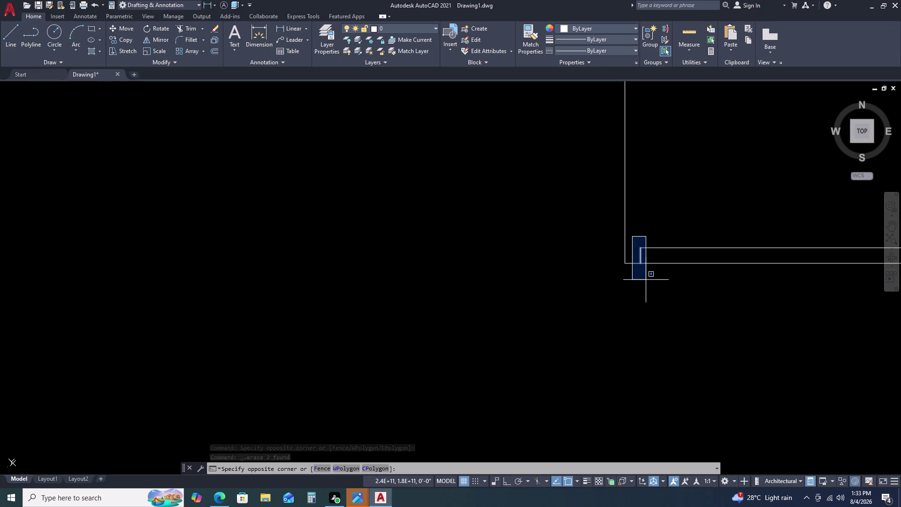
click(647, 282)
key(Delete)
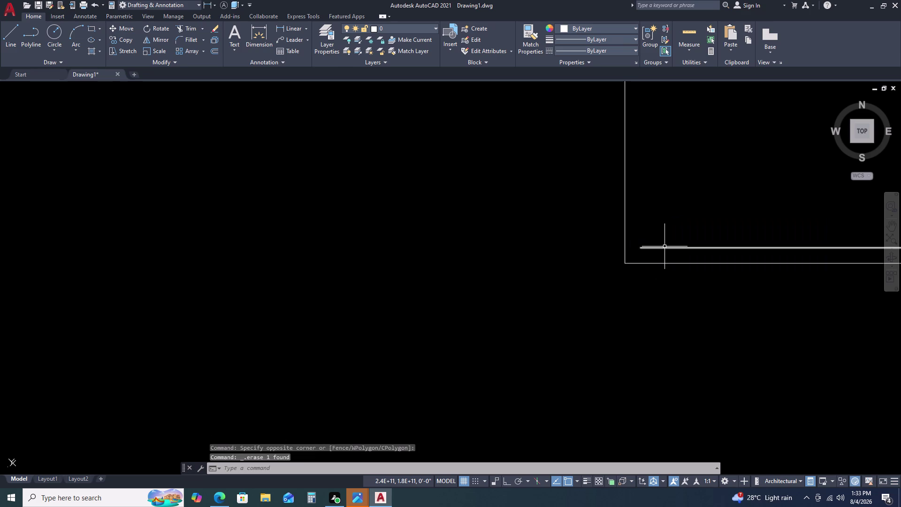
Draw the 12'-7½" wall line from the bottom corner up to the small room's corner.
text(L)
key(space)
click(643, 250)
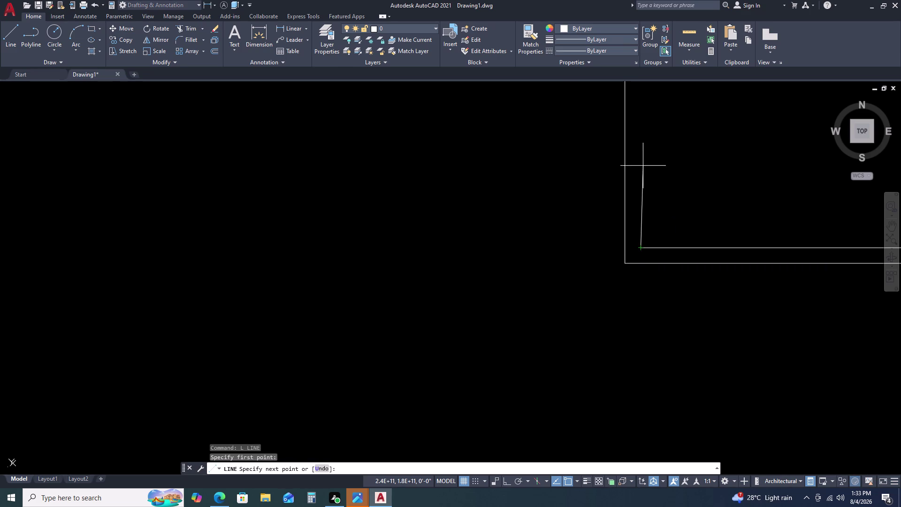
scroll(down, 3)
middle_click(649, 151)
middle_click(649, 151)
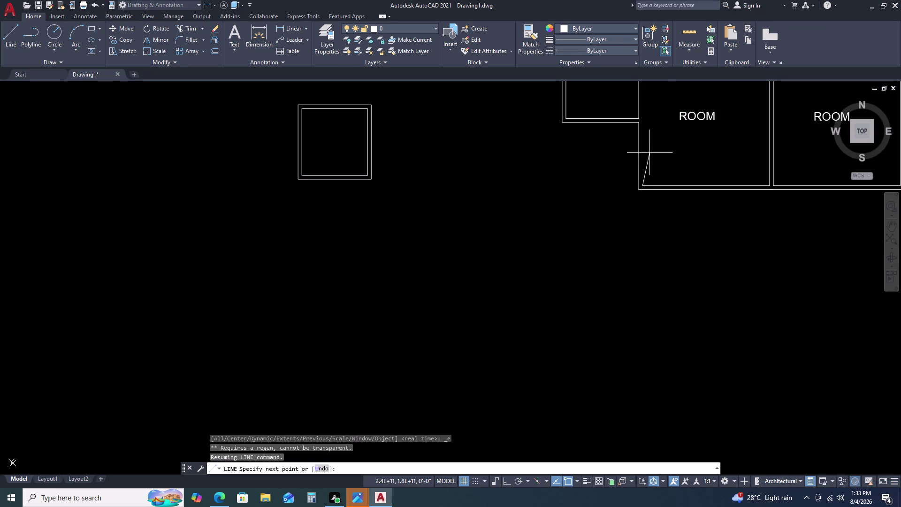
middle_drag(646, 169, 641, 182)
middle_click(629, 108)
middle_drag(630, 108, 571, 224)
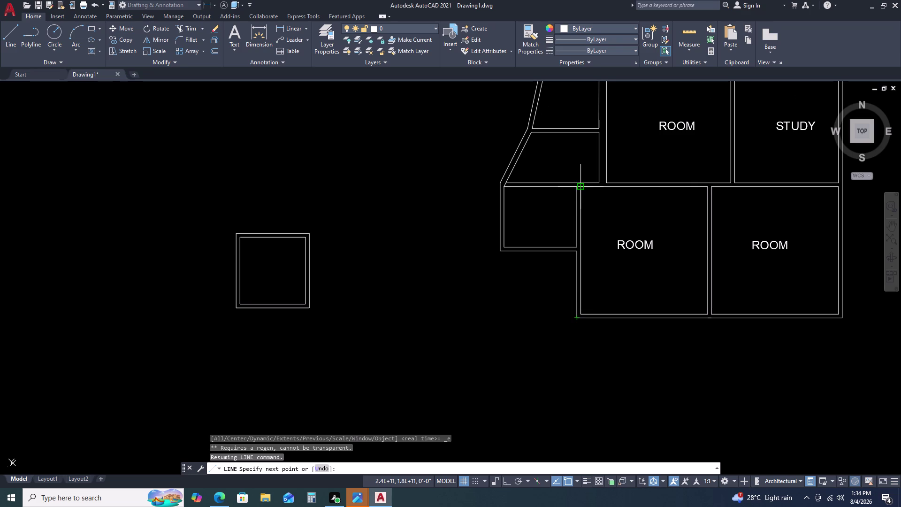
click(579, 188)
key(Escape)
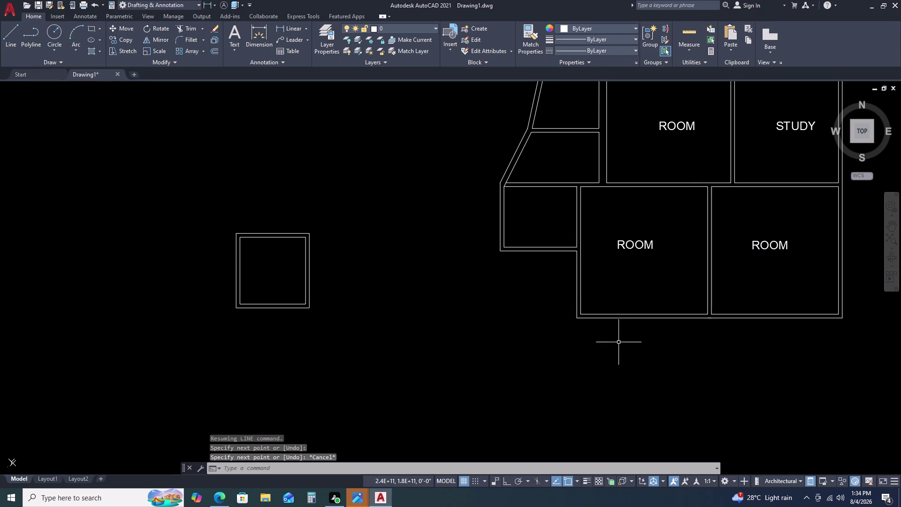
Pan across the lower rooms to check the new wall line, then select it.
middle_drag(623, 303, 620, 297)
middle_drag(618, 292, 612, 277)
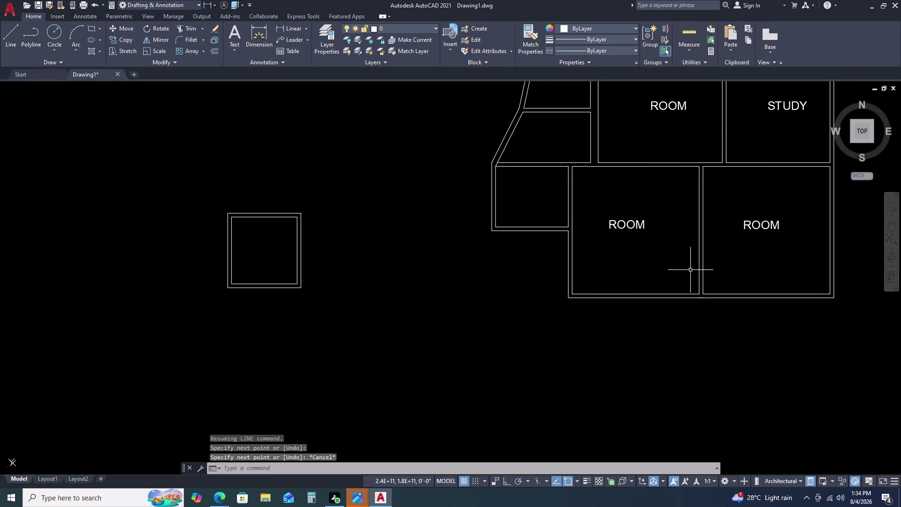
scroll(down, 3)
middle_drag(712, 285, 579, 272)
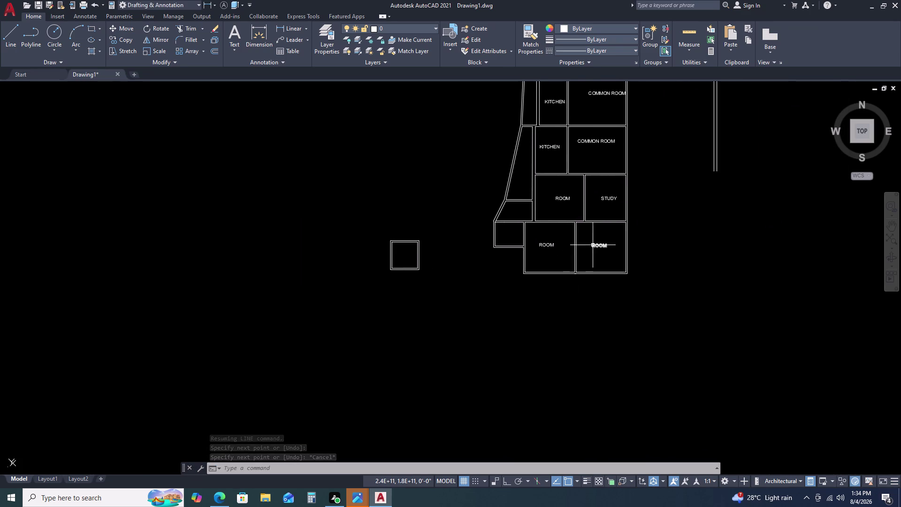
scroll(down, 3)
scroll(up, 3)
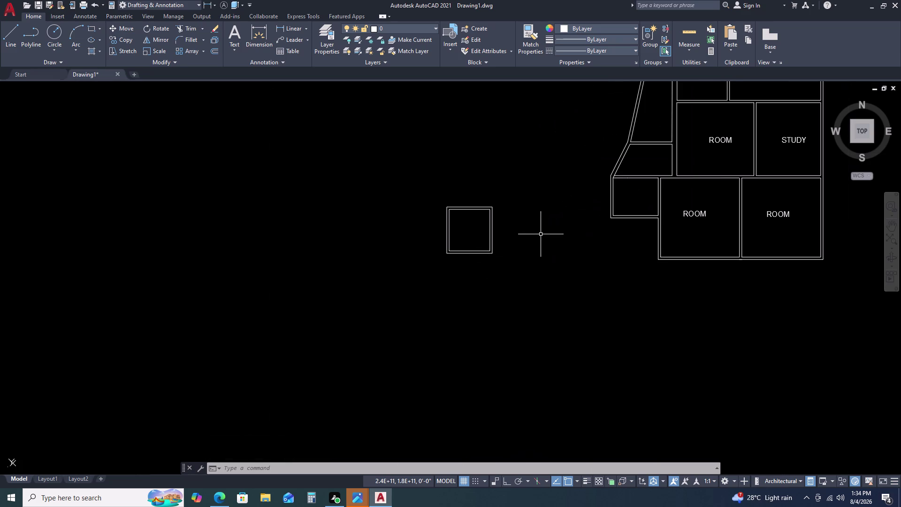
click(661, 231)
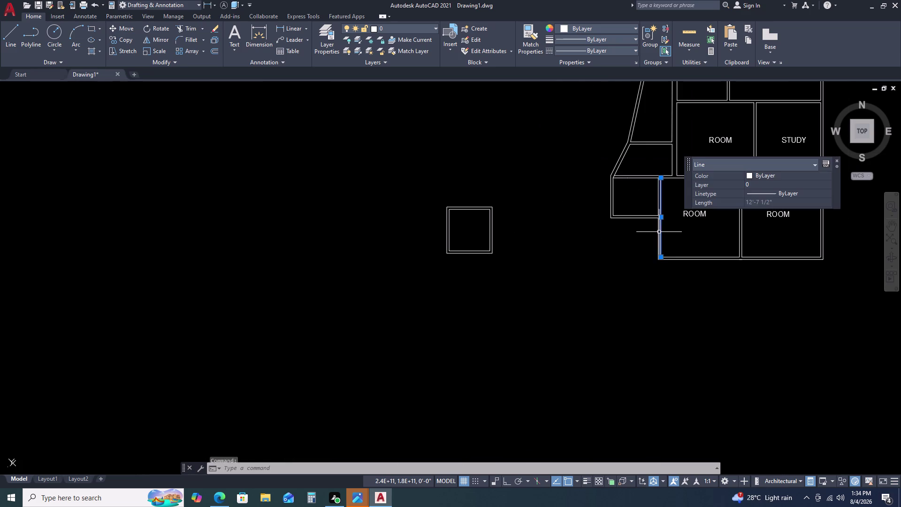
Offset the lower left wall line below the small room 9 units outward to the left.
key(Escape)
click(657, 232)
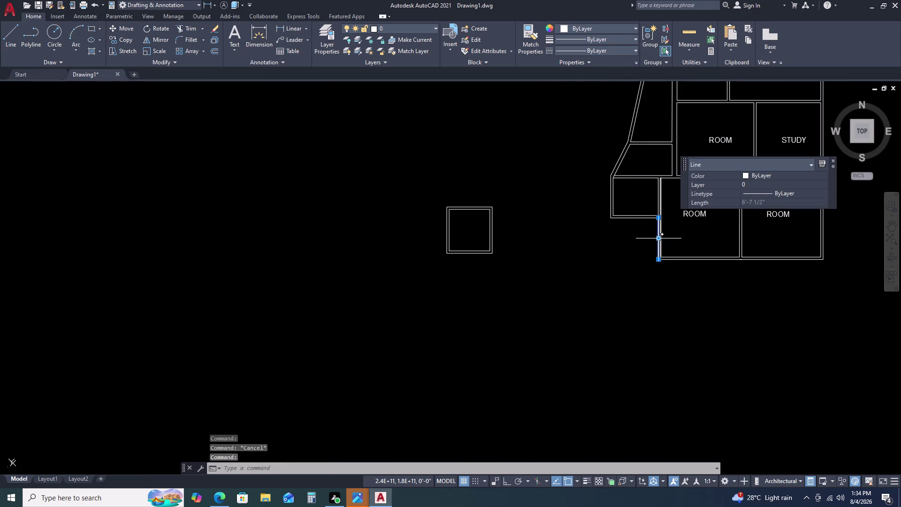
text(O)
key(space)
key(9)
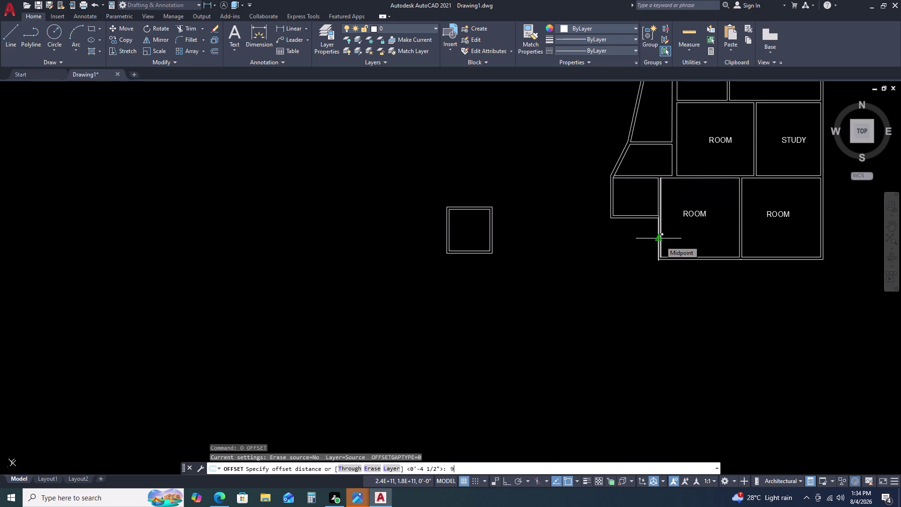
key(Return)
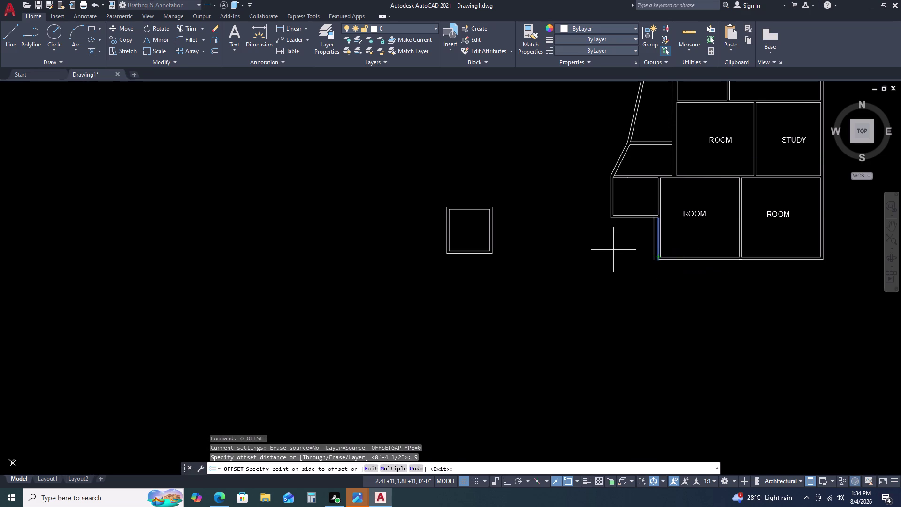
click(614, 249)
scroll(up, 3)
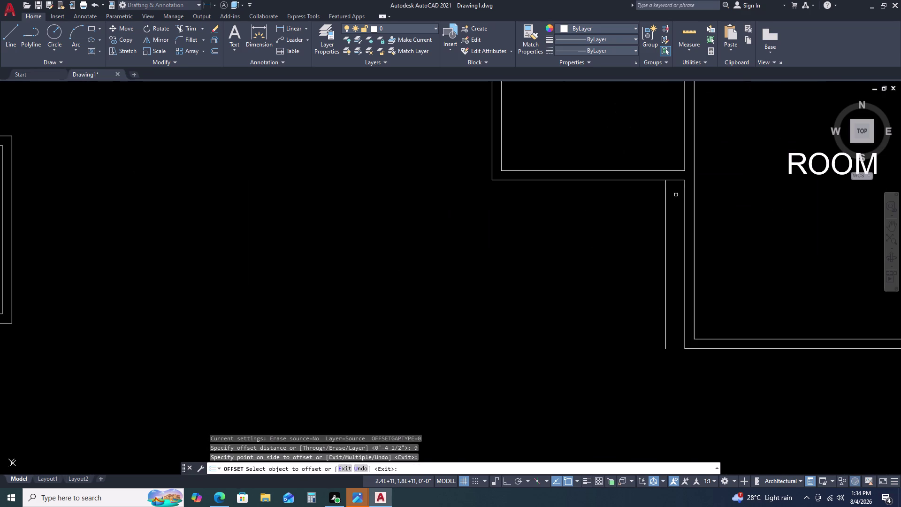
scroll(up, 3)
scroll(down, 3)
key(Escape)
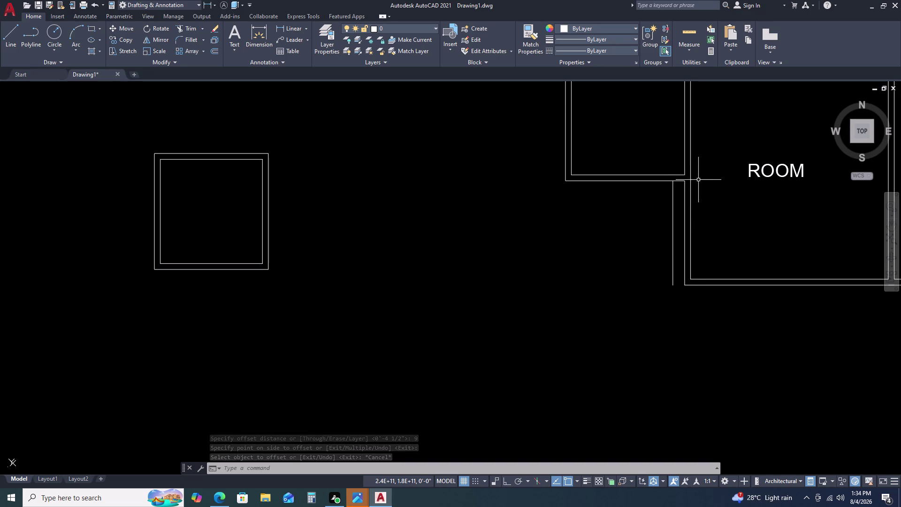
Grab a corner grip on the room's bottom wall outline, then cancel the stretch.
scroll(up, 3)
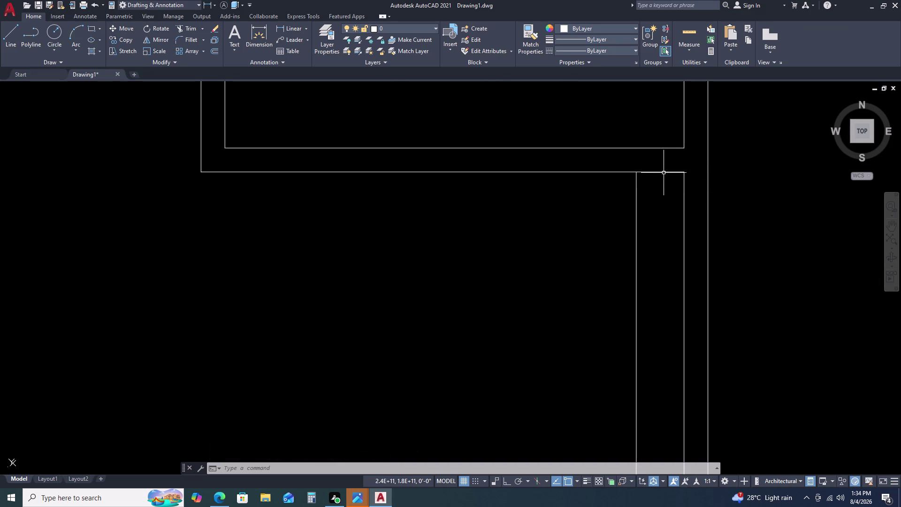
click(664, 173)
click(685, 173)
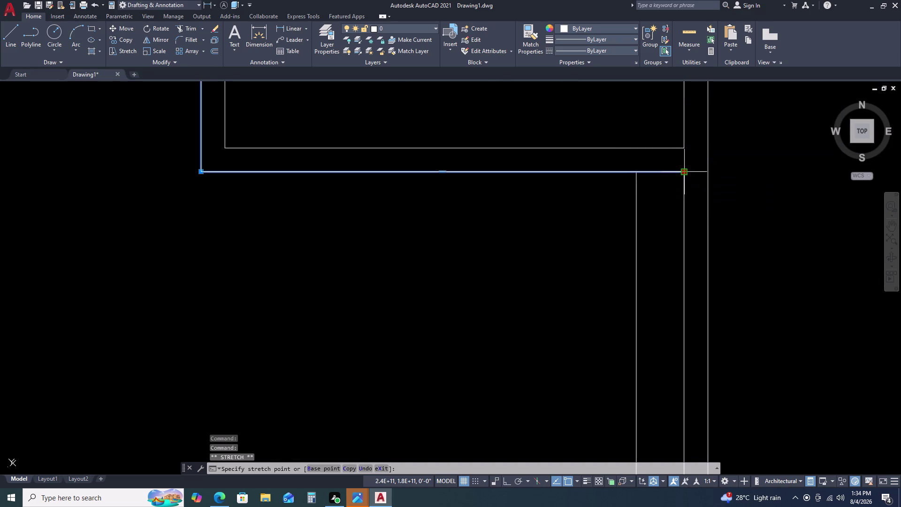
click(709, 173)
key(grave)
scroll(down, 3)
scroll(up, 3)
scroll(down, 3)
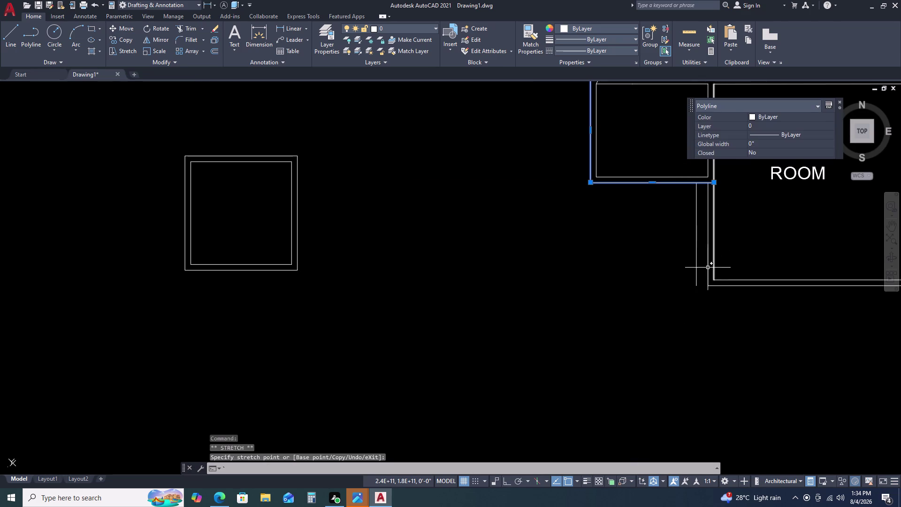
key(Escape)
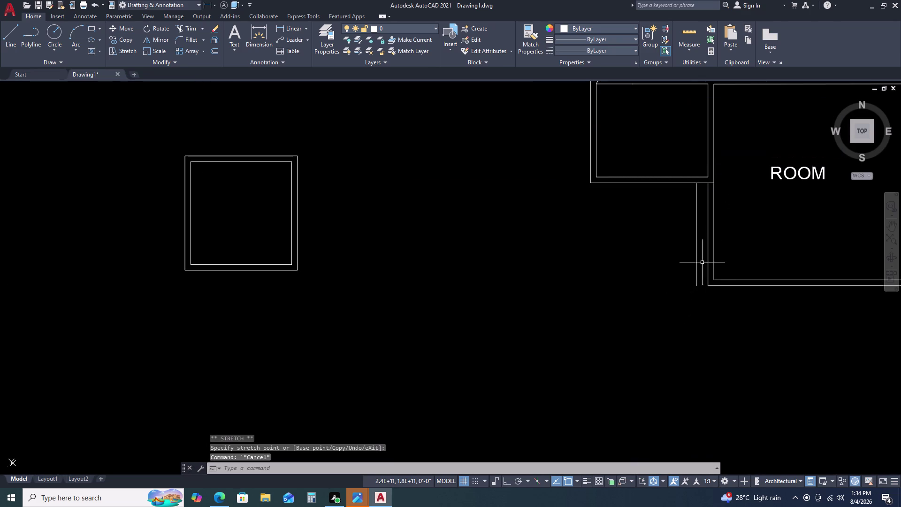
Window-select and erase the stray vertical wall line.
click(700, 225)
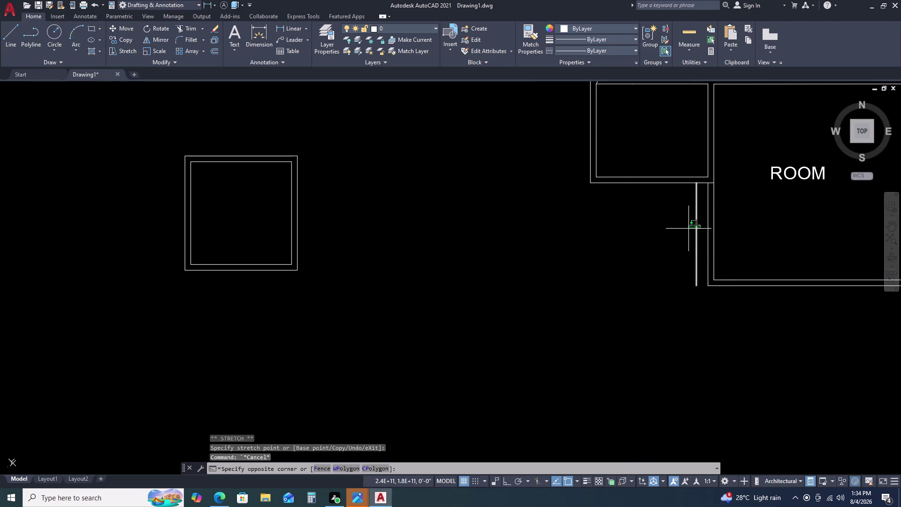
click(688, 228)
key(Delete)
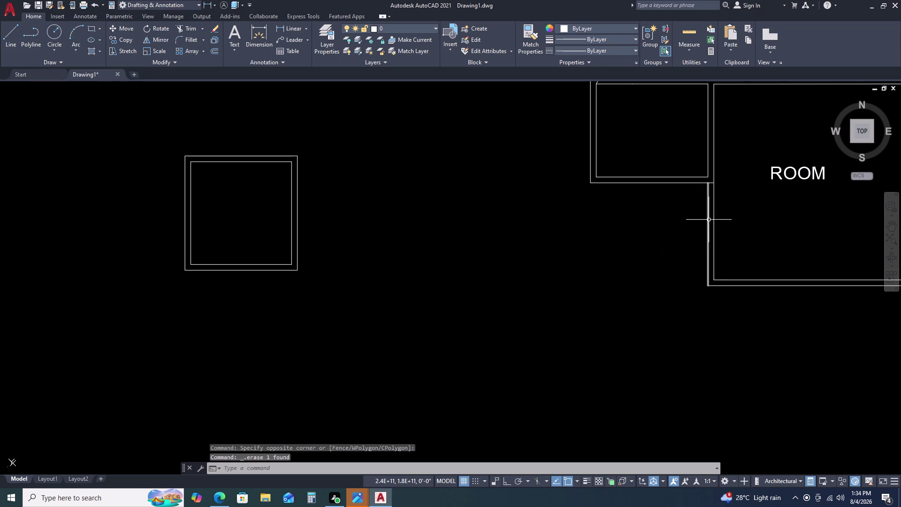
click(708, 218)
Try a 4.5 offset beside the wall line, then cancel it.
text(O)
key(space)
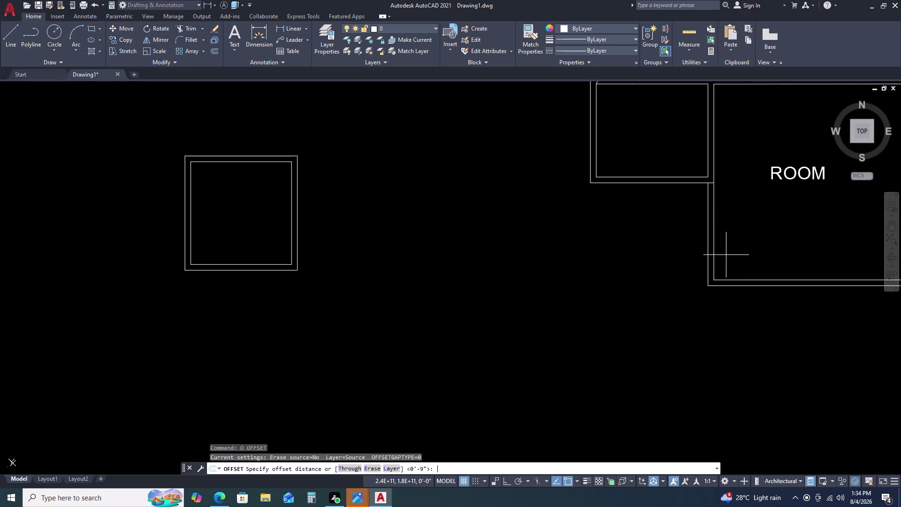
text(4.5)
key(Return)
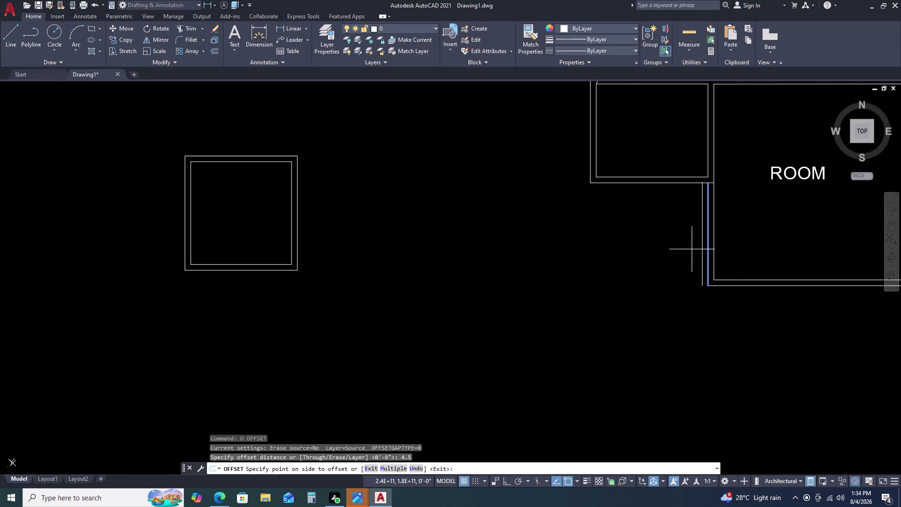
click(697, 248)
key(Escape)
scroll(up, 3)
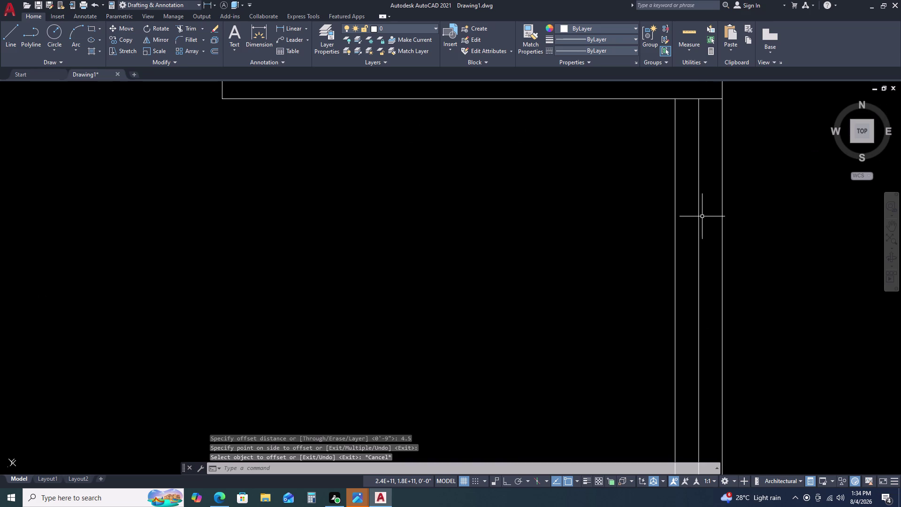
Try selecting vertical wall lines near the small room, then cancel all commands and selections.
click(693, 225)
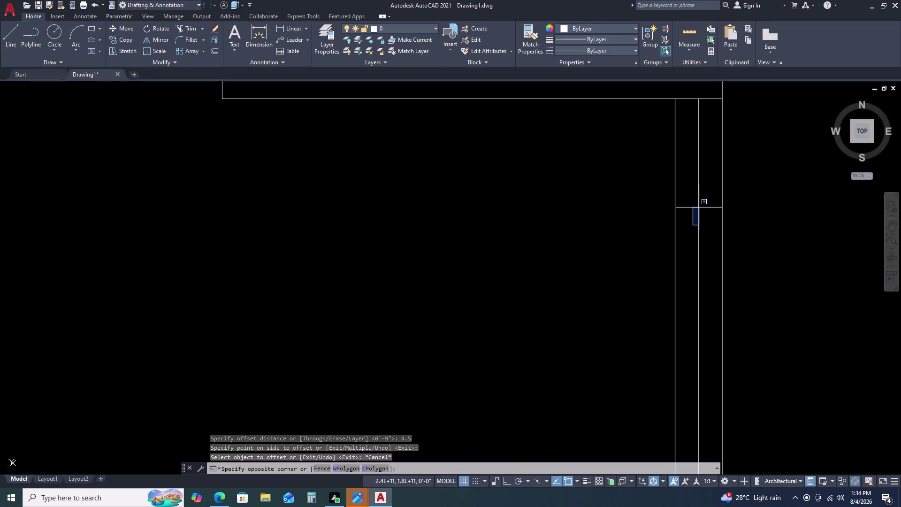
key(Escape)
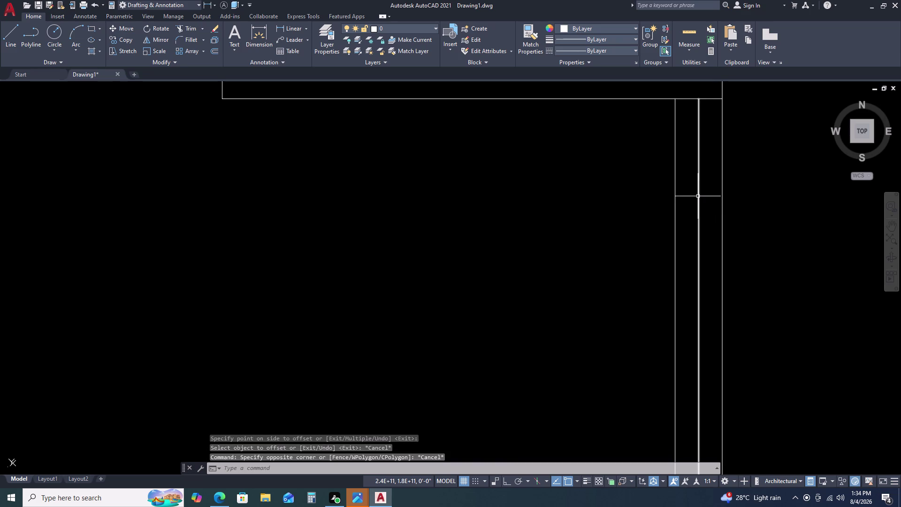
click(699, 211)
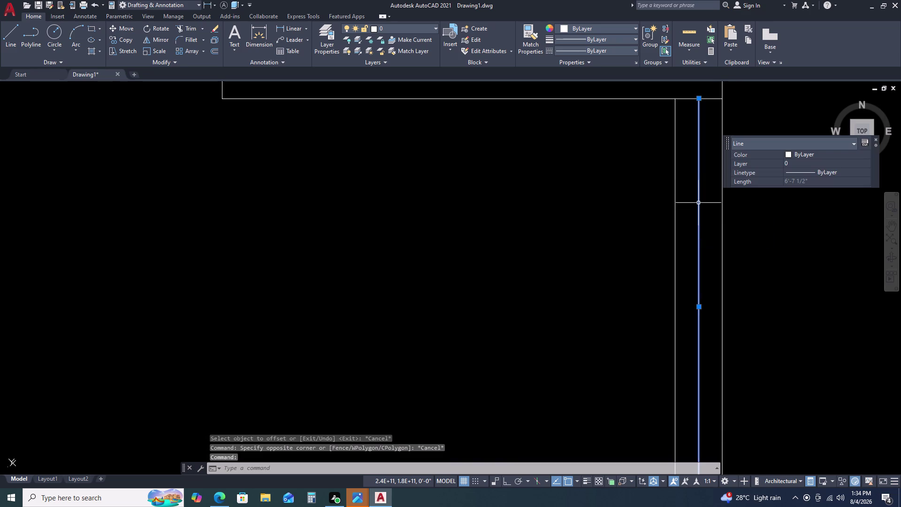
key(Delete)
scroll(down, 3)
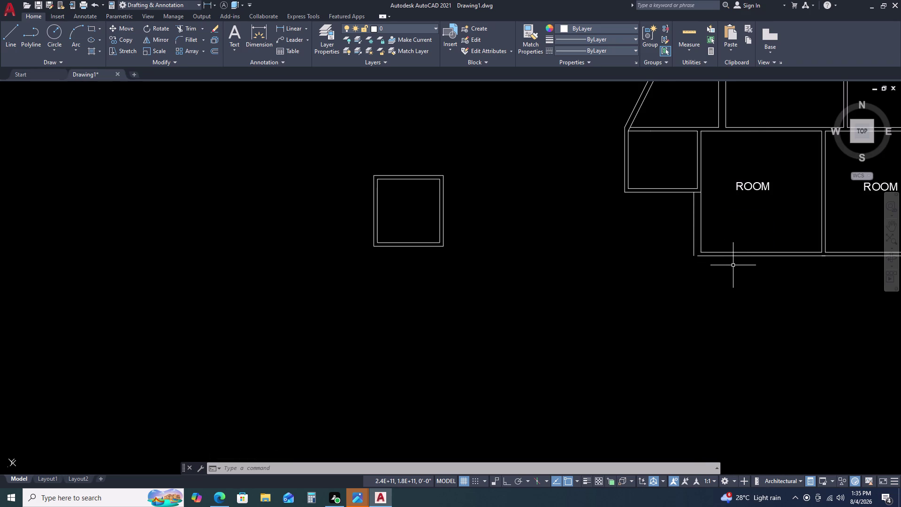
key(Escape)
key(Escape)
key(Escape)
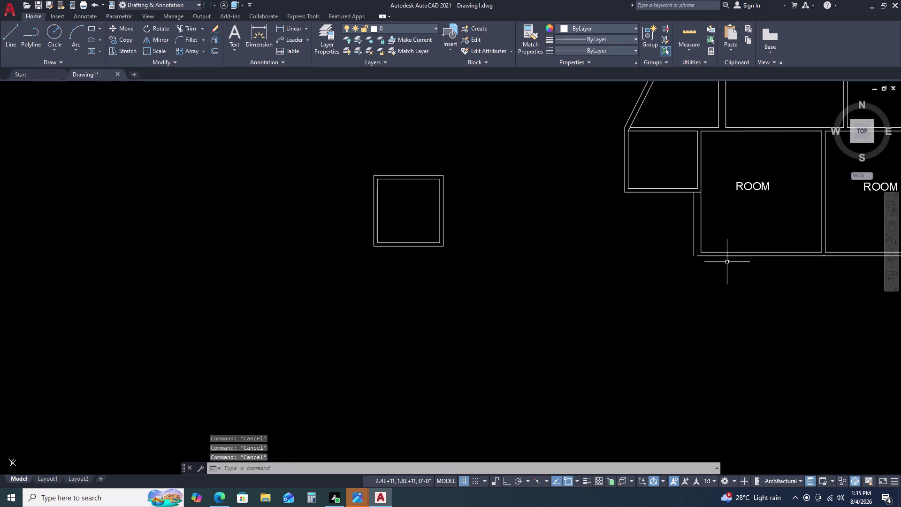
scroll(down, 3)
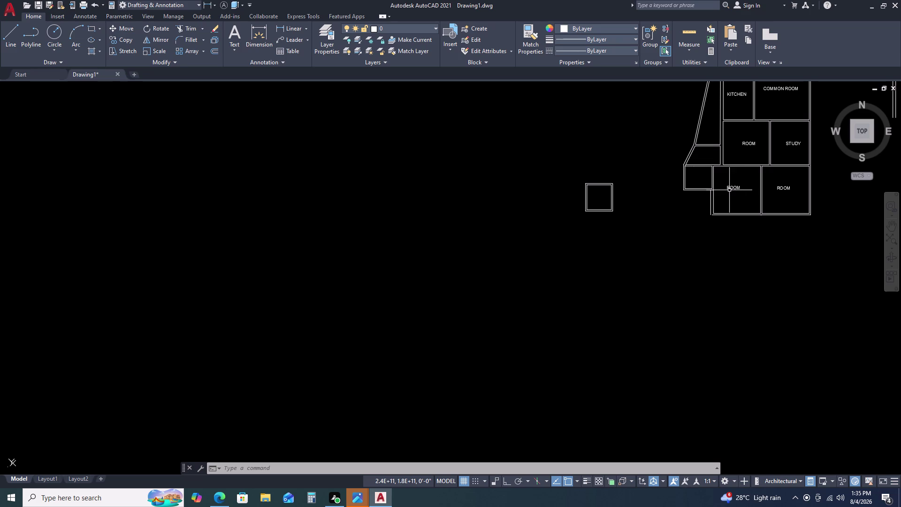
scroll(up, 3)
click(703, 175)
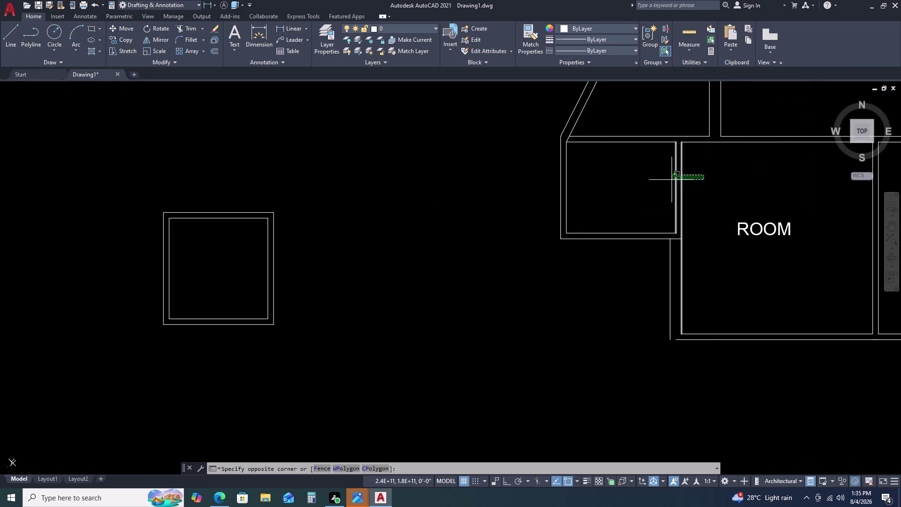
click(667, 180)
key(Escape)
Undo 34 times, reverting the offset, erase, extension, corner stretch and trim edits.
scroll(down, 3)
key(Escape)
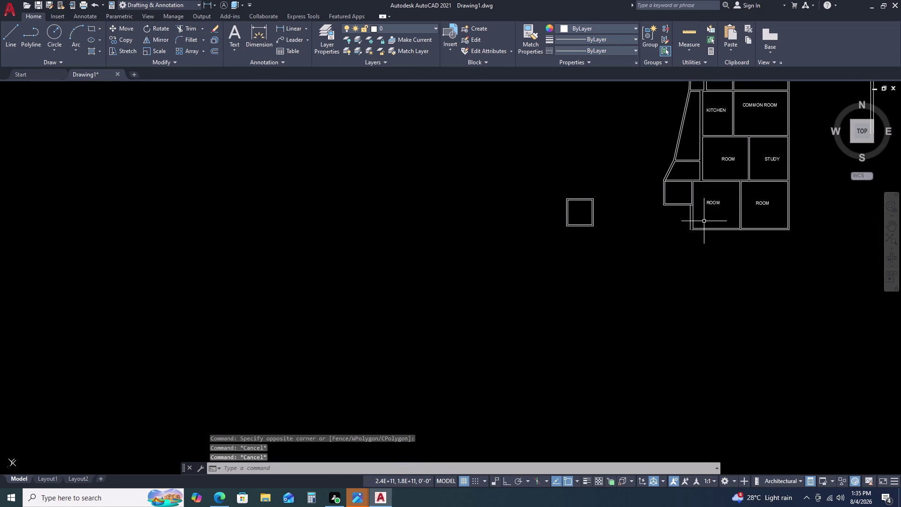
key(ctrl+z)
key(ctrl+z)
key(ctrl+z)
key(ctrl+z)
key(ctrl+z)
key(ctrl+z)
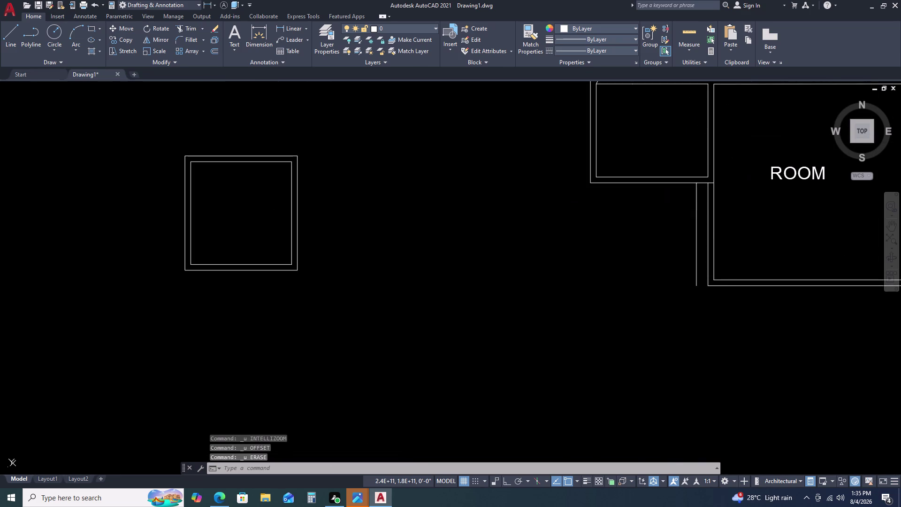
key(ctrl+z)
key(ctrl+z)
key(ctrl+z)
key(ctrl+z)
key(ctrl+z)
key(ctrl+z)
key(ctrl+z)
key(ctrl+z)
key(ctrl+z)
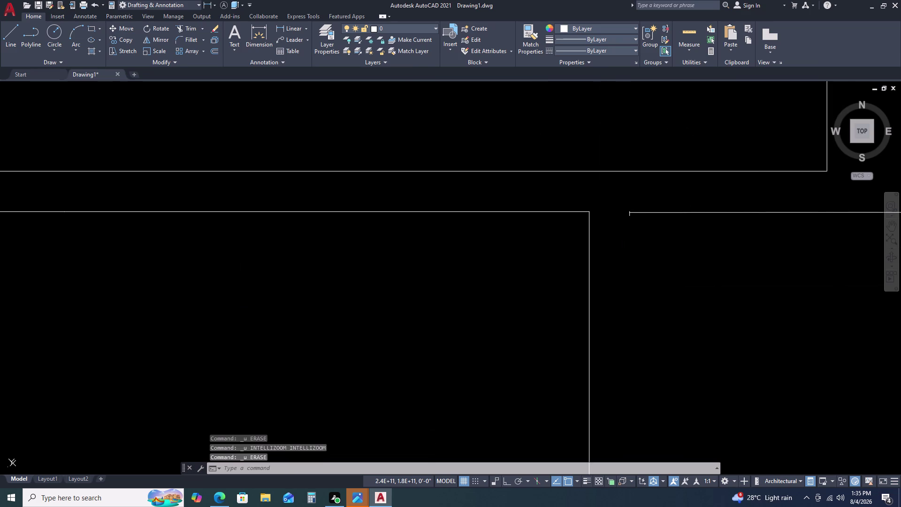
key(ctrl+z)
key(ctrl+z)
key(ctrl+z)
key(ctrl+z)
key(ctrl+z)
key(ctrl+z)
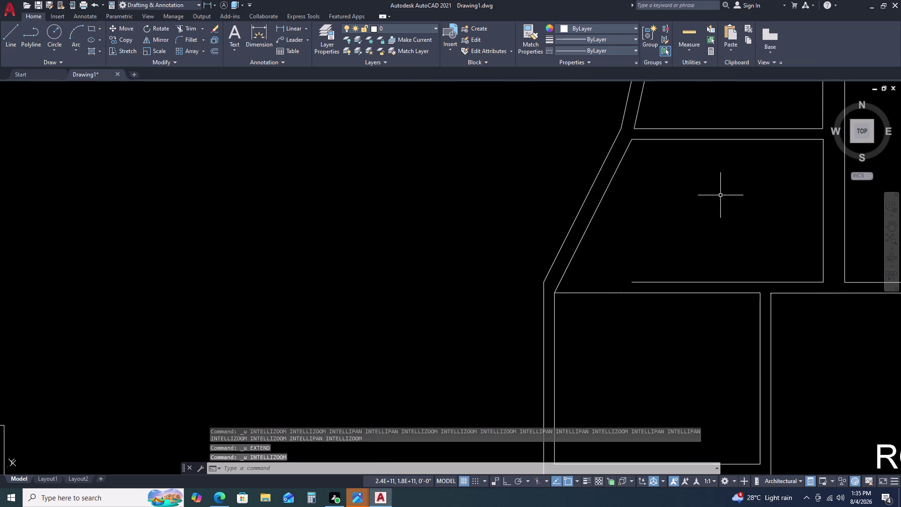
key(ctrl+z)
key(ctrl+z)
key(ctrl+z)
key(ctrl+z)
key(ctrl+z)
key(ctrl+z)
key(ctrl+z)
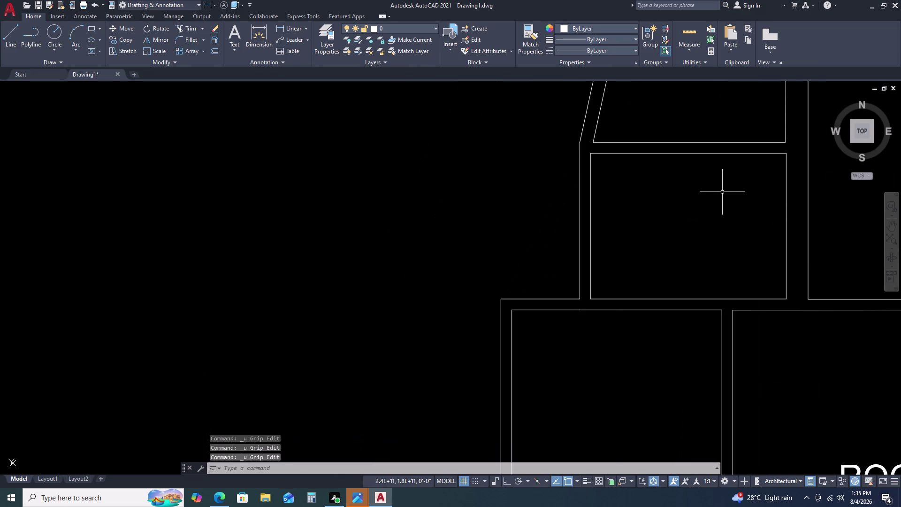
key(ctrl+z)
key(ctrl+z)
key(ctrl+z)
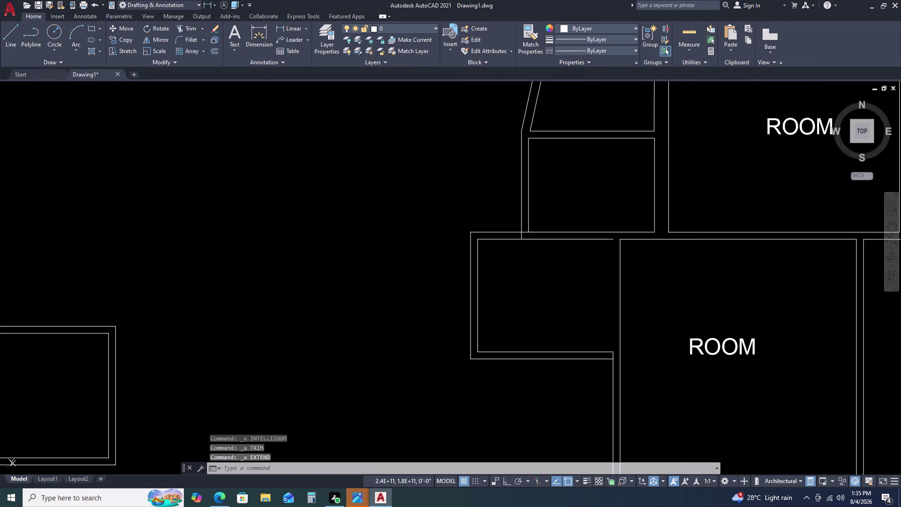
key(ctrl+z)
key(ctrl+z)
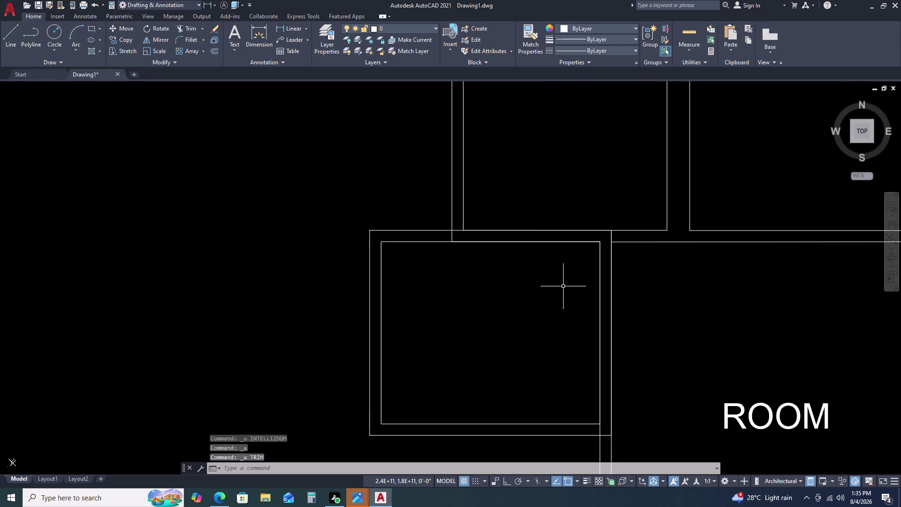
key(ctrl+z)
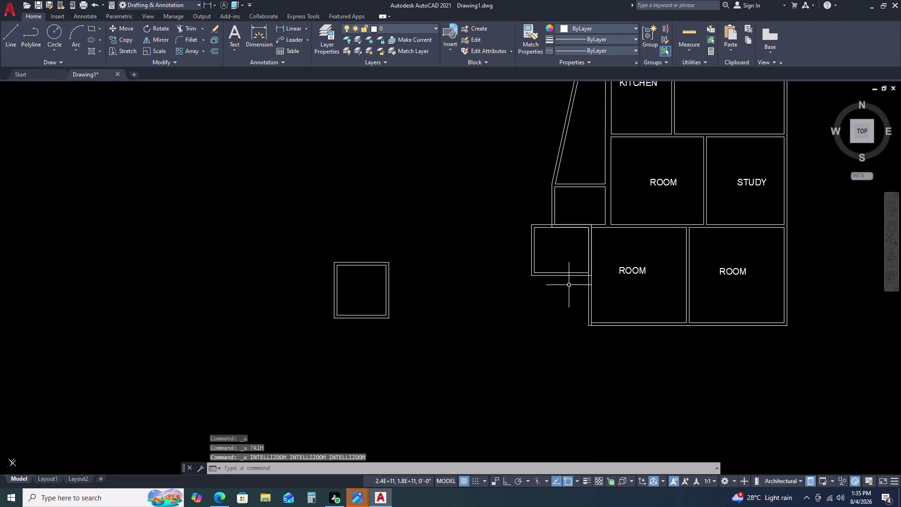
Move the small square room from its outer top-right corner onto the wall junction.
click(568, 285)
click(563, 237)
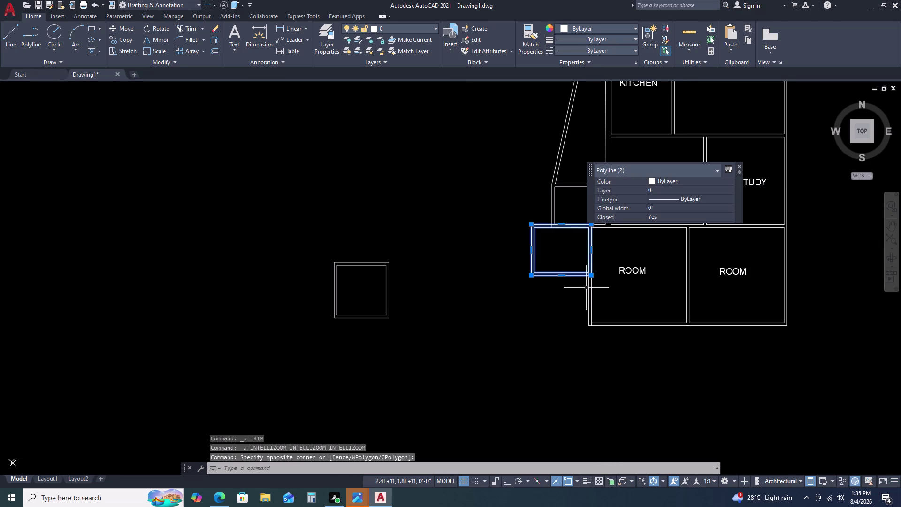
scroll(down, 3)
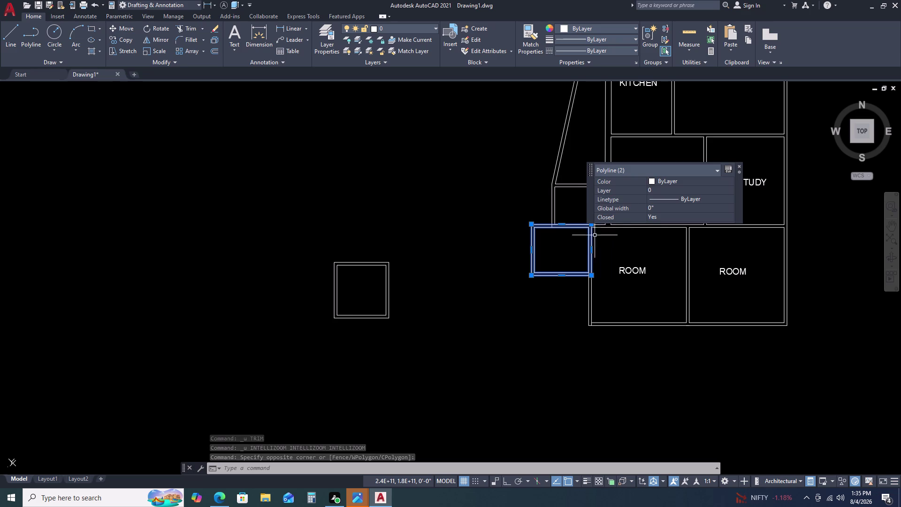
key(Escape)
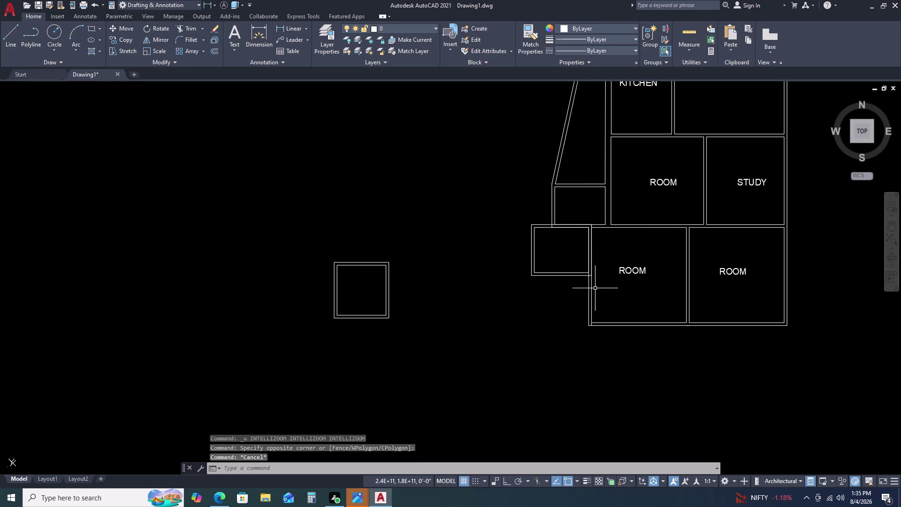
click(575, 256)
click(540, 294)
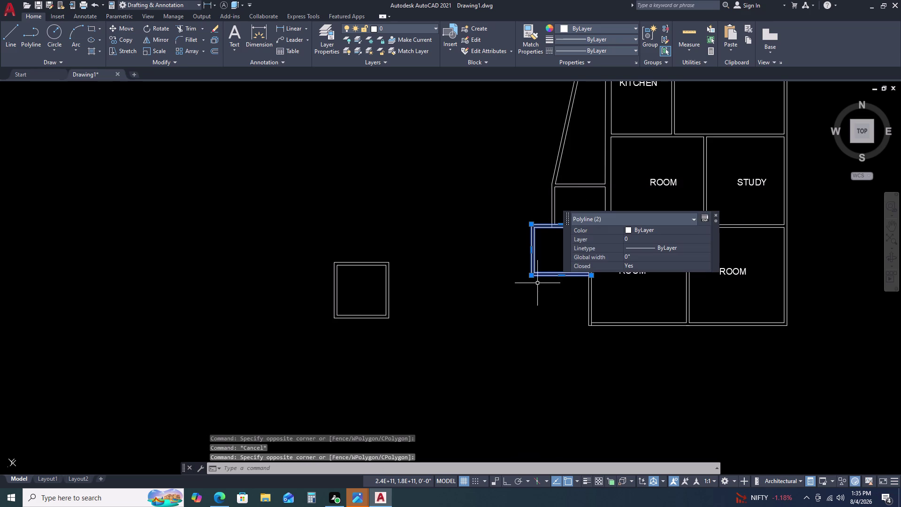
text(M)
key(space)
scroll(up, 3)
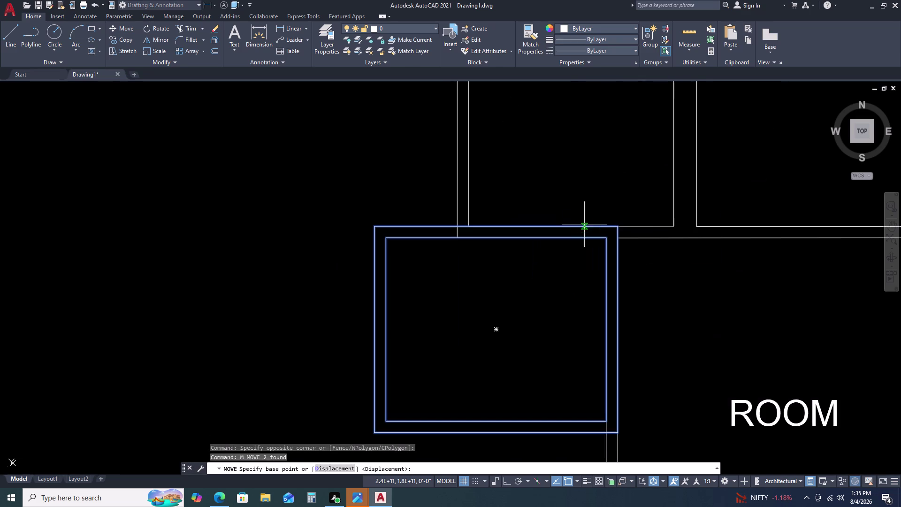
click(615, 229)
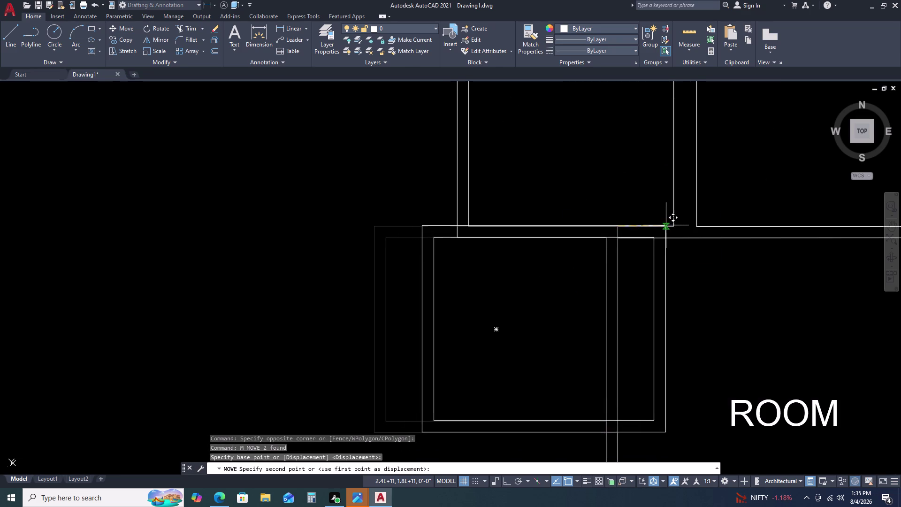
click(673, 227)
key(Escape)
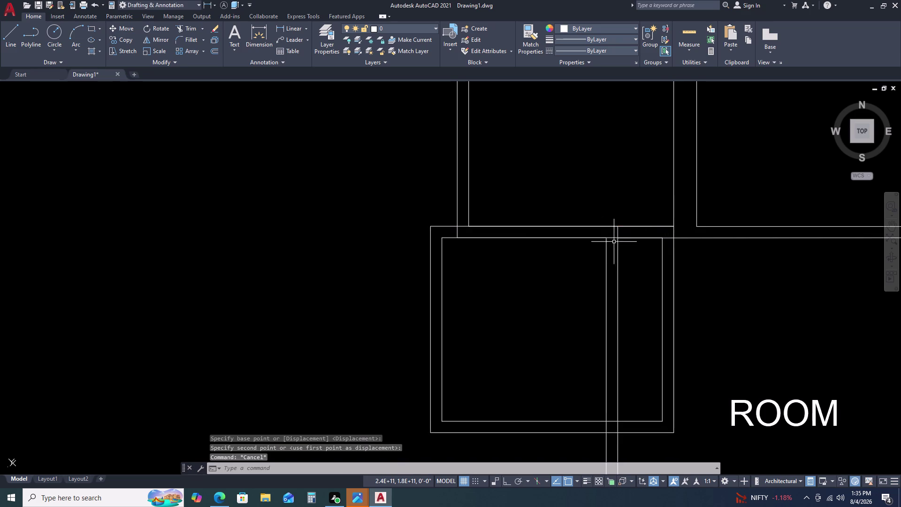
Clear the leftover selection and make sure no command is still active.
scroll(down, 3)
click(619, 269)
key(Escape)
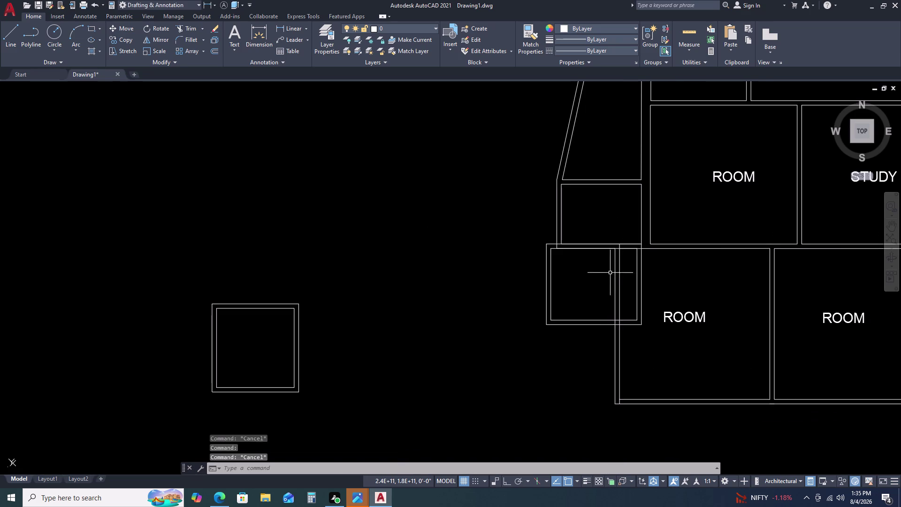
key(y)
key(BackSpace)
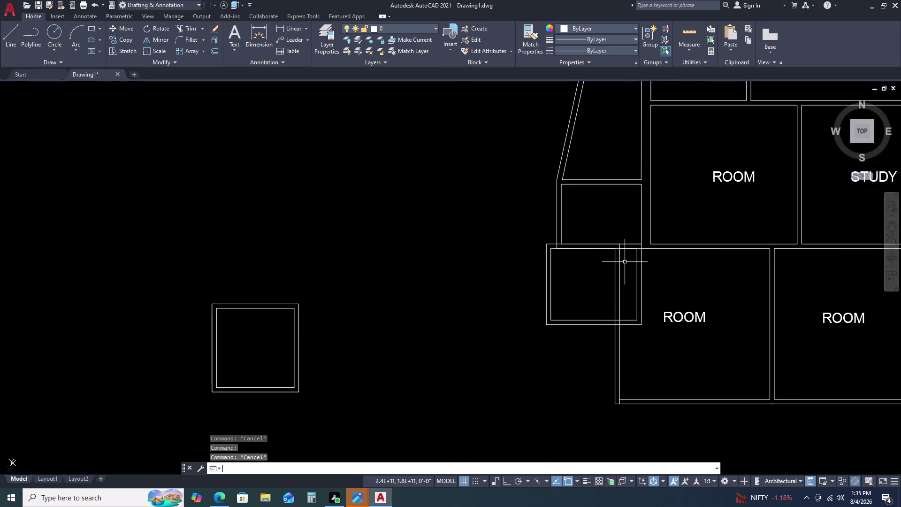
Try trimming the overlapping wall lines with TR, then cancel the trim.
text(TR)
key(space)
click(621, 261)
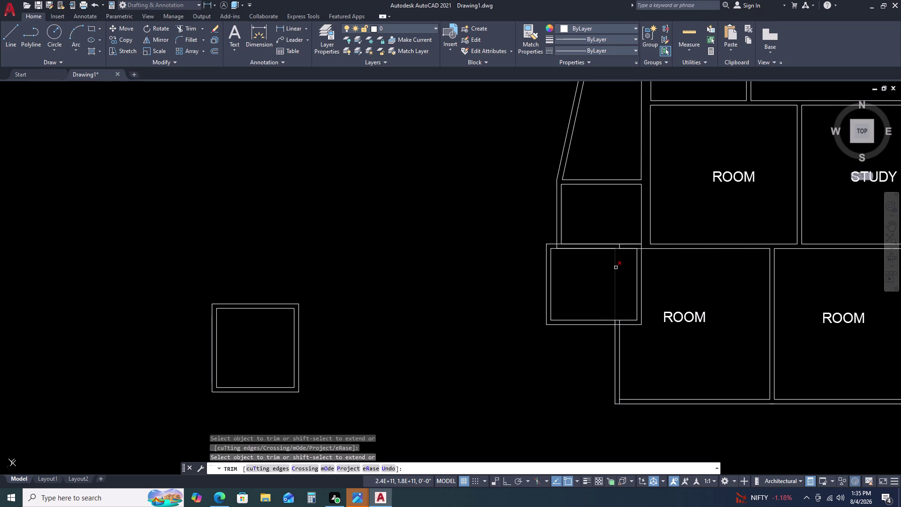
click(616, 267)
scroll(up, 3)
click(617, 249)
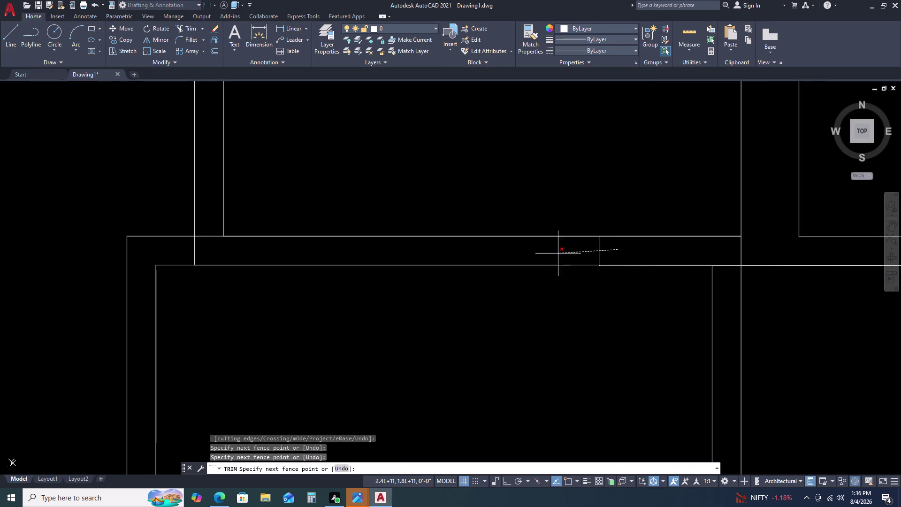
click(193, 249)
key(Escape)
click(623, 266)
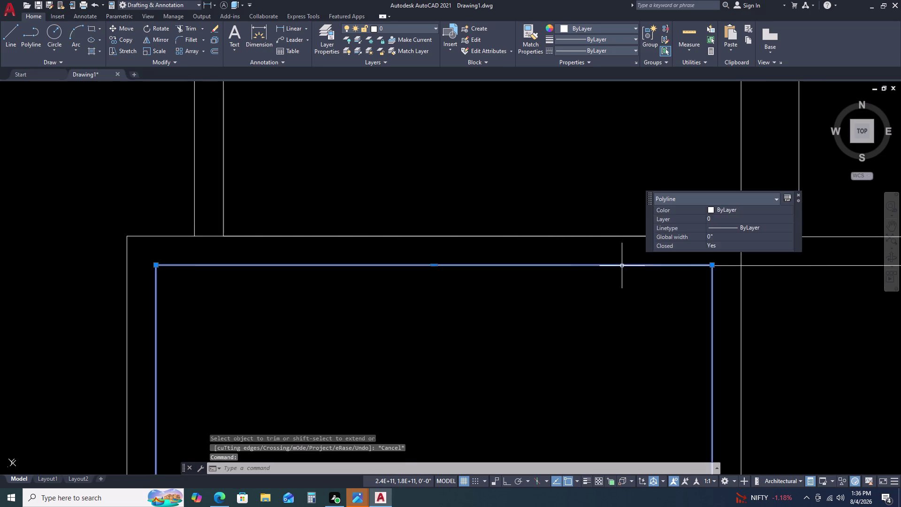
key(Escape)
Delete the stray wall line segment and check the outer wall outline.
scroll(up, 3)
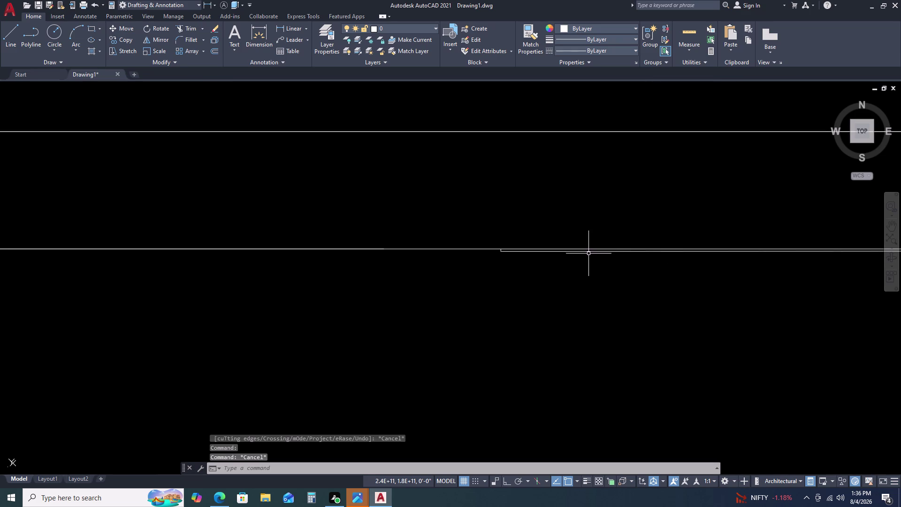
scroll(up, 3)
click(584, 250)
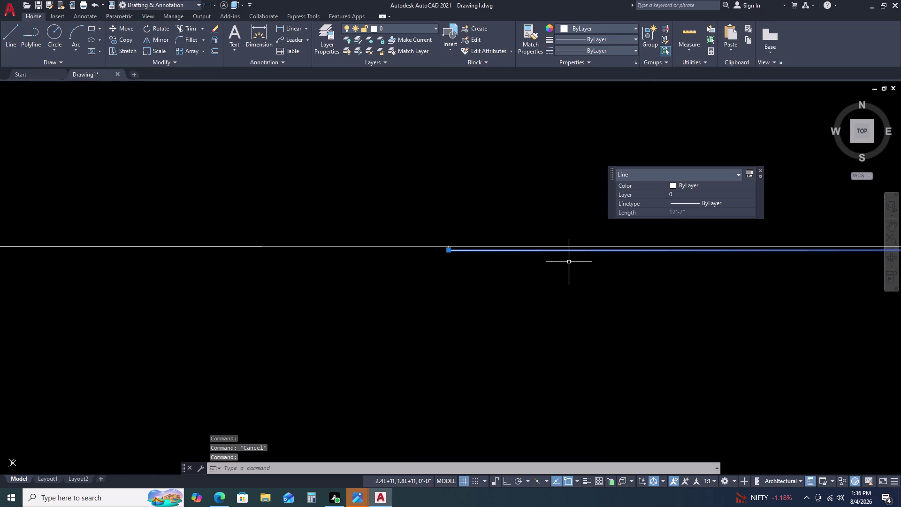
key(Delete)
scroll(down, 3)
scroll(down, 3)
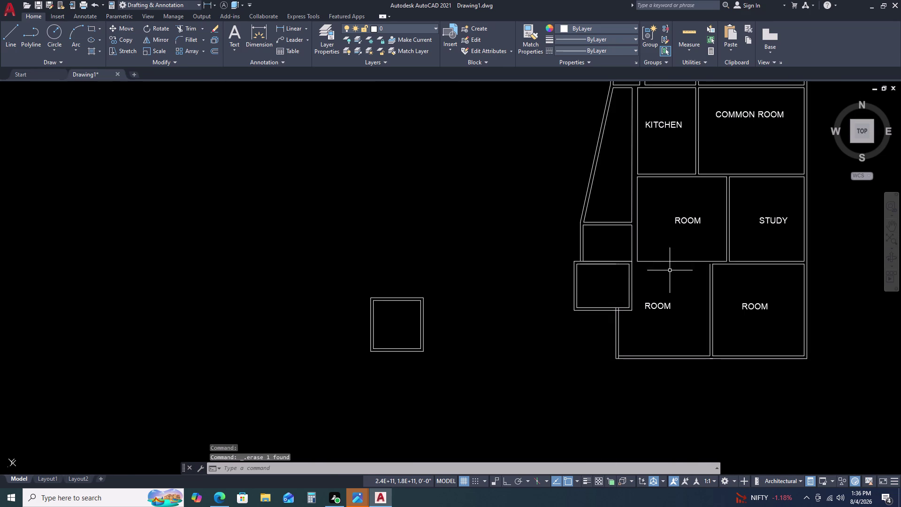
scroll(up, 3)
scroll(up, 3)
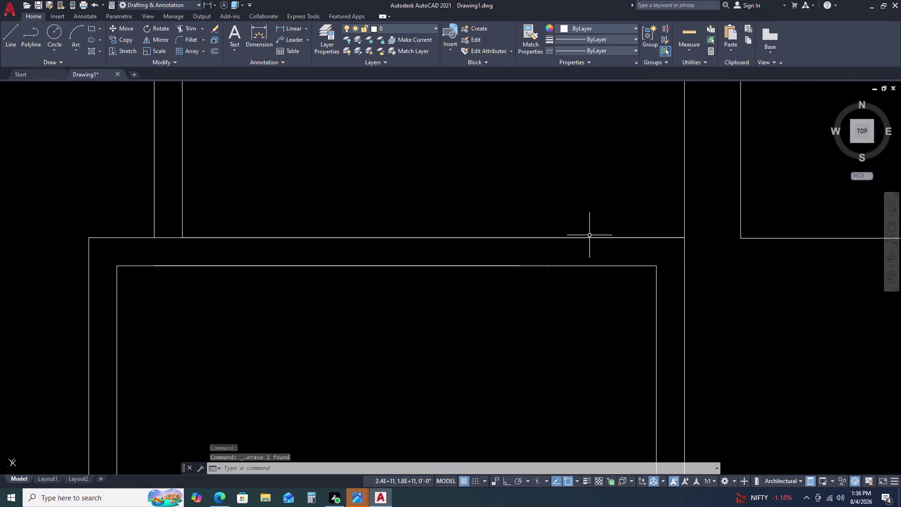
scroll(up, 3)
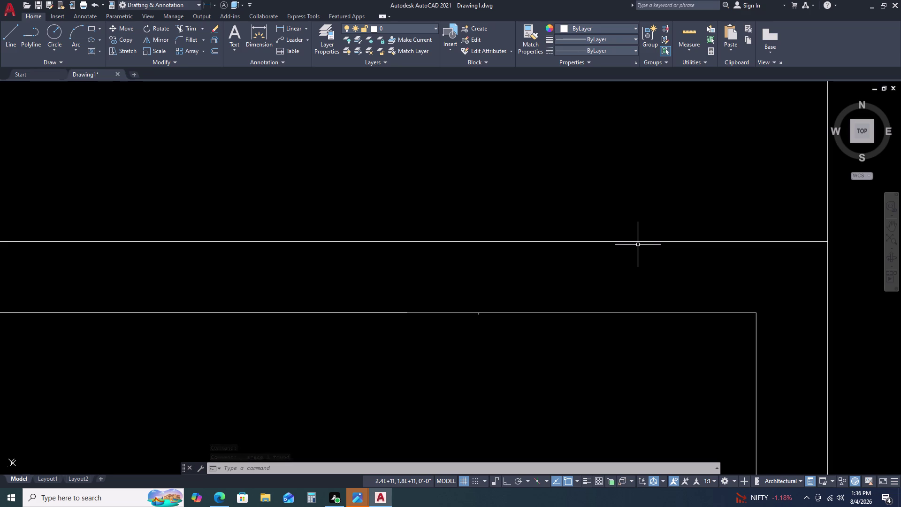
click(648, 240)
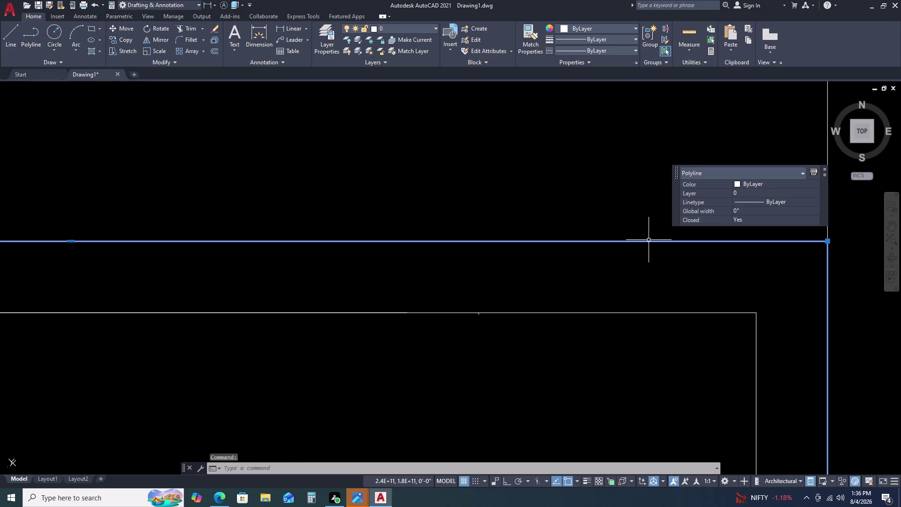
scroll(down, 3)
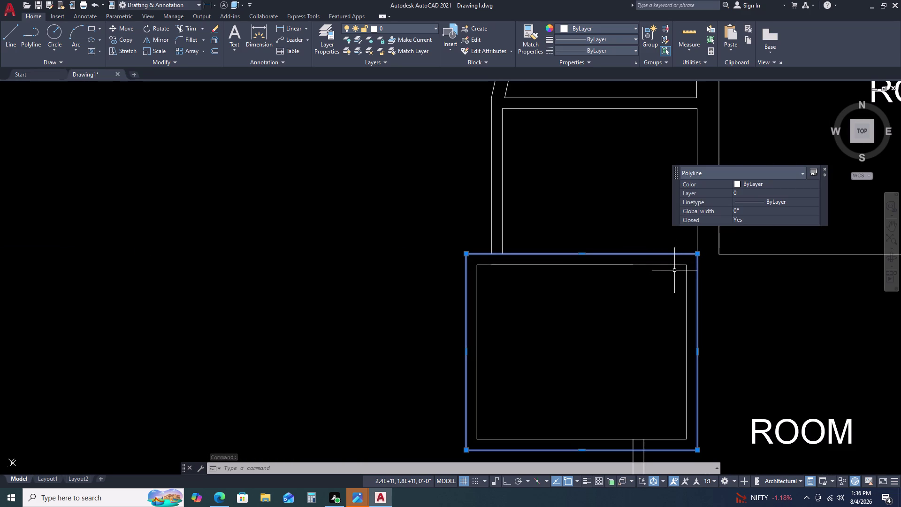
key(Escape)
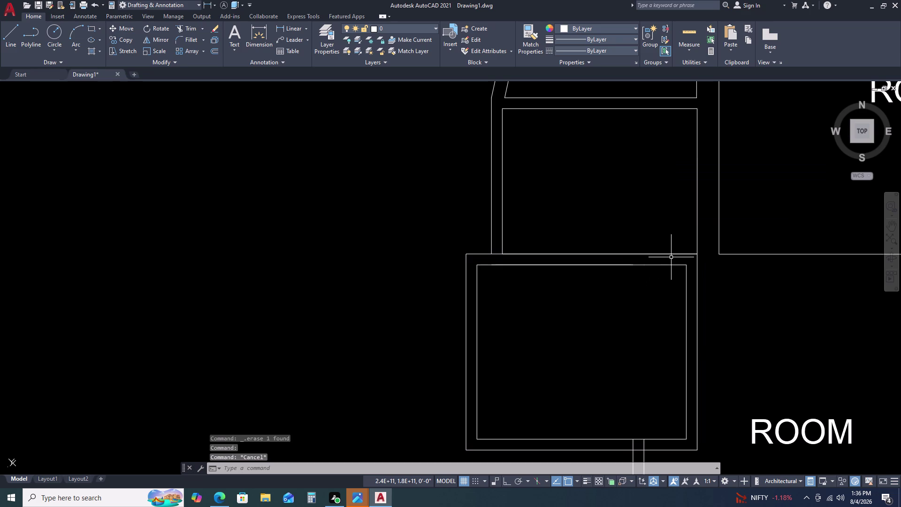
Explode the square room's wall polyline into separate lines.
click(672, 255)
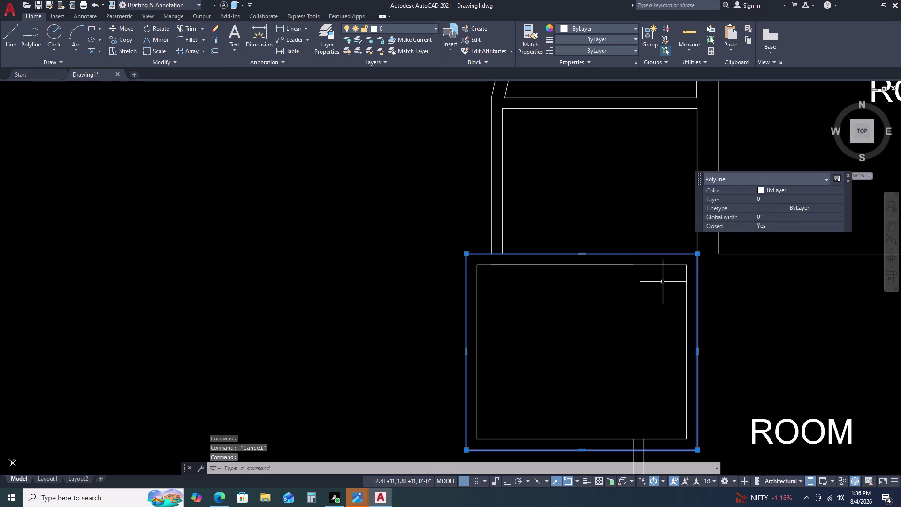
key(x)
key(space)
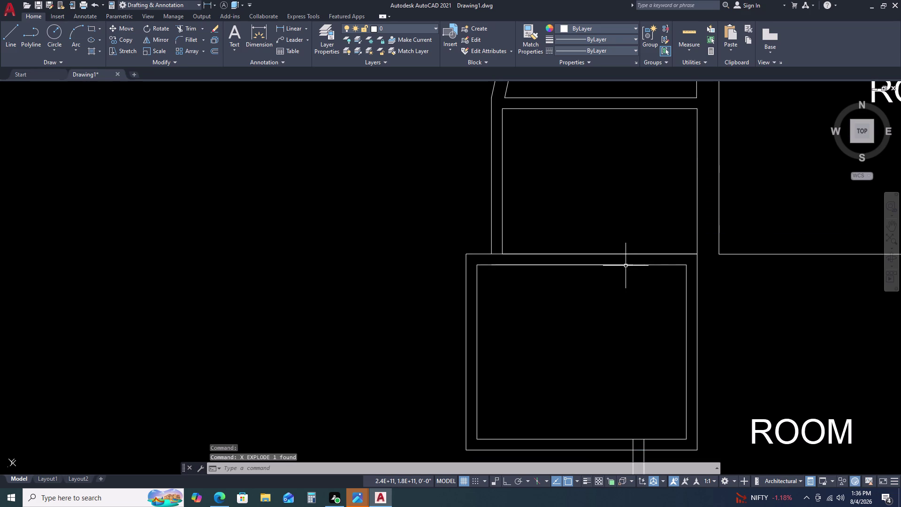
click(624, 266)
text(X)
key(space)
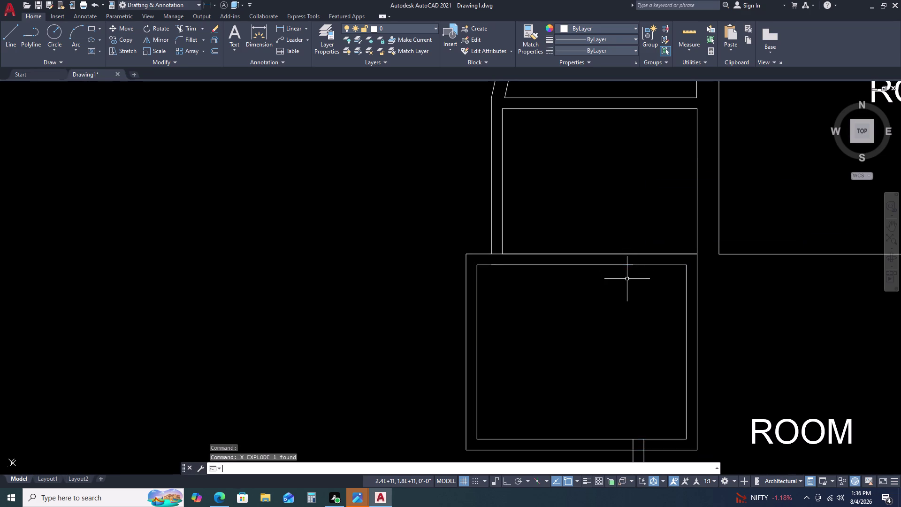
Erase the square room's inner top wall lines and the leftover top wall pieces.
click(614, 263)
click(608, 267)
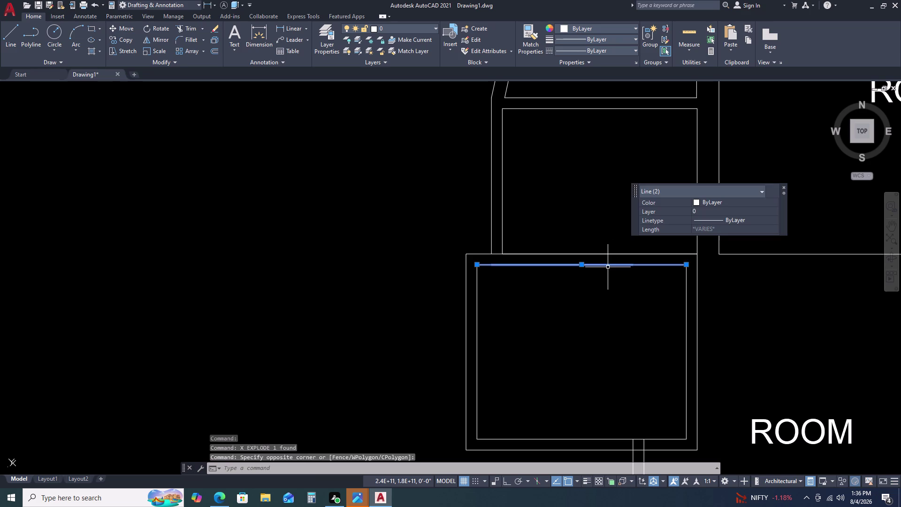
key(Delete)
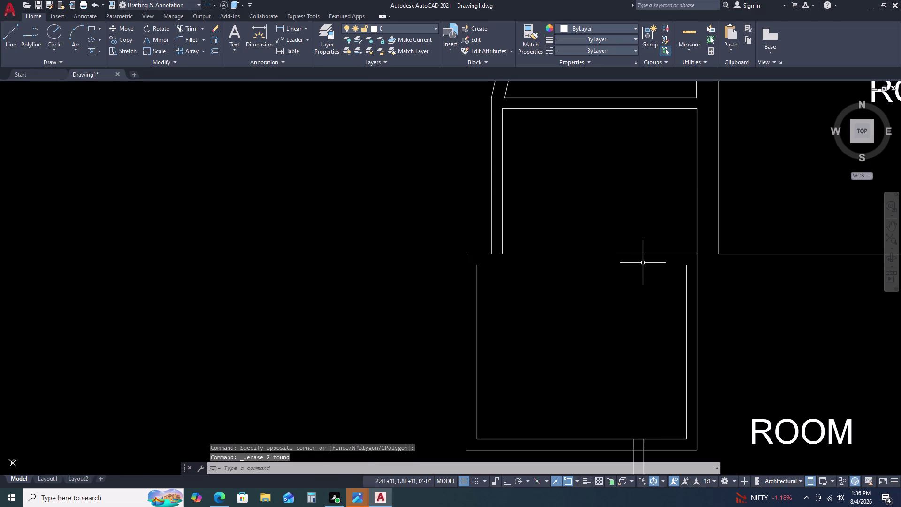
click(643, 263)
click(643, 269)
key(Delete)
click(645, 263)
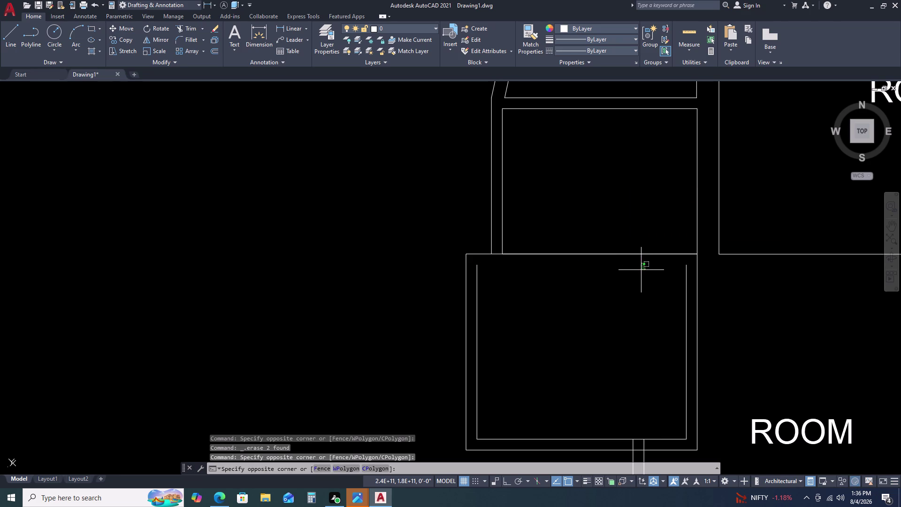
click(641, 270)
key(Delete)
key(Delete)
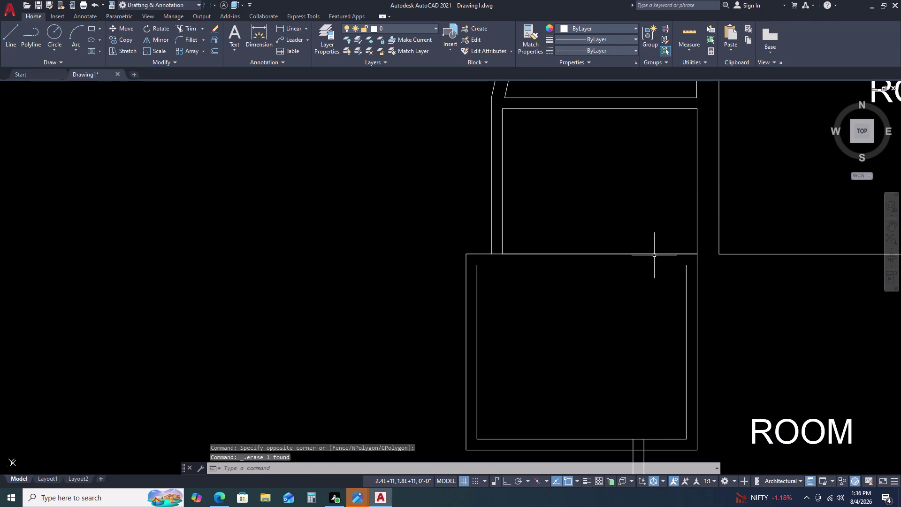
scroll(down, 3)
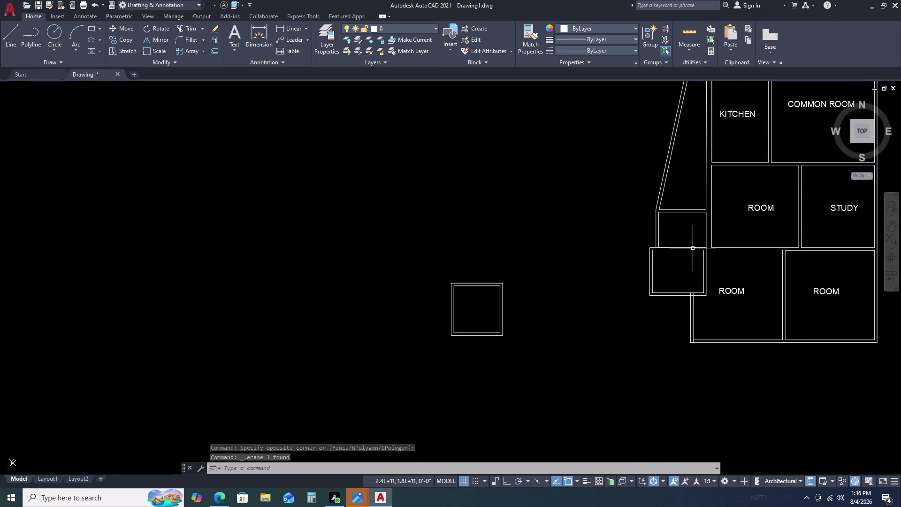
scroll(down, 3)
scroll(up, 3)
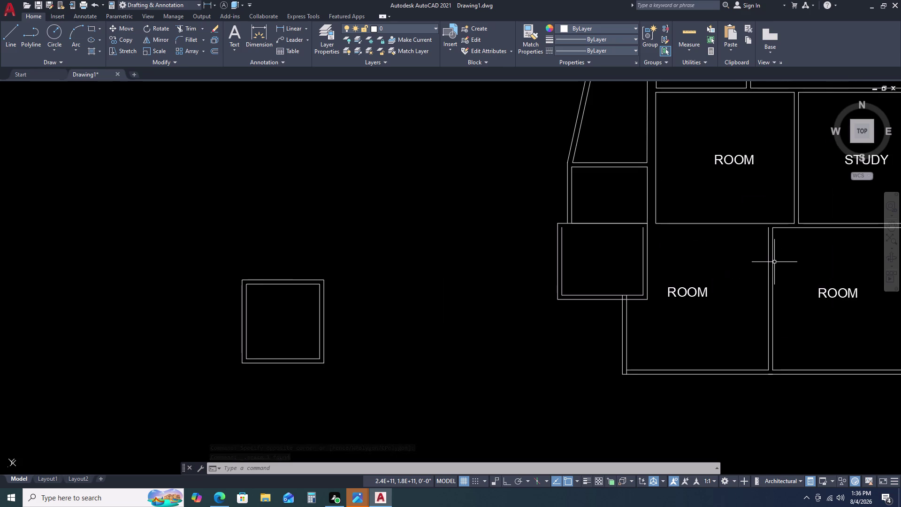
Try extending the wall lines with a fence, then cancel the extend.
key(e)
key(x)
key(space)
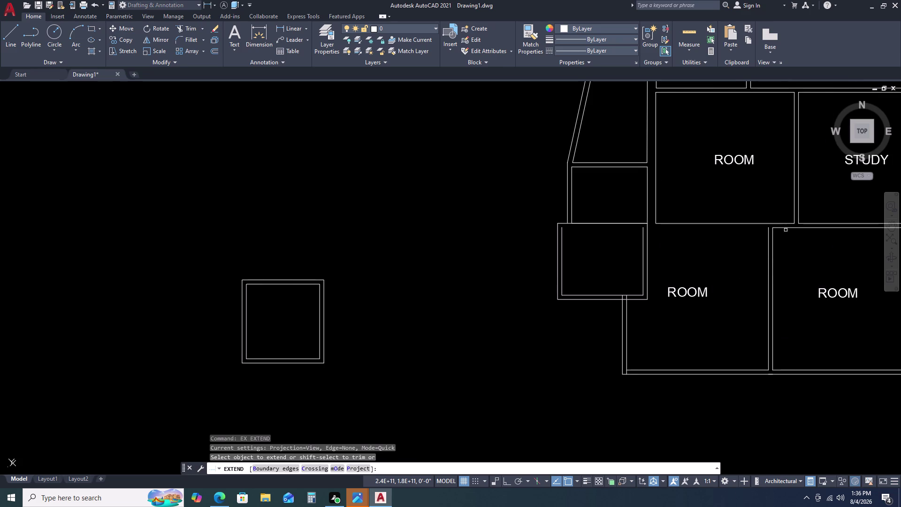
click(784, 228)
click(779, 228)
click(763, 228)
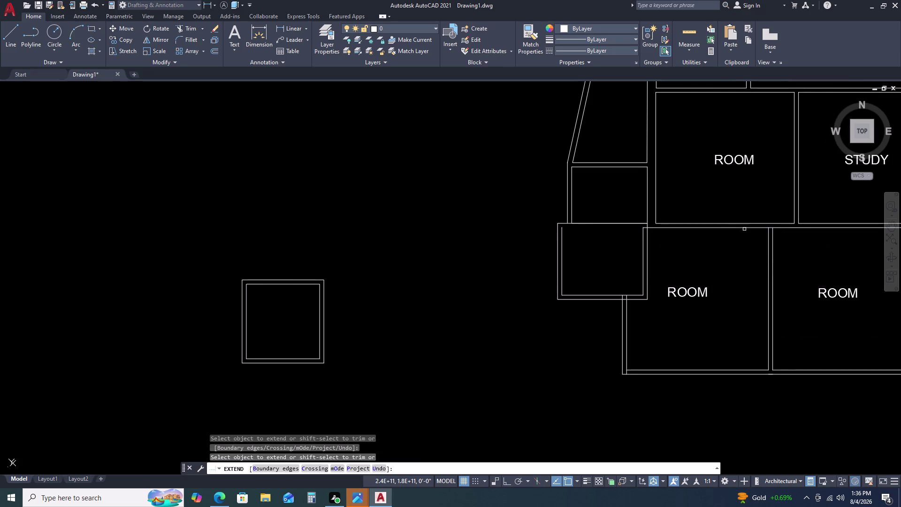
click(745, 229)
click(698, 225)
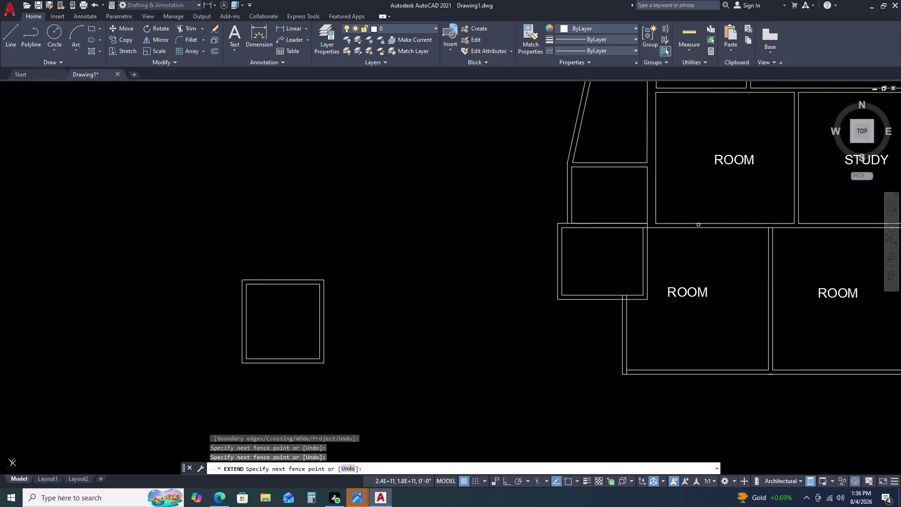
key(Escape)
scroll(up, 3)
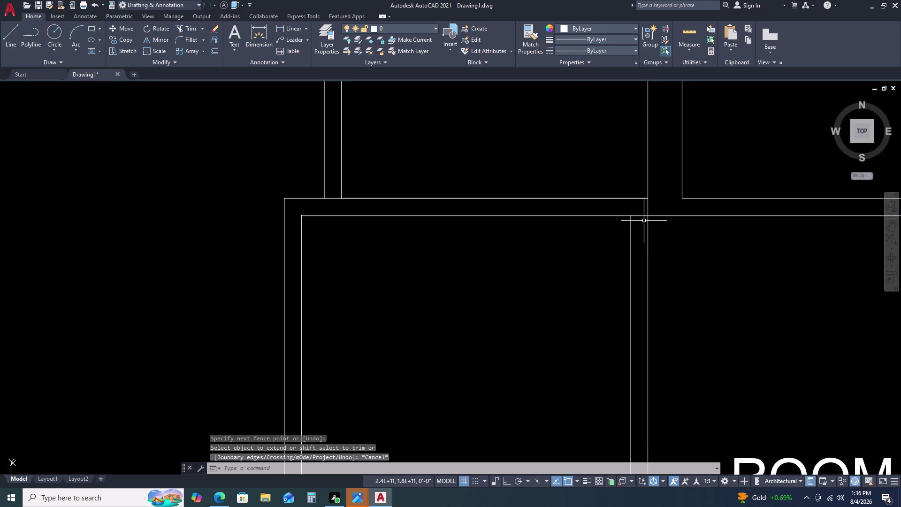
Trim the overlapping wall segments at the room junctions, then cancel TRIM.
text(TR)
key(space)
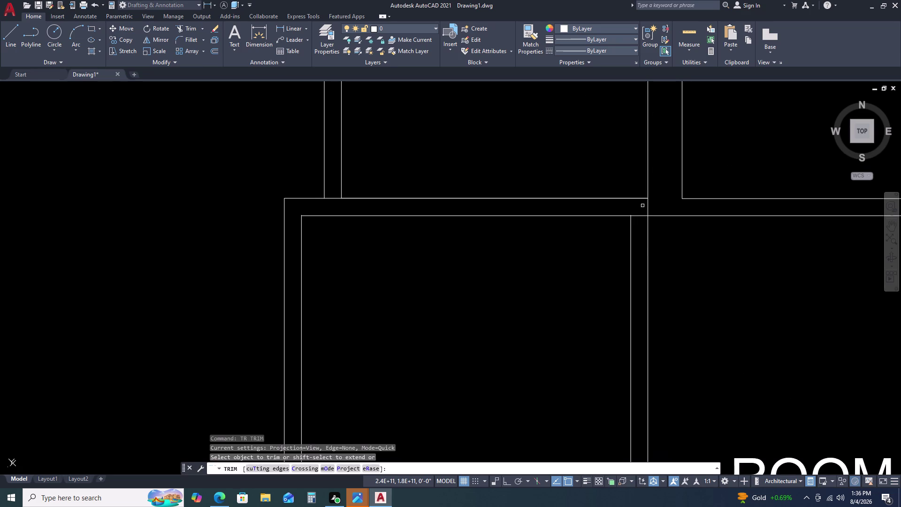
click(640, 215)
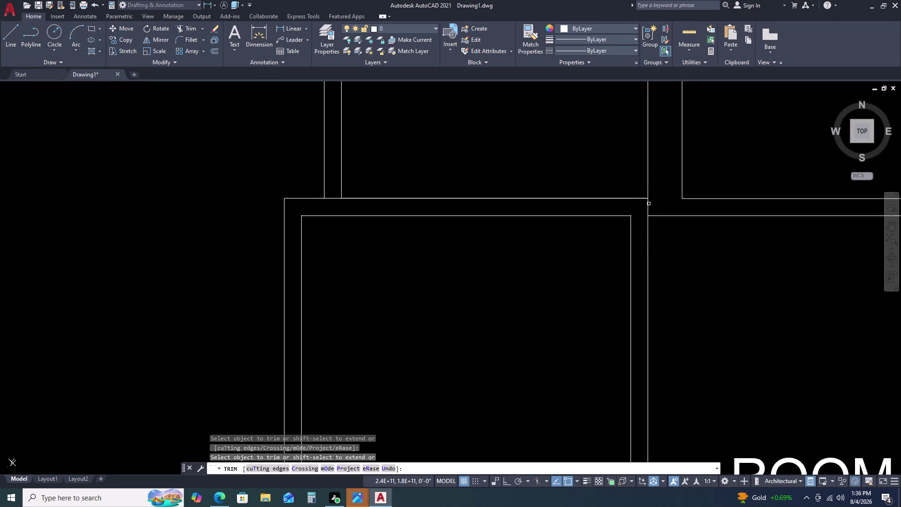
click(646, 205)
scroll(down, 3)
scroll(up, 3)
click(593, 227)
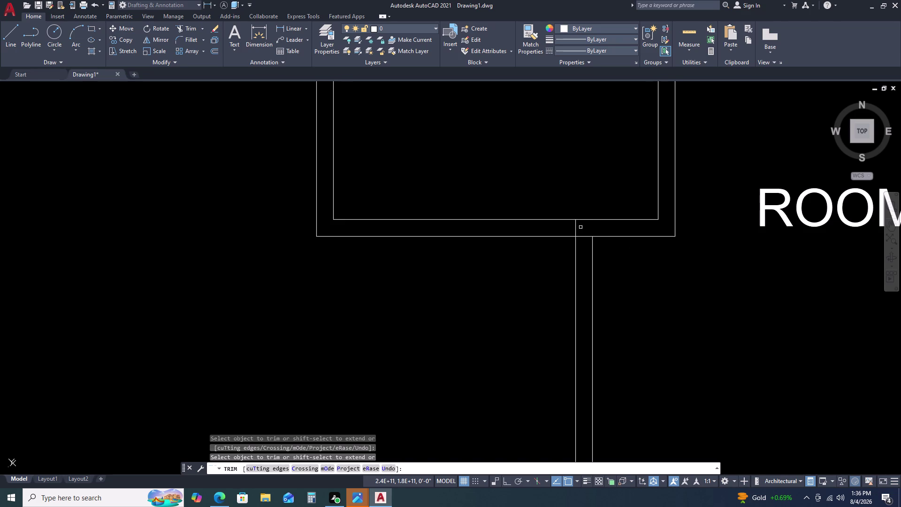
click(575, 227)
scroll(down, 3)
scroll(up, 3)
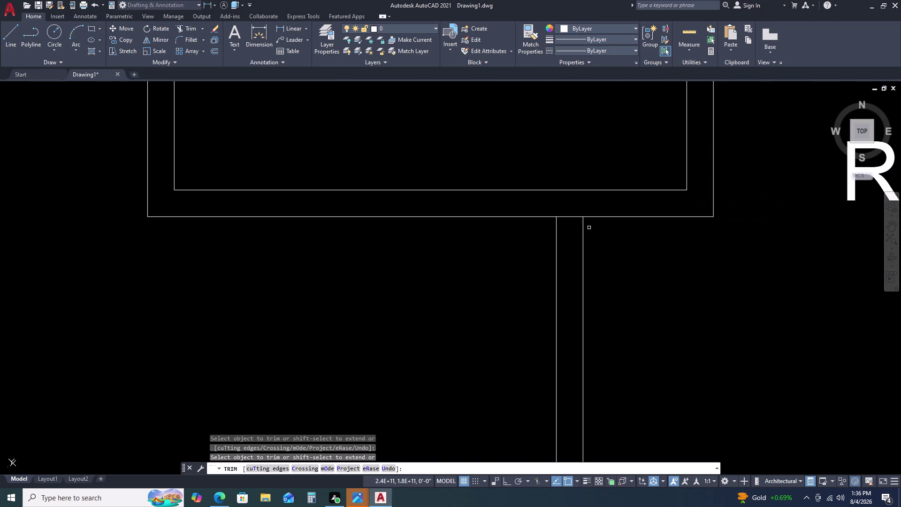
click(573, 216)
scroll(down, 3)
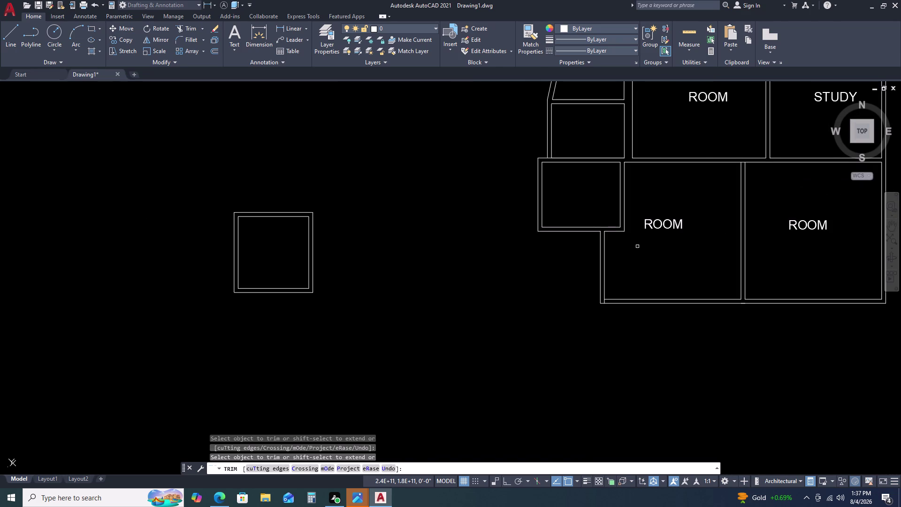
scroll(up, 3)
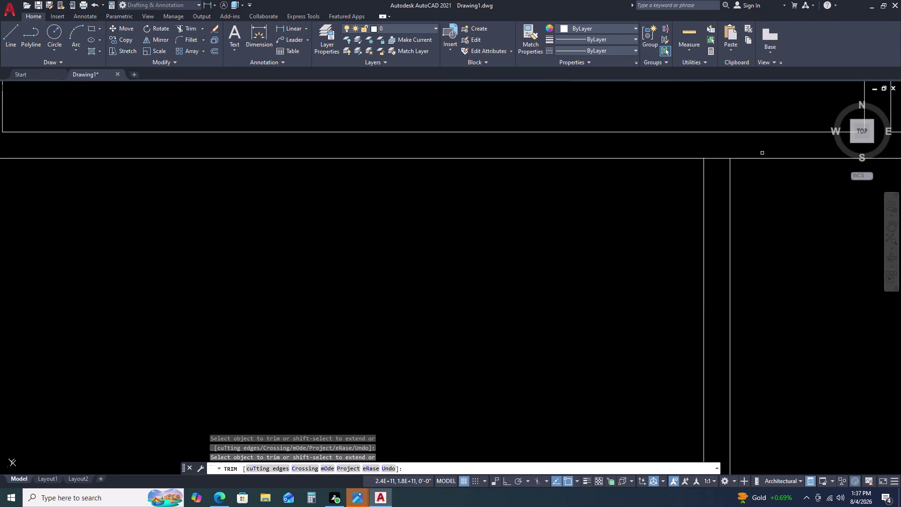
scroll(down, 3)
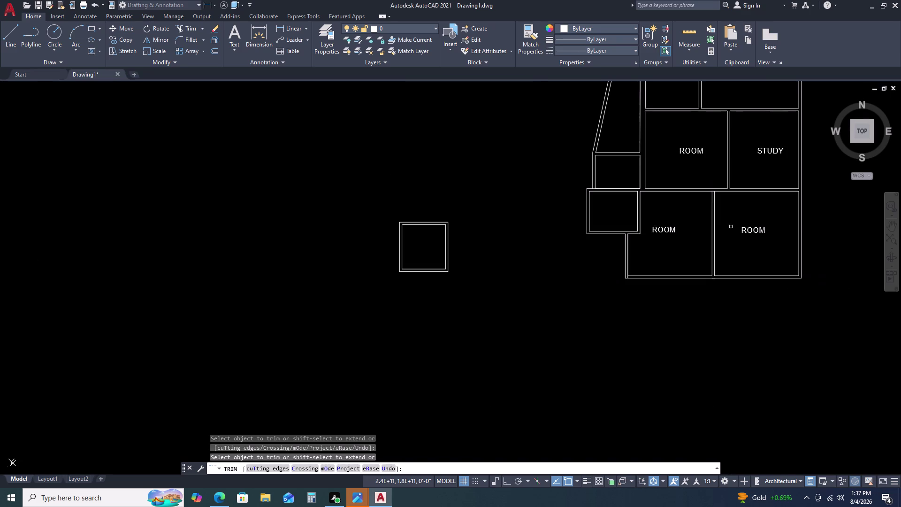
key(Escape)
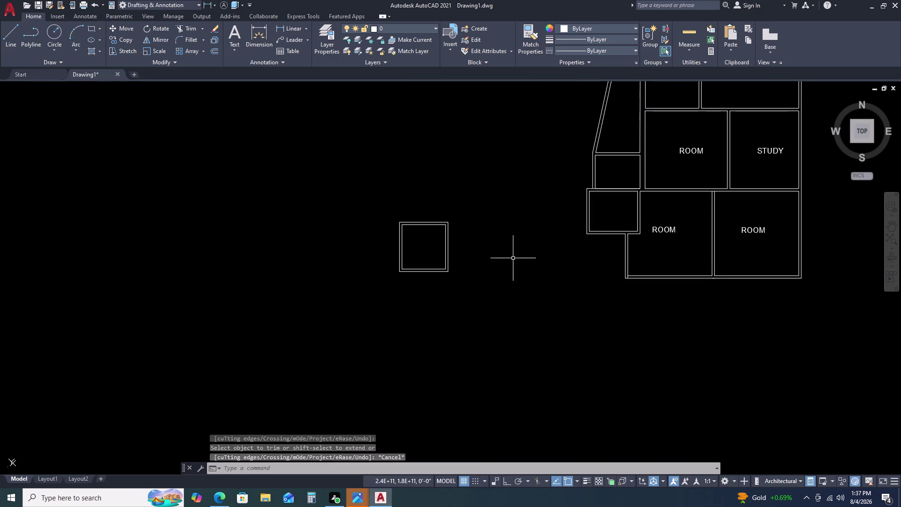
click(466, 265)
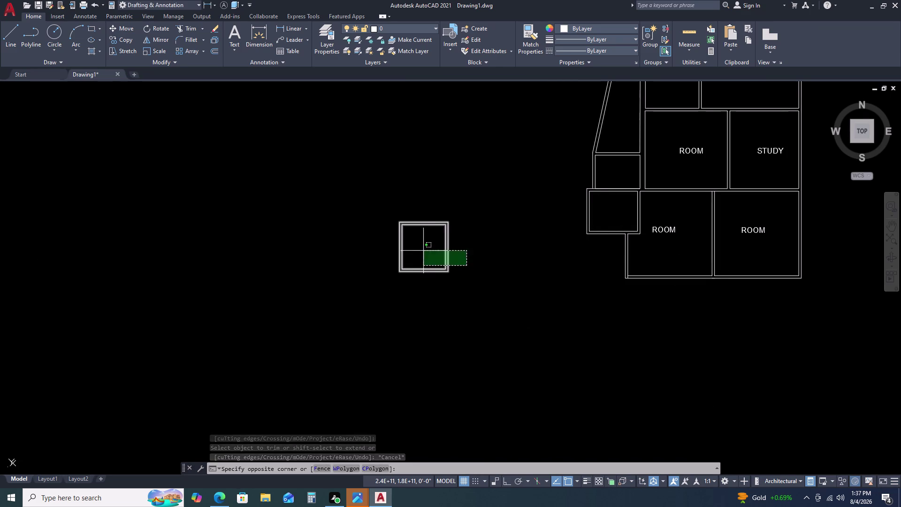
Move the square room from its bottom-right corner to the plan's lower-left corner.
click(423, 248)
text(M)
key(space)
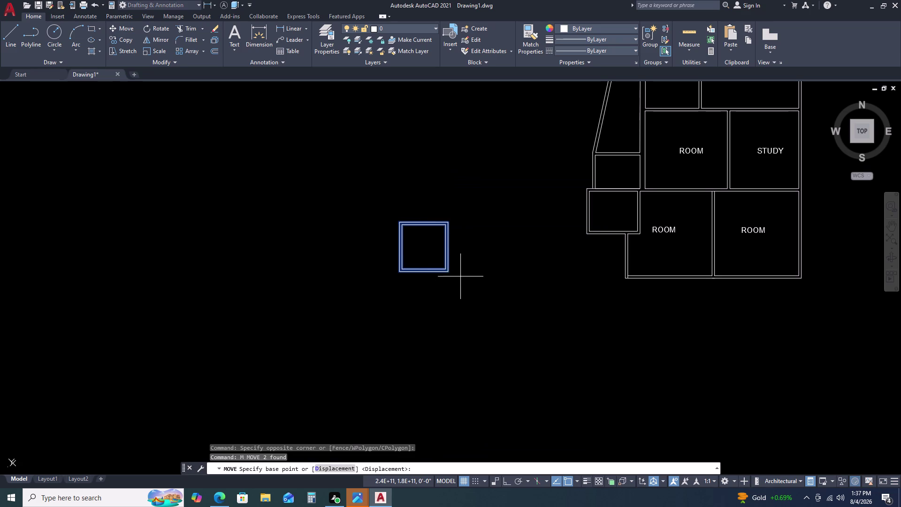
scroll(up, 3)
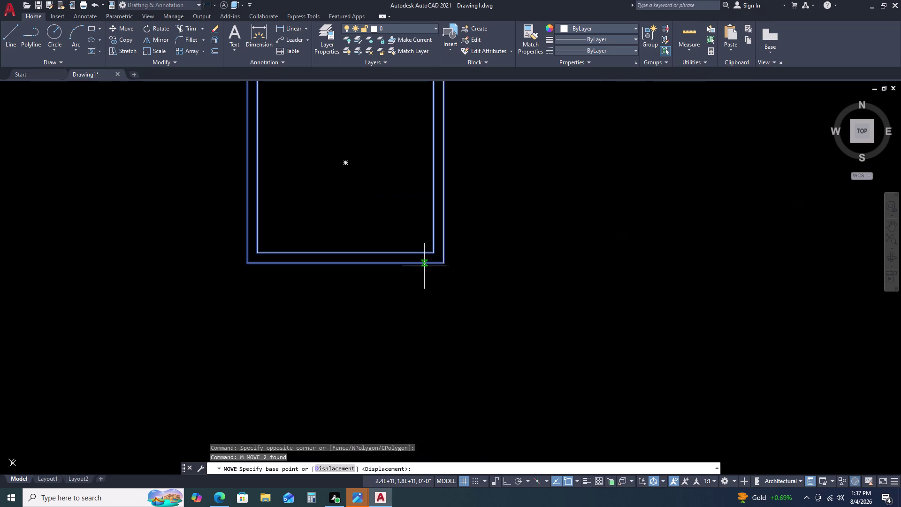
click(446, 264)
scroll(down, 3)
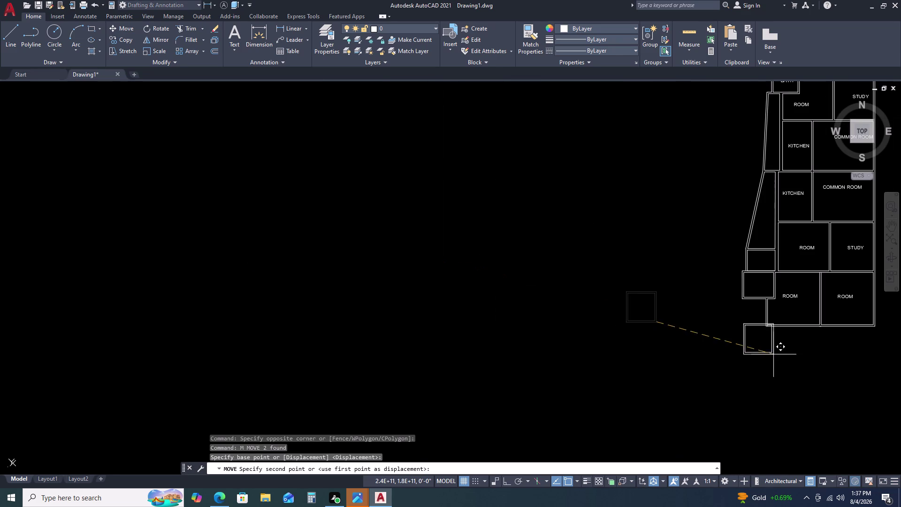
scroll(up, 3)
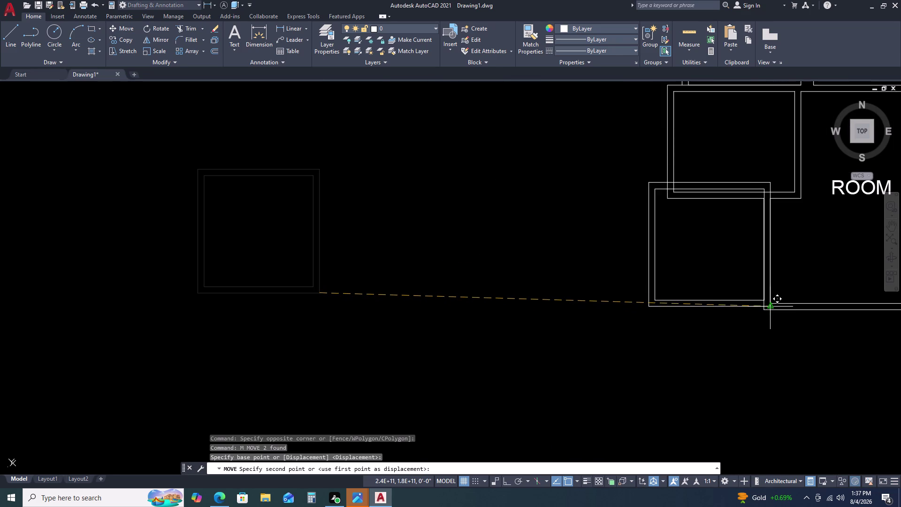
click(770, 311)
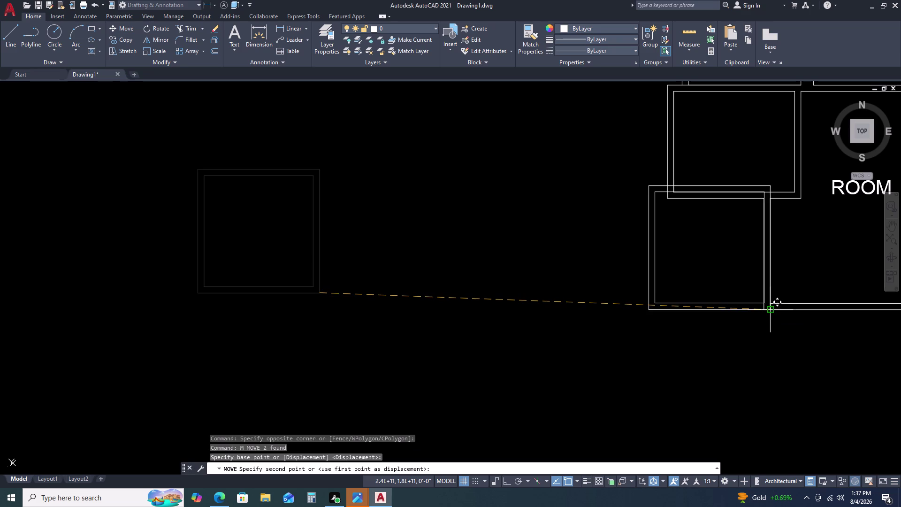
Zoom and pan the view to bring the moved room's corner into view.
scroll(up, 3)
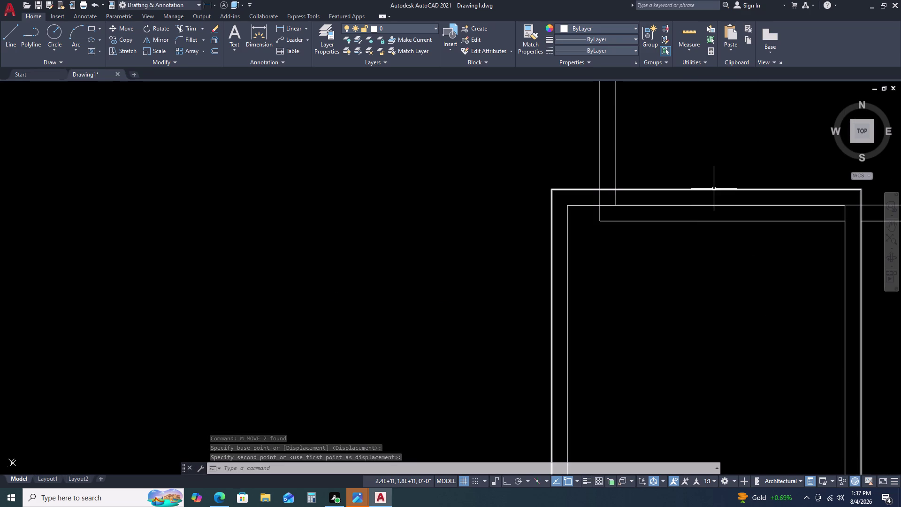
scroll(down, 3)
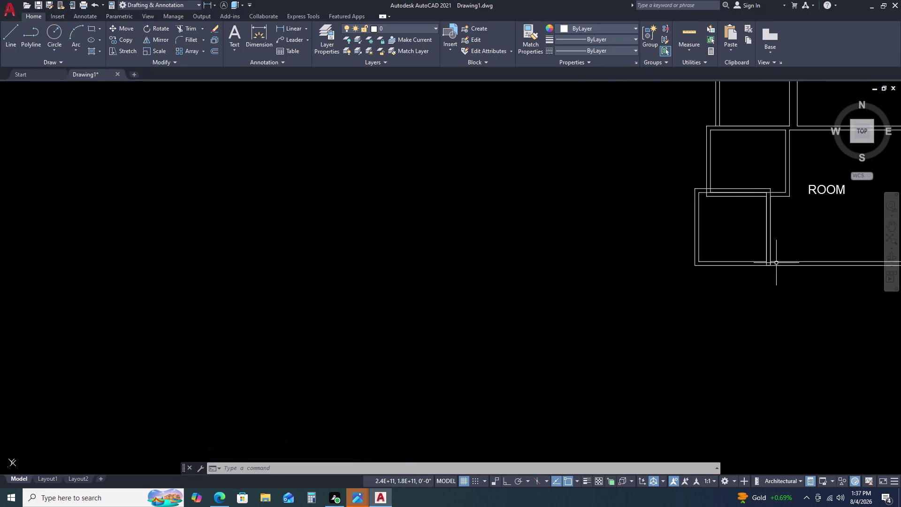
scroll(up, 3)
middle_click(789, 210)
middle_click(789, 210)
middle_click(788, 215)
middle_drag(781, 225, 758, 242)
middle_drag(741, 256, 738, 260)
middle_click(736, 264)
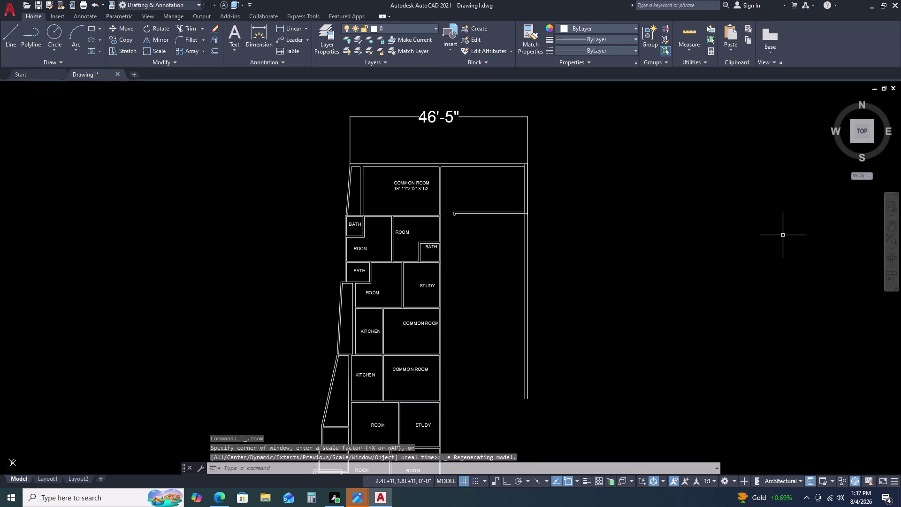
scroll(down, 3)
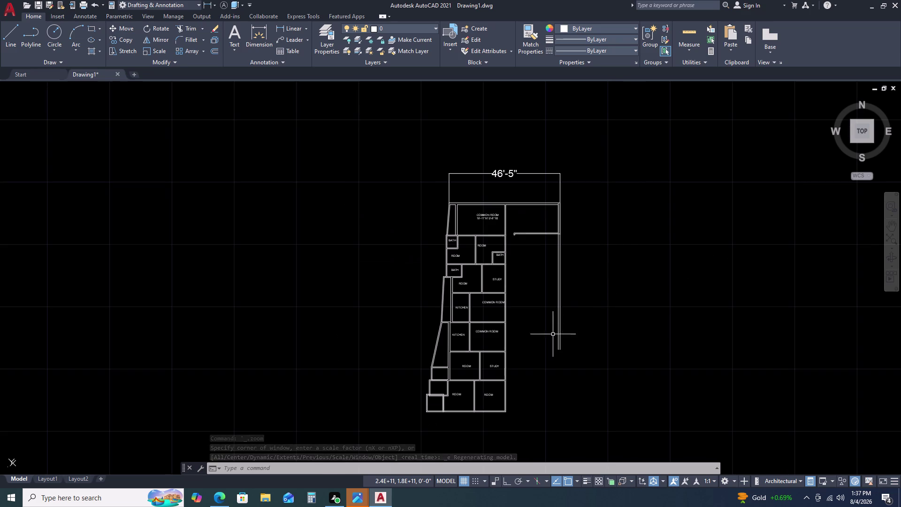
middle_click(495, 378)
middle_drag(497, 377, 592, 247)
scroll(up, 3)
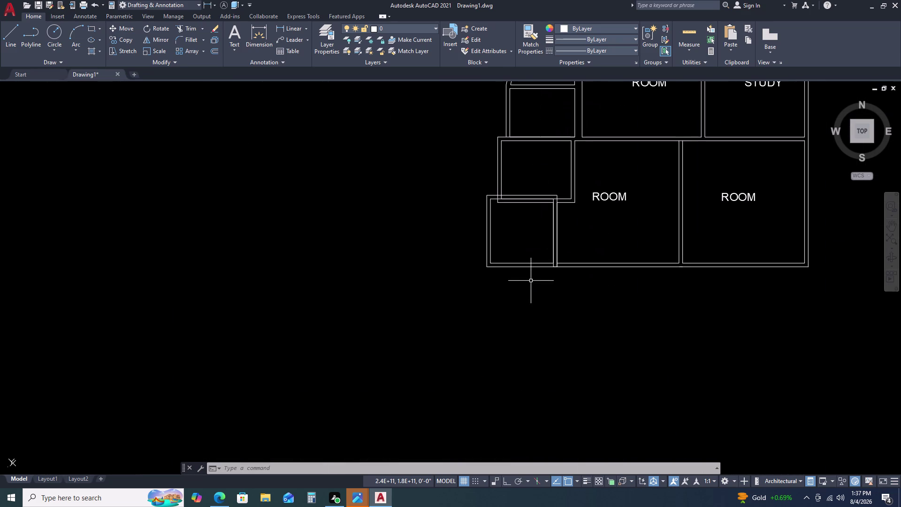
Window-select the small square room's walls and start moving them with M.
click(531, 282)
click(528, 245)
text(M)
key(space)
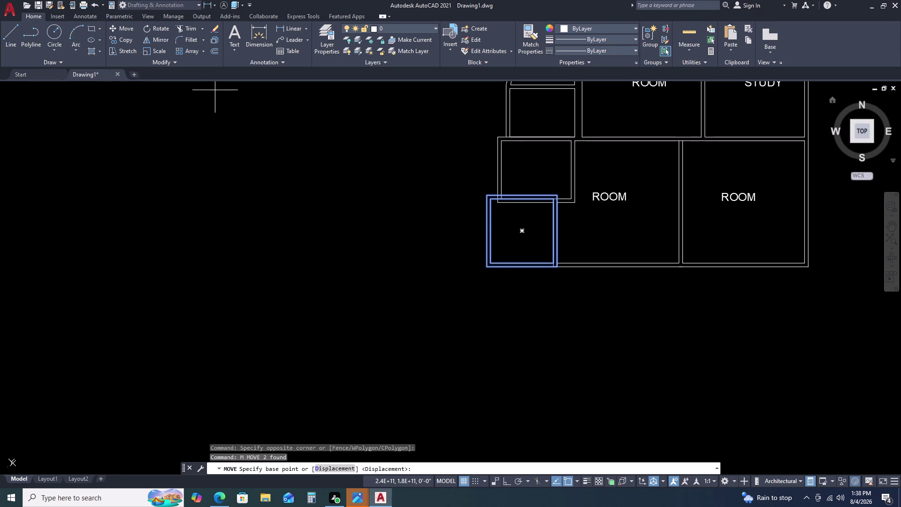
Snap the square's top-right corner onto the wall of the room above.
scroll(up, 3)
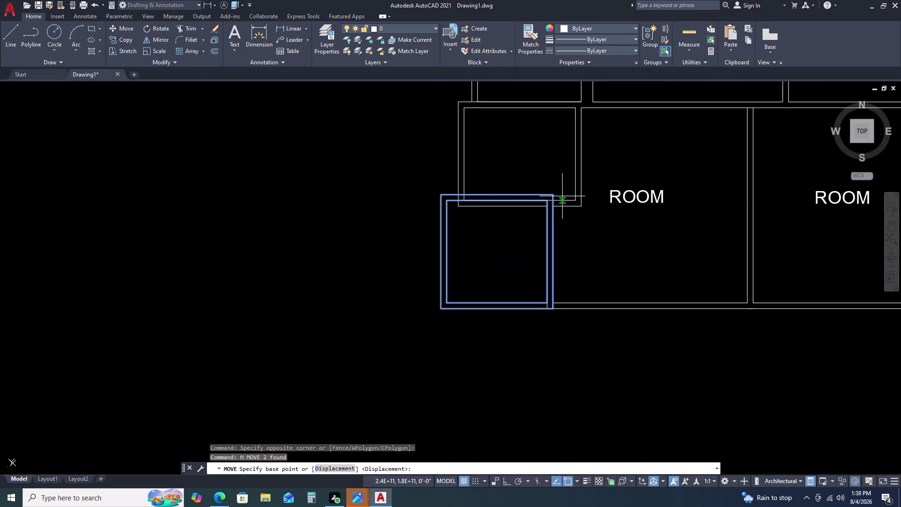
scroll(up, 3)
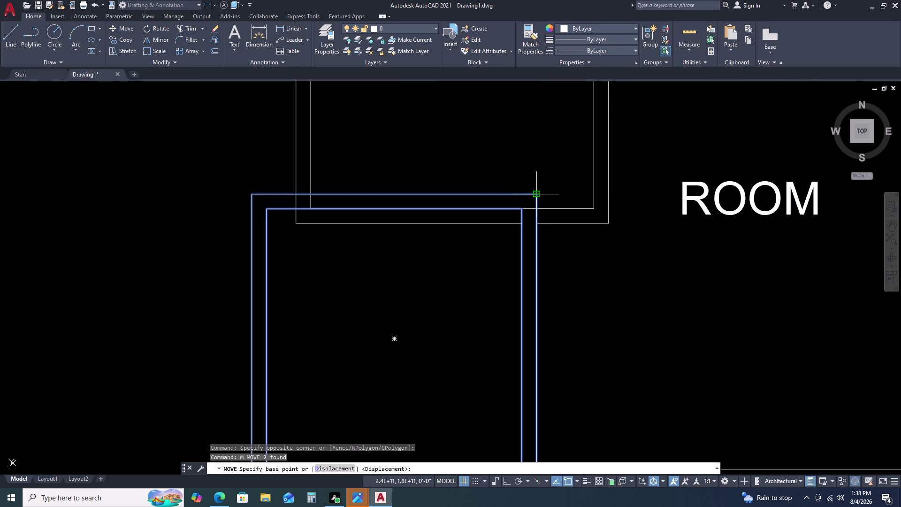
click(536, 192)
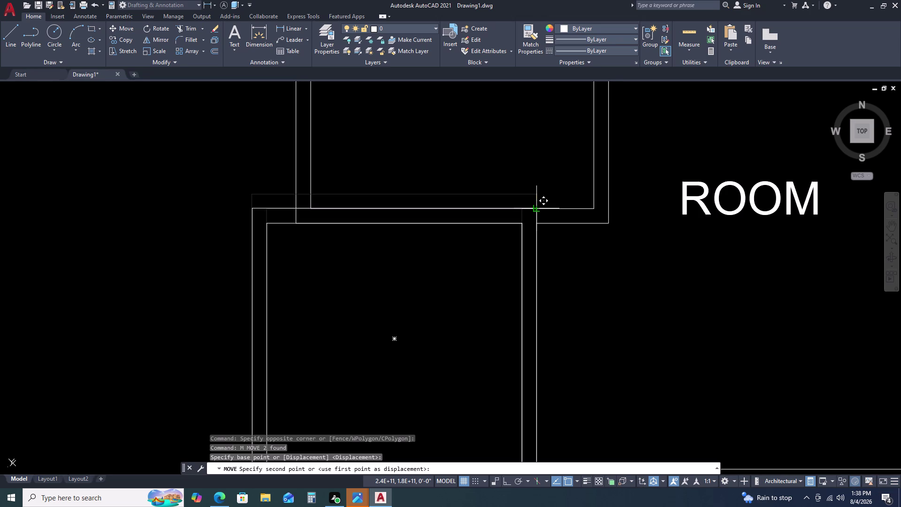
click(535, 212)
scroll(down, 3)
scroll(up, 3)
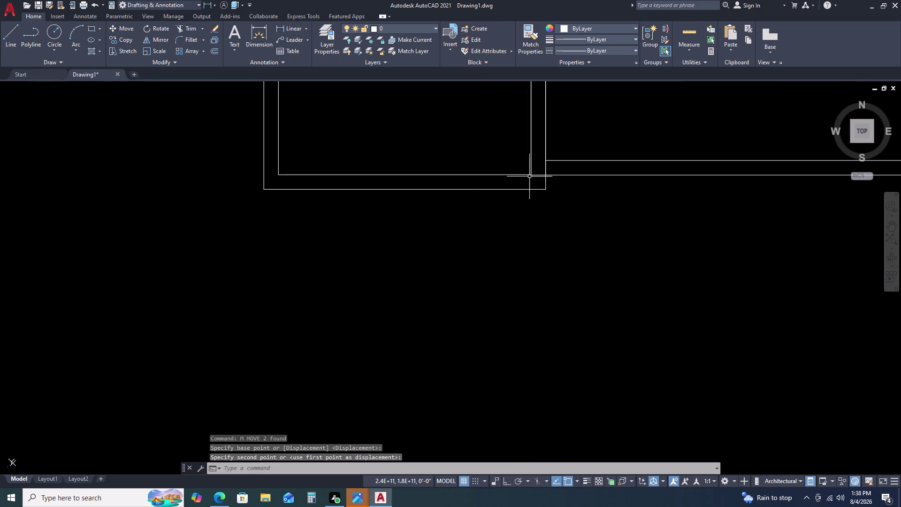
scroll(up, 3)
scroll(down, 3)
scroll(up, 3)
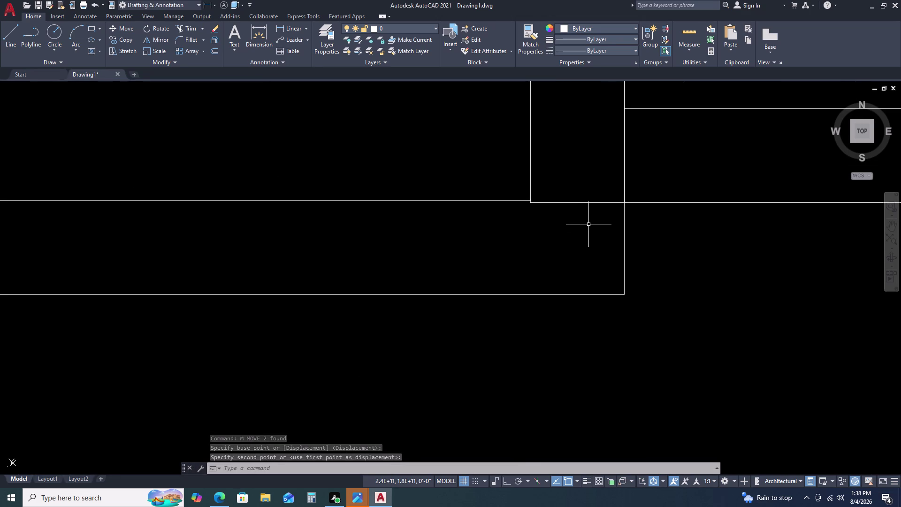
scroll(down, 3)
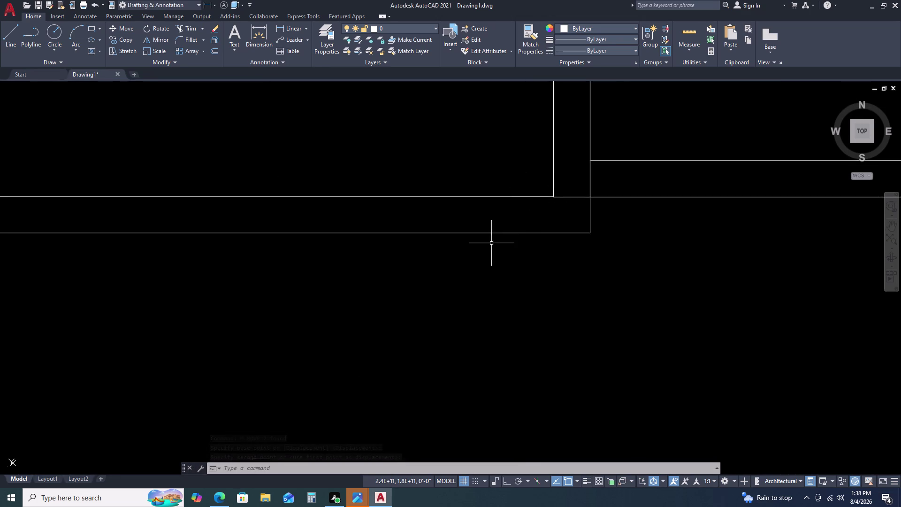
Reselect the square room's walls and start another move based at the wall junction.
click(500, 246)
click(458, 151)
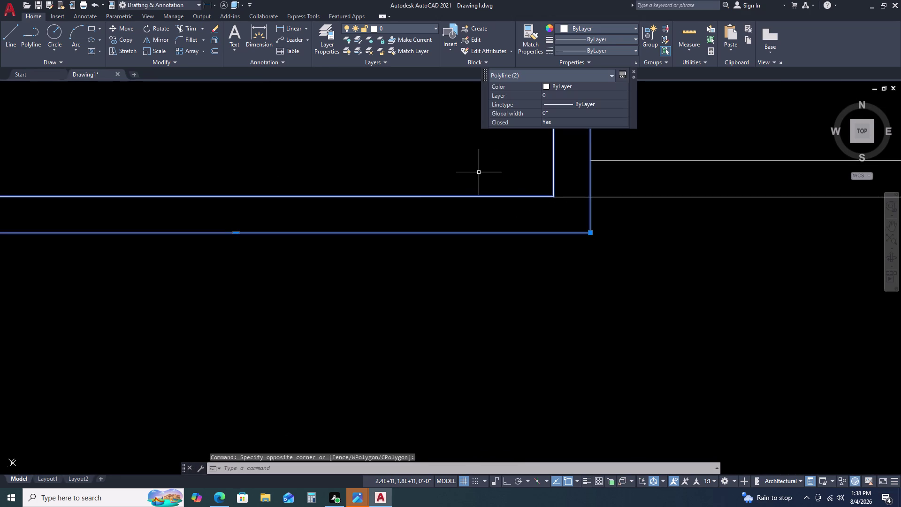
key(m)
key(space)
scroll(up, 3)
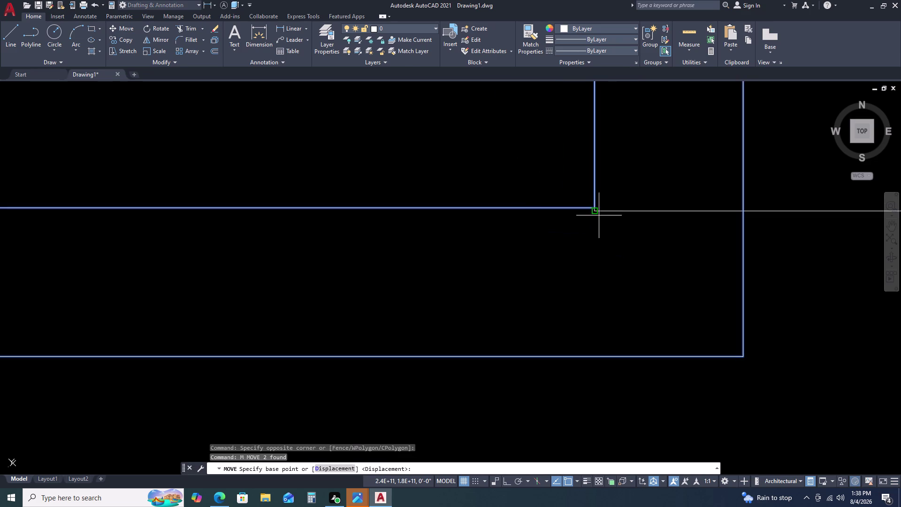
scroll(up, 3)
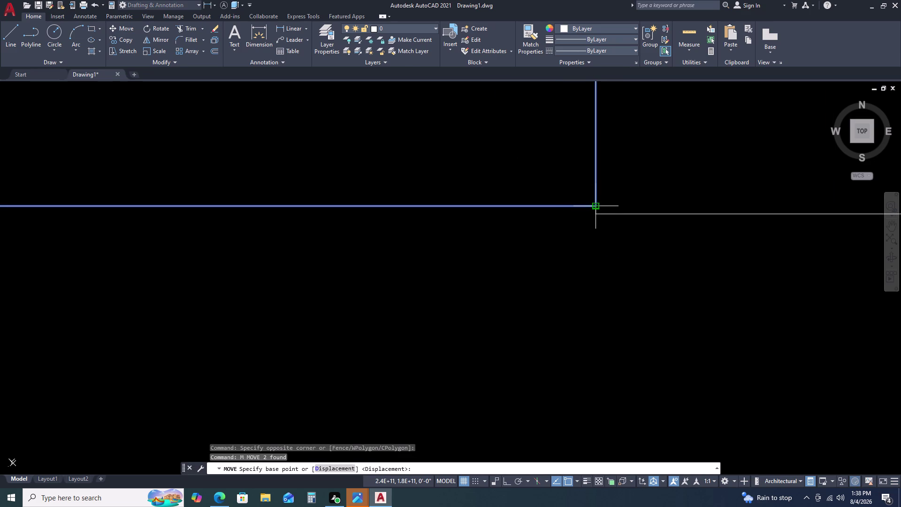
click(596, 206)
scroll(down, 3)
scroll(up, 3)
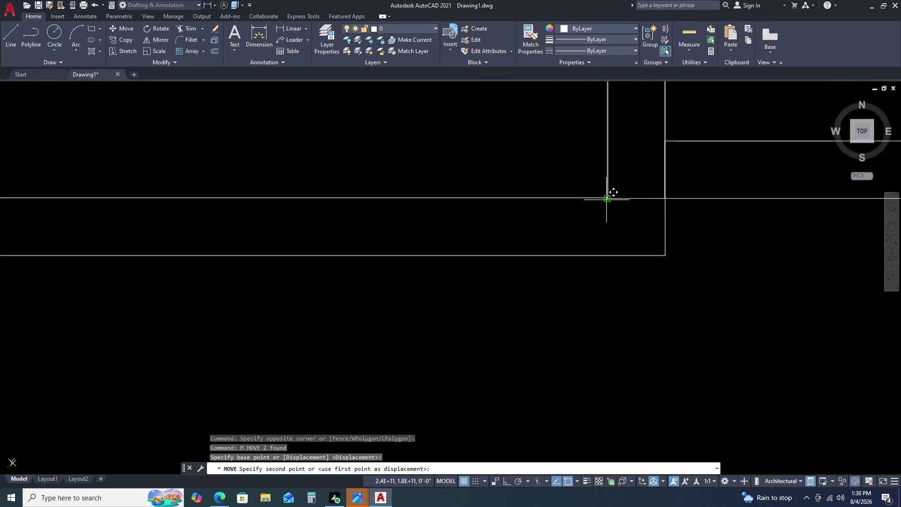